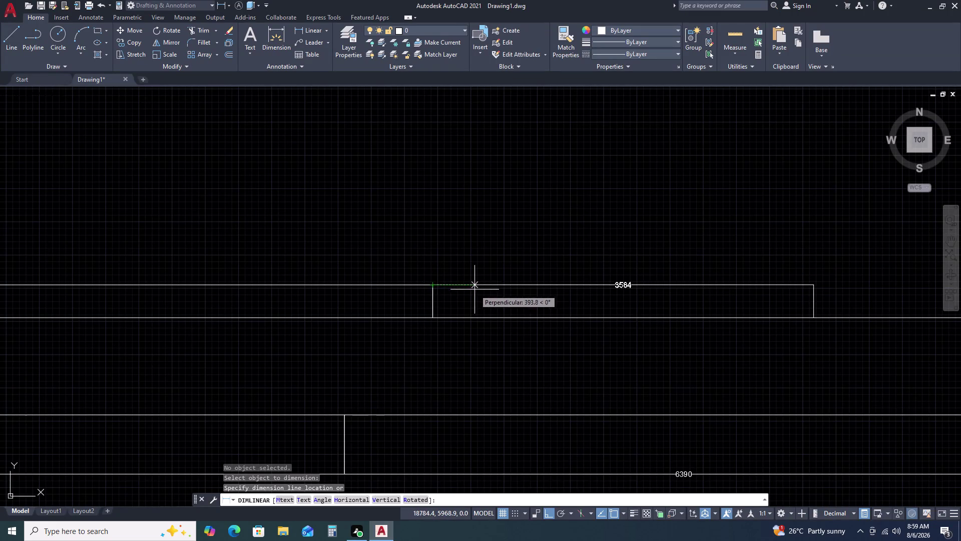
Cancel the pending dimension and delete the stray lines below the strip, including the 3584 line.
key(Escape)
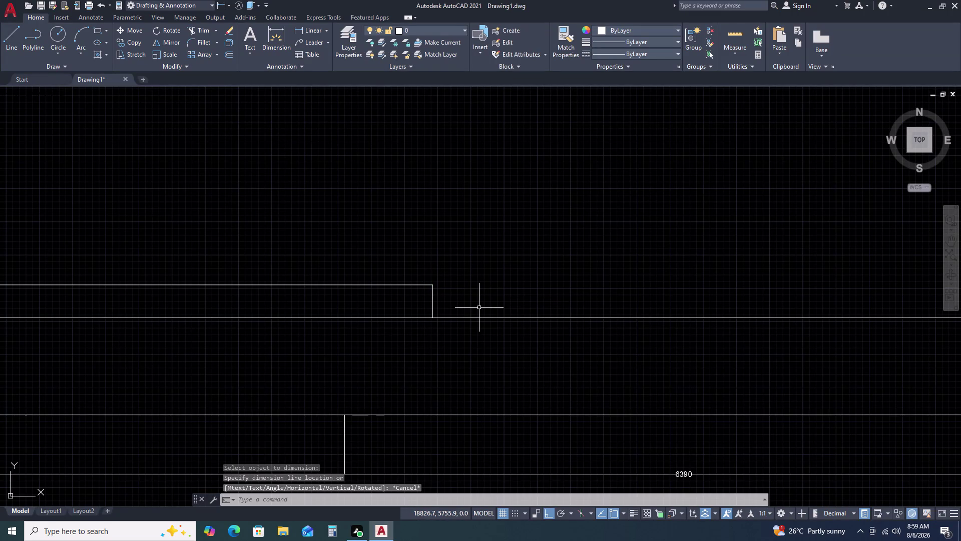
click(453, 317)
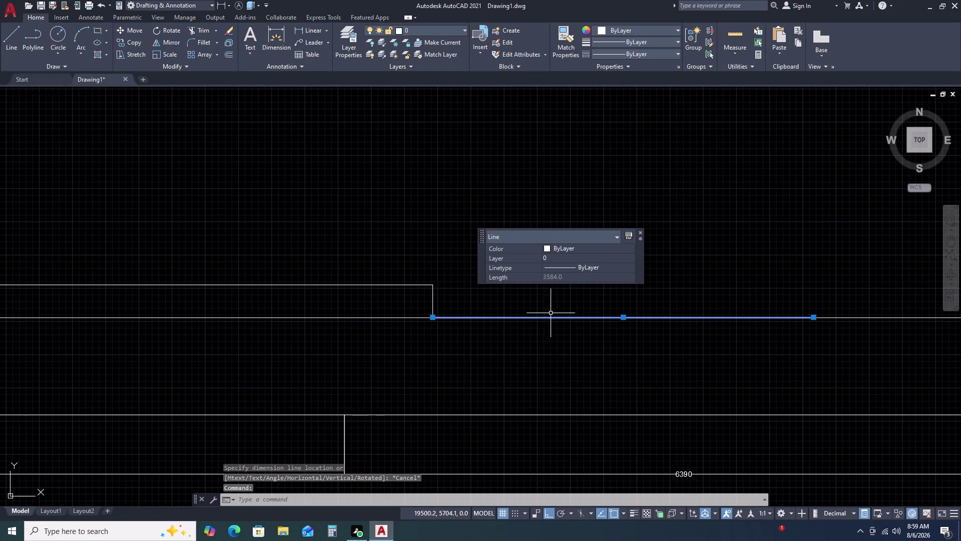
middle_drag(635, 313, 37, 272)
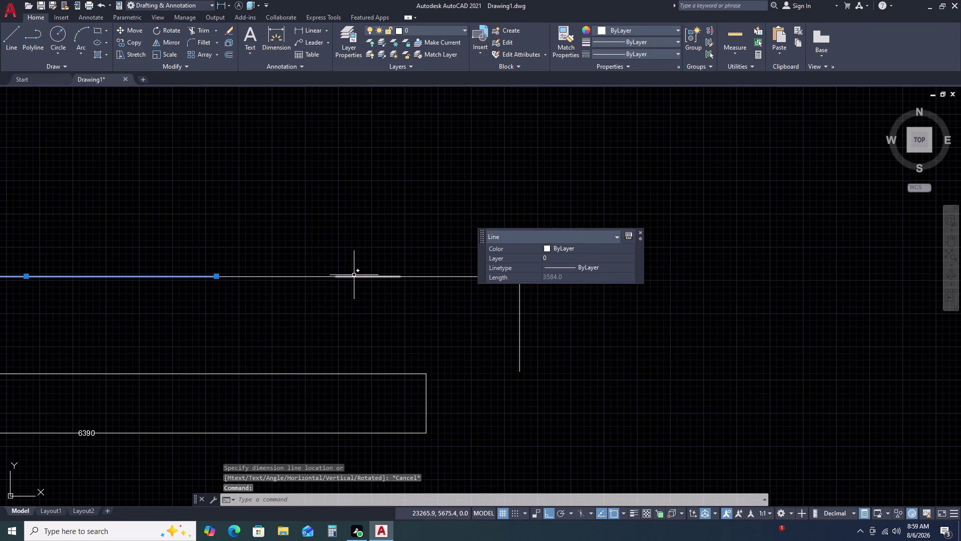
click(353, 275)
drag(322, 277, 314, 273)
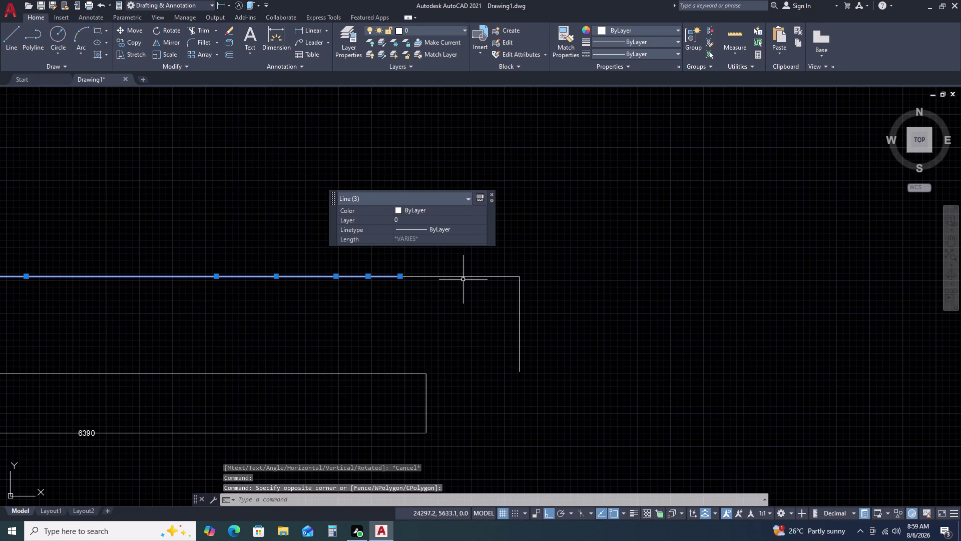
click(463, 275)
click(554, 303)
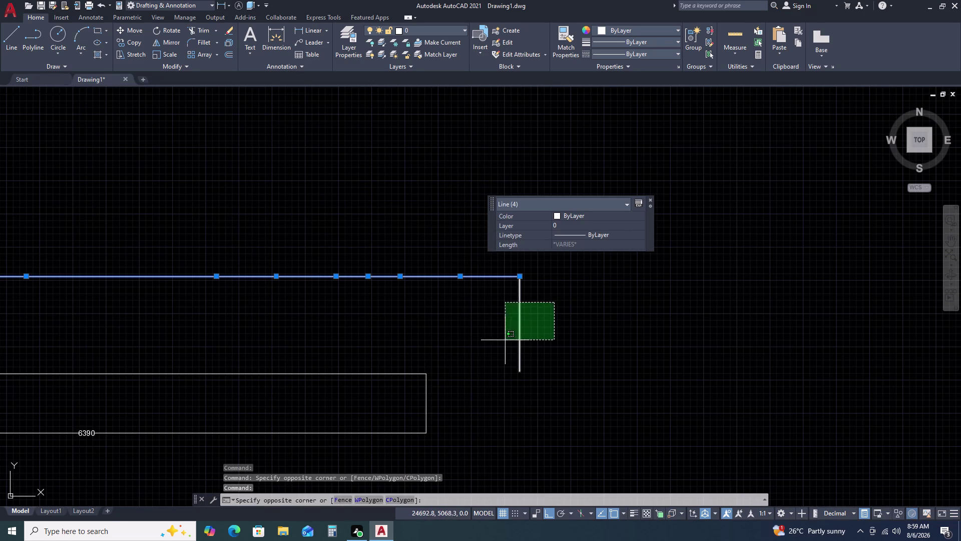
click(505, 340)
key(Delete)
Start a line at the room's corner, then abandon it.
scroll(down, 3)
scroll(up, 3)
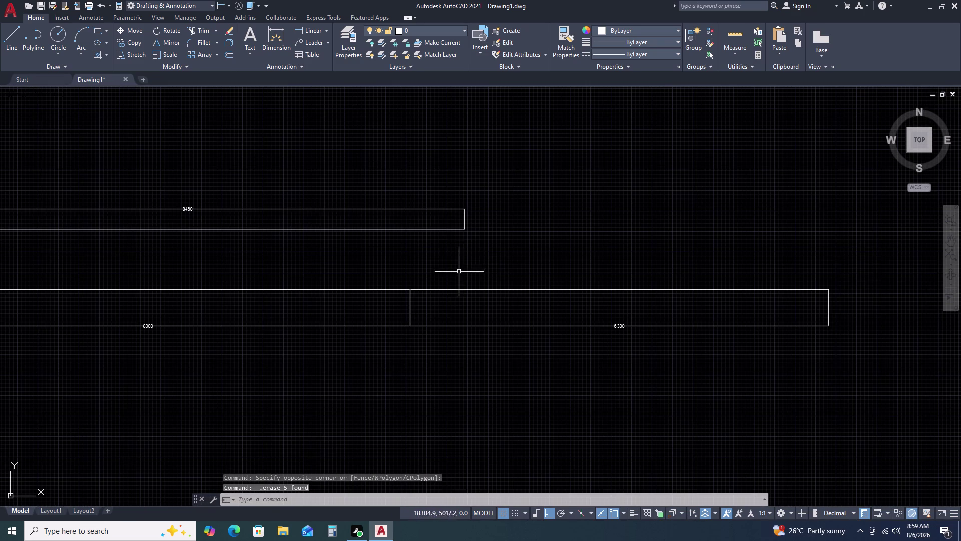
scroll(up, 3)
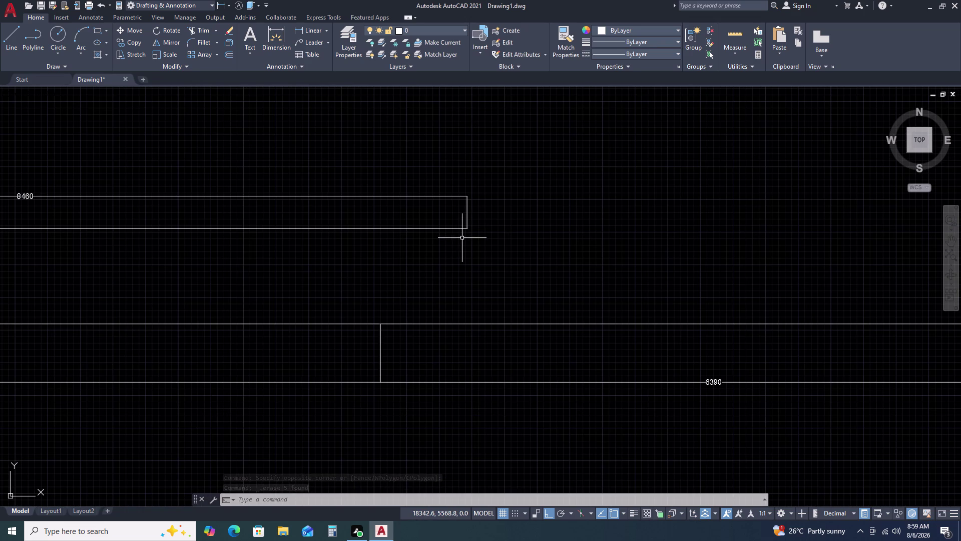
text(L)
key(space)
click(469, 229)
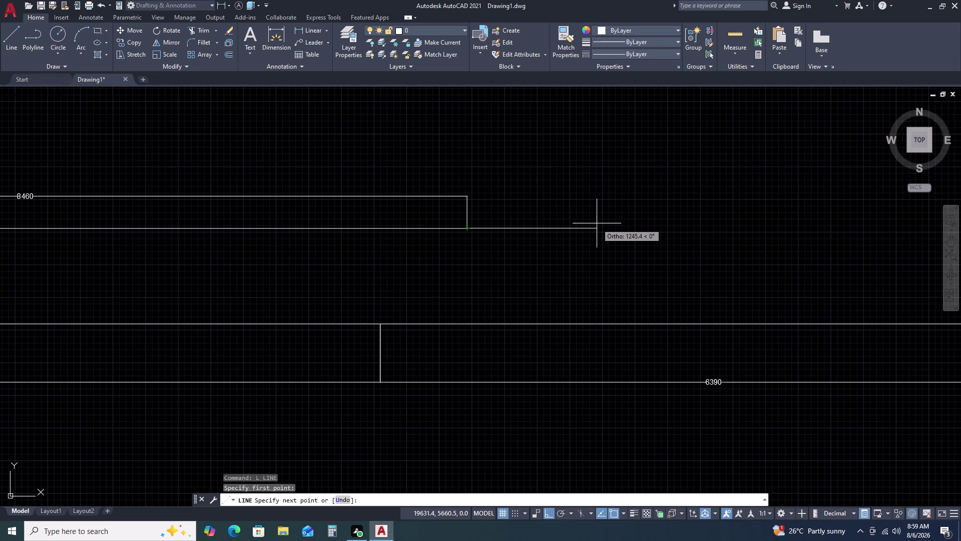
key(Escape)
Window-select the right-hand room's lines and its 8460 dimension in the upper strip, and erase them.
scroll(down, 3)
middle_drag(185, 240, 204, 248)
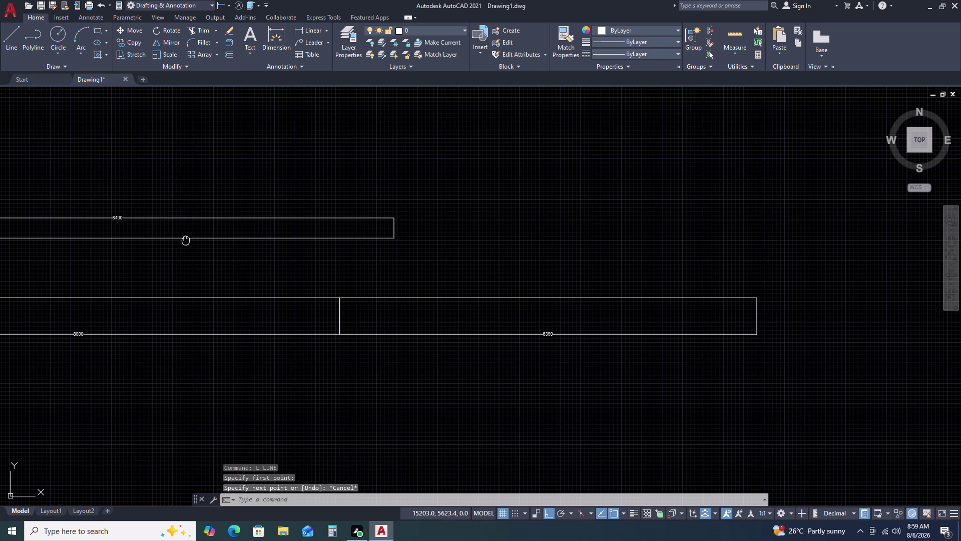
middle_drag(204, 249, 261, 258)
middle_drag(488, 263, 604, 267)
middle_drag(276, 296, 509, 271)
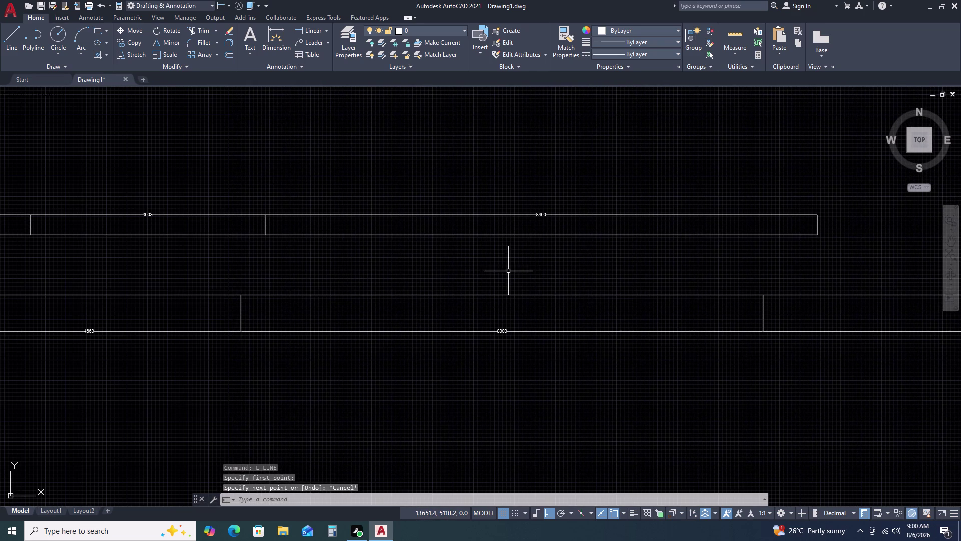
click(406, 194)
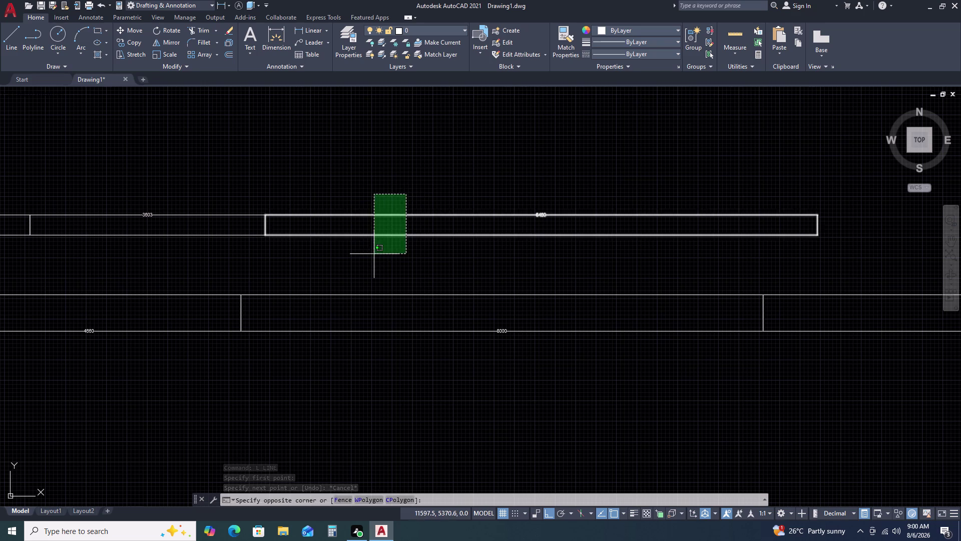
click(374, 253)
key(Delete)
key(l)
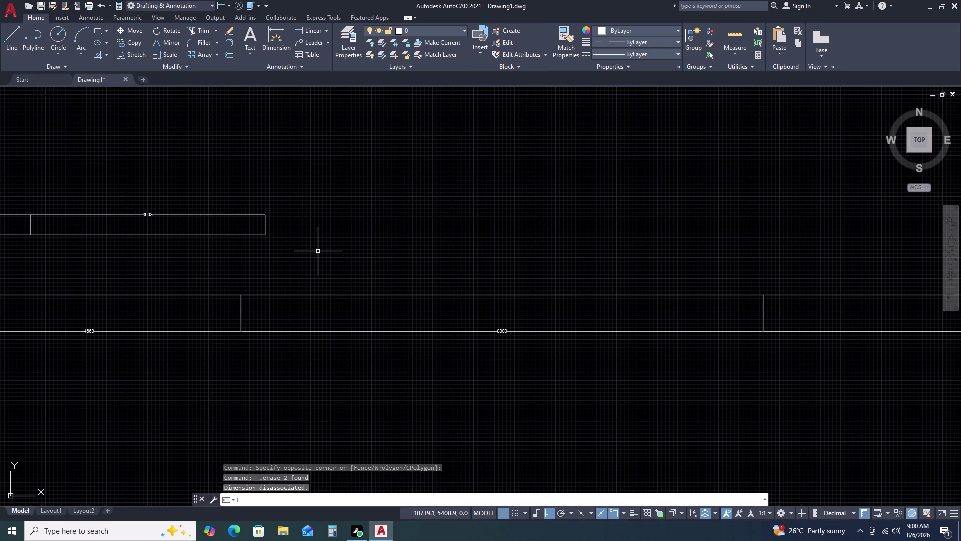
key(space)
Start a line at the room corner and draw the 7260 and 3584 segments.
click(263, 235)
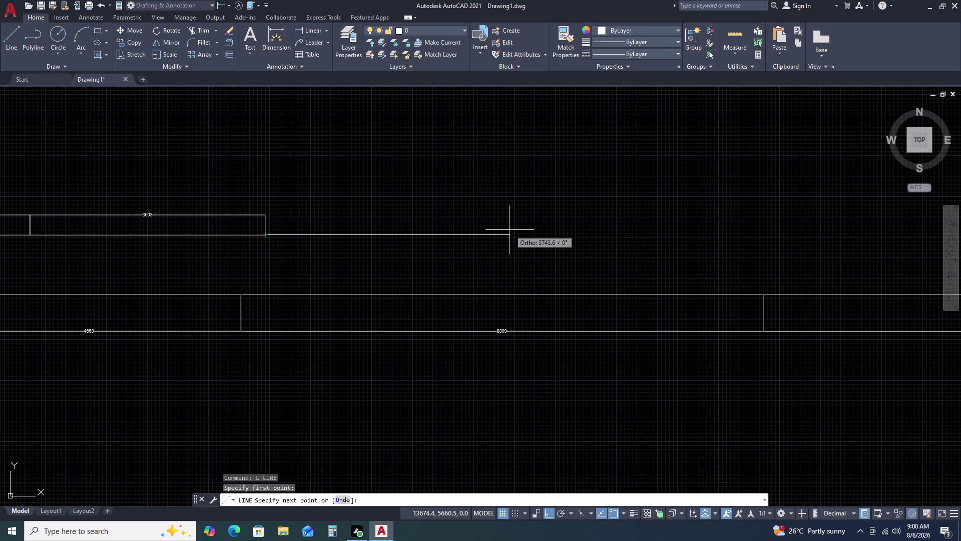
key(7)
key(2)
text(60)
key(Return)
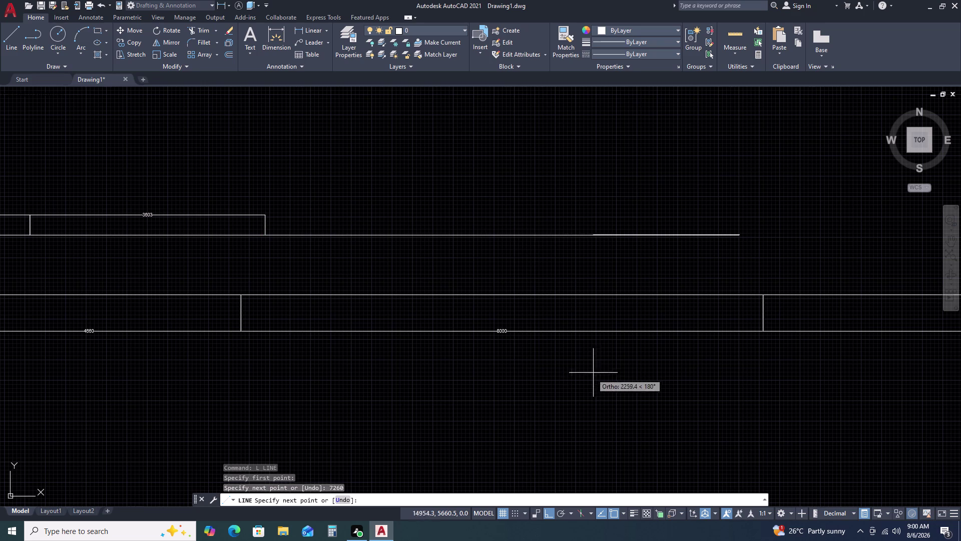
scroll(down, 3)
middle_drag(583, 358, 440, 367)
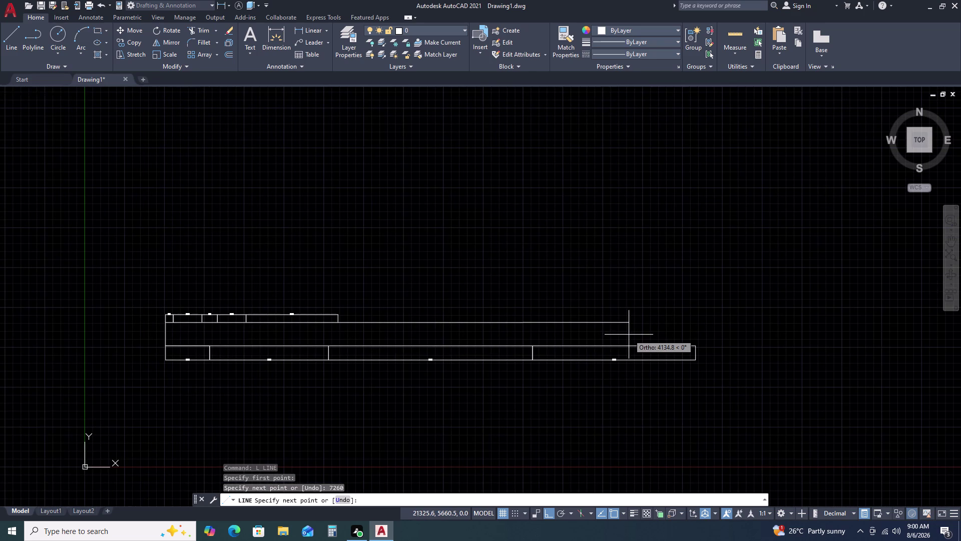
text(356)
key(4)
key(BackSpace)
key(BackSpace)
text(84)
key(Return)
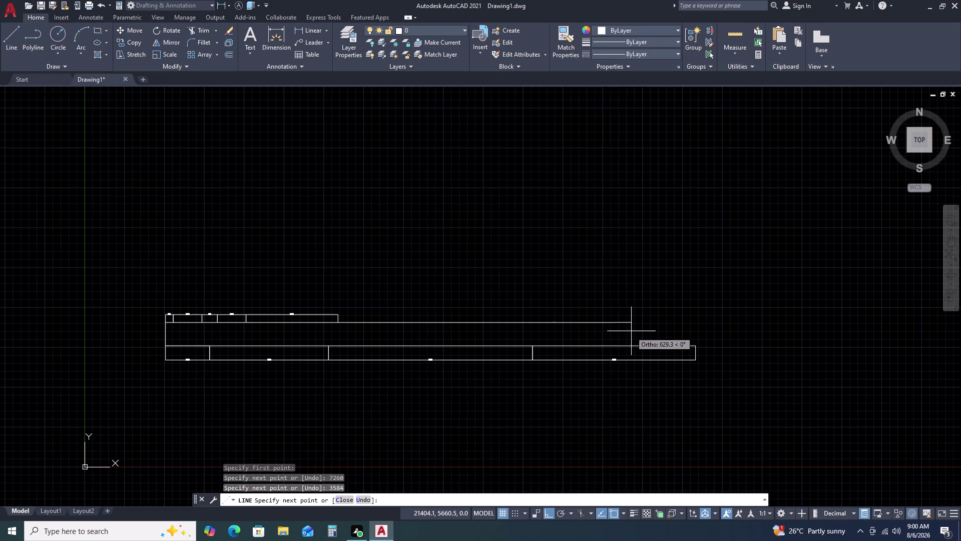
Continue the line run with 1125, 605 and 1125 segments, then end it.
text(1)
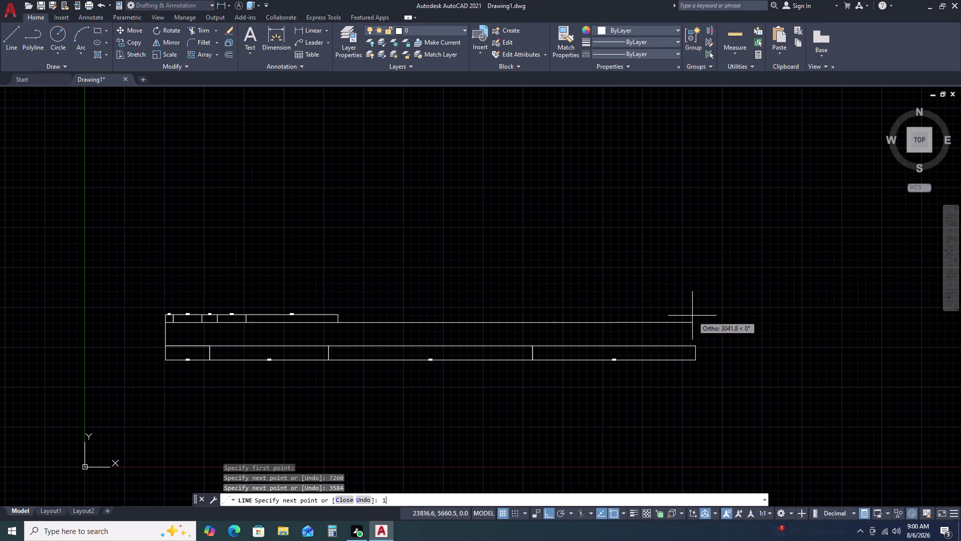
text(125)
key(Return)
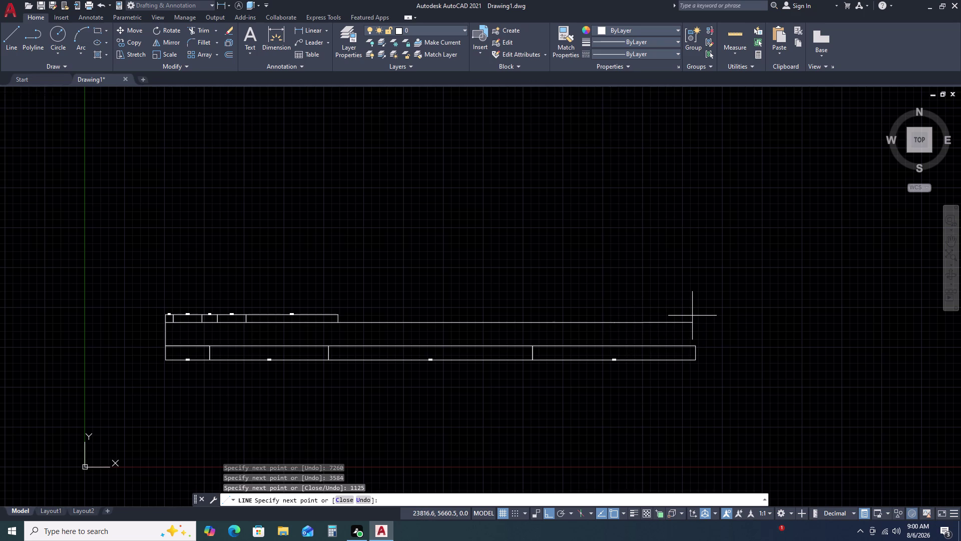
text(605)
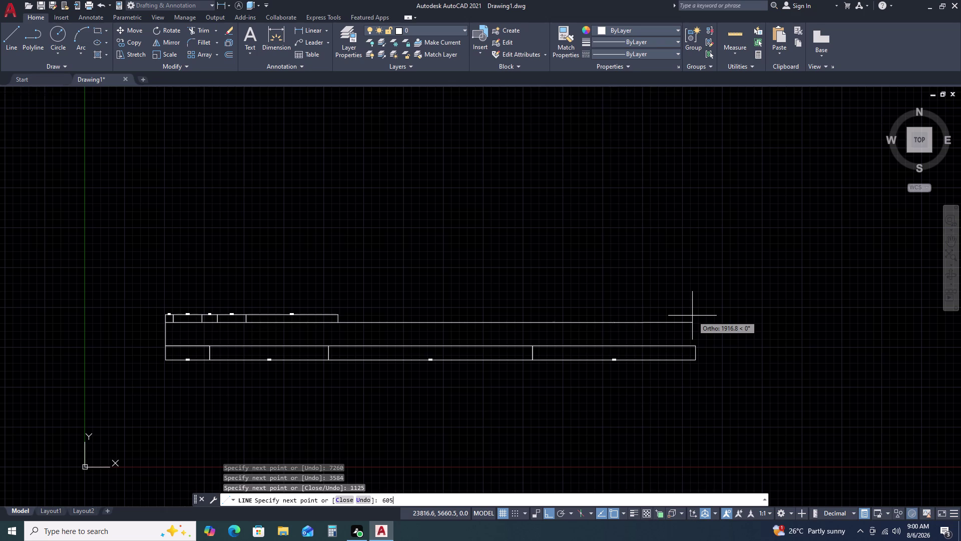
key(Return)
text(1)
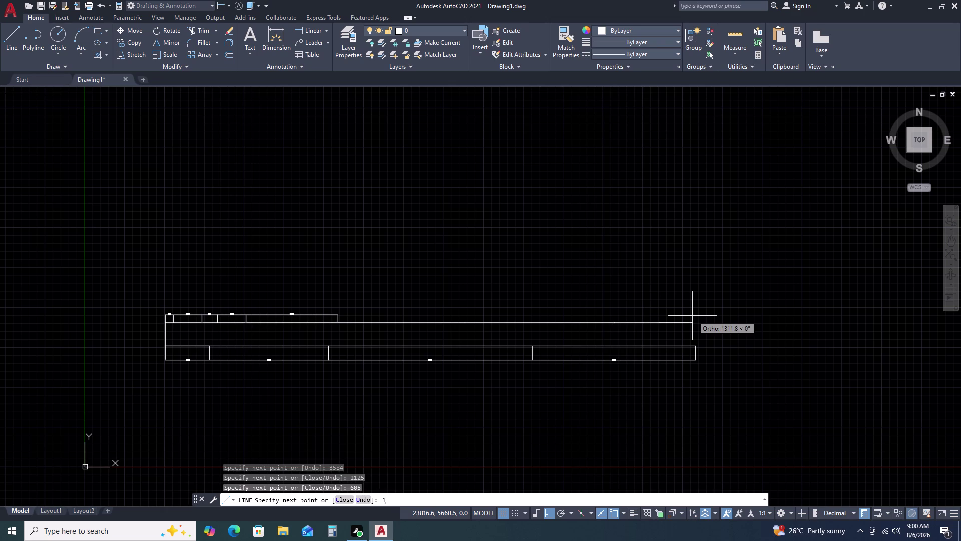
text(125)
key(Return)
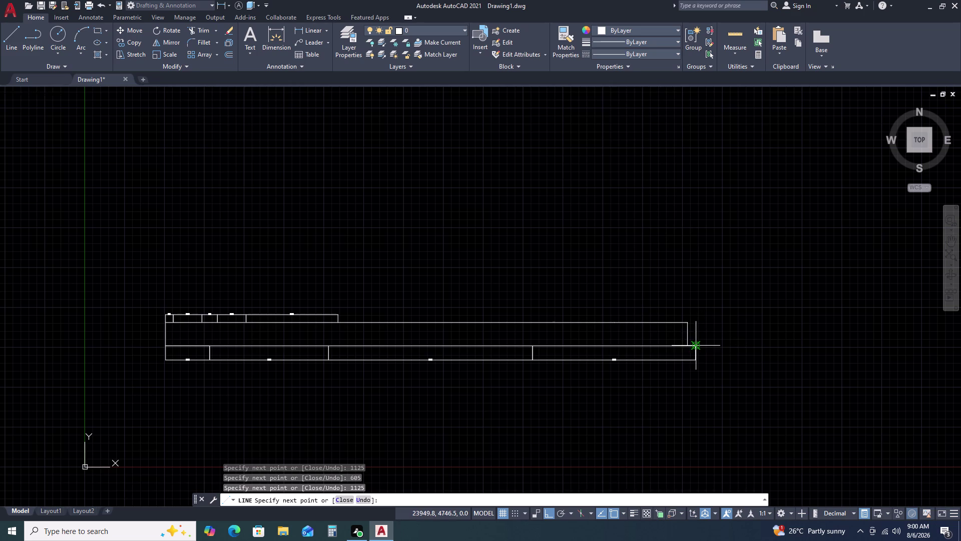
key(Escape)
key(d)
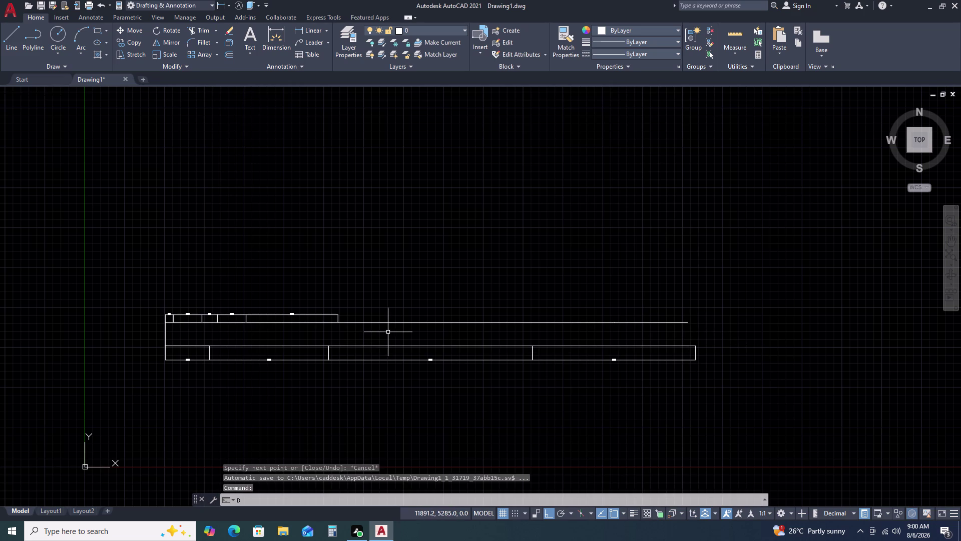
text(LI)
key(space)
Dimension the 7260 and 3584 lines above the upper strip.
key(space)
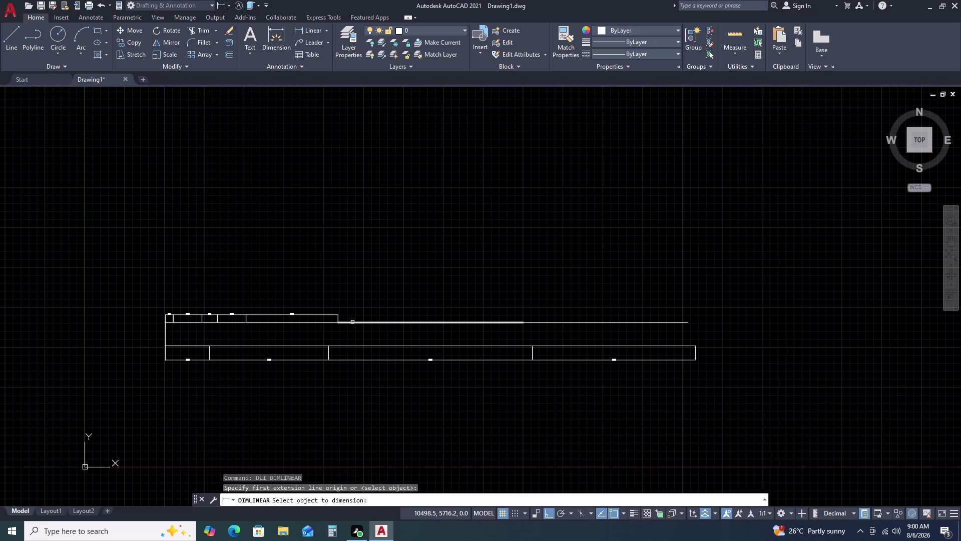
click(353, 322)
double_click(340, 315)
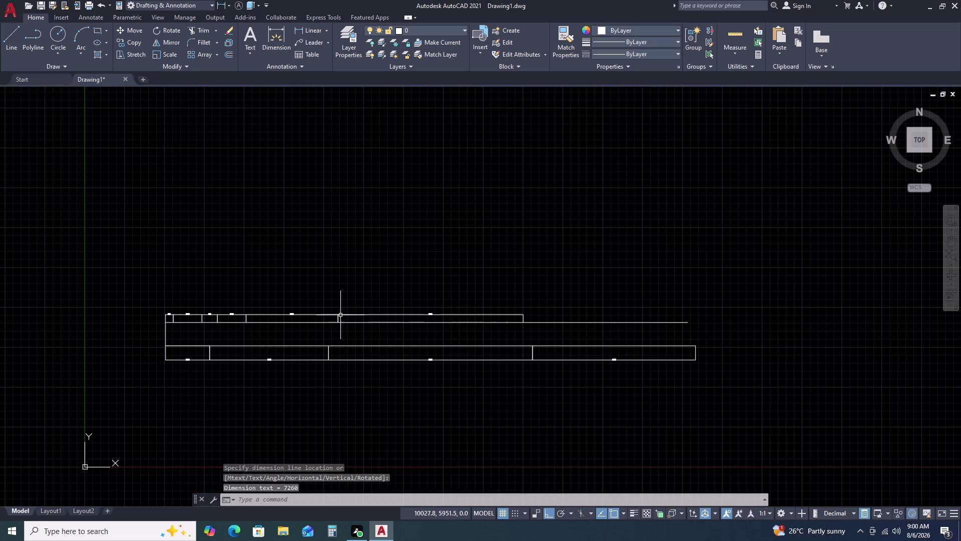
key(space)
scroll(up, 3)
scroll(down, 3)
scroll(up, 3)
scroll(up, 3)
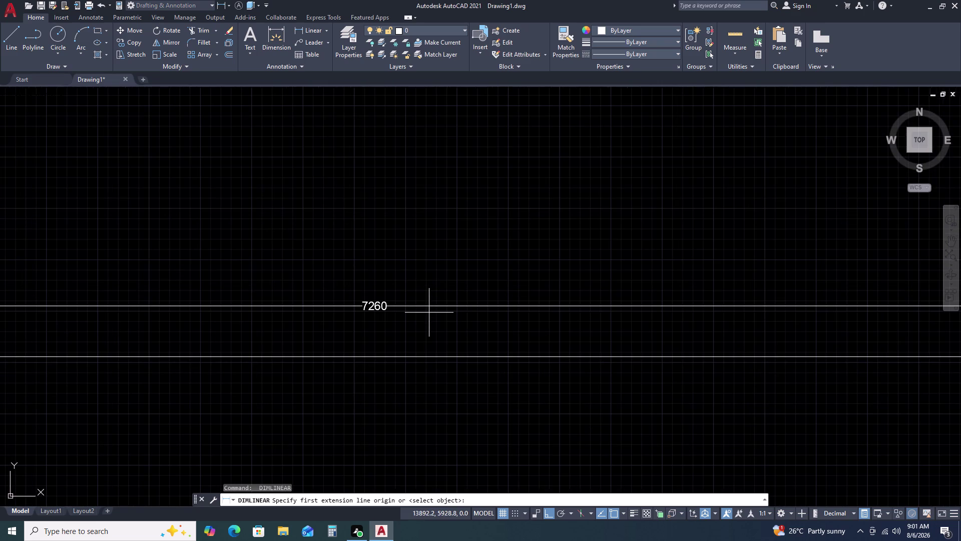
scroll(down, 3)
key(space)
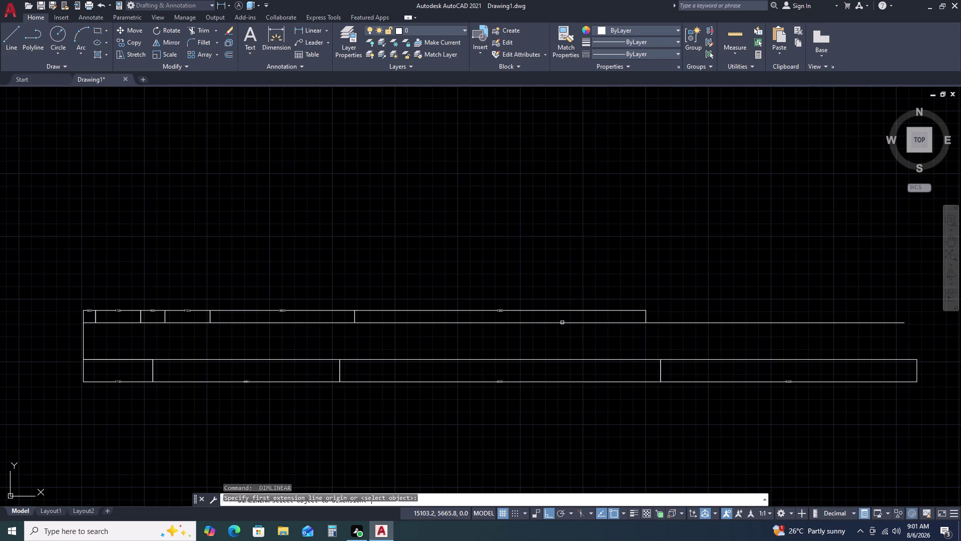
scroll(up, 3)
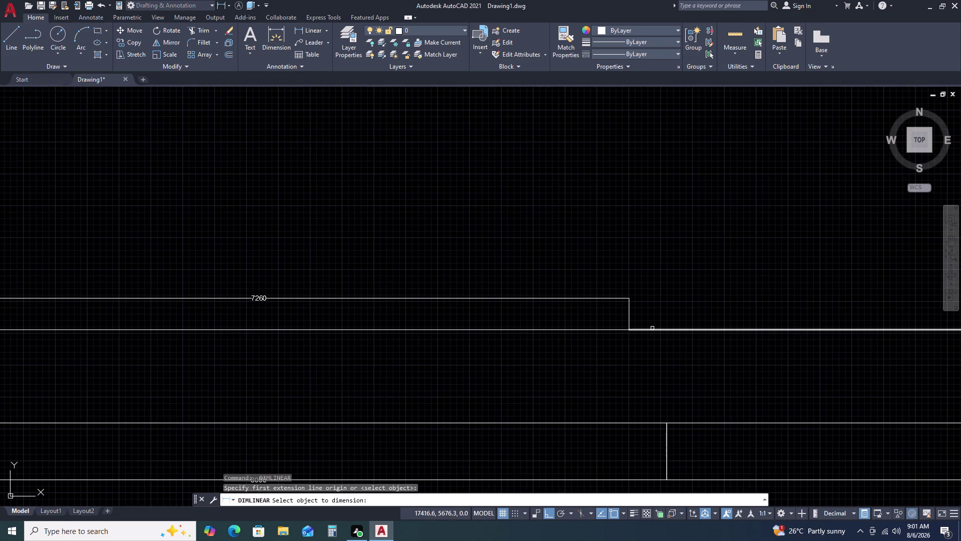
click(652, 328)
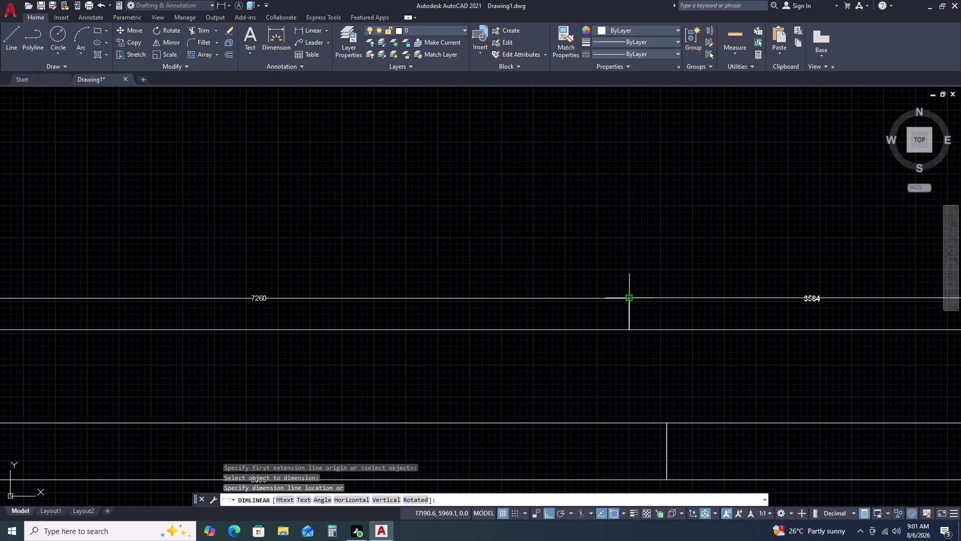
middle_drag(715, 305, 544, 272)
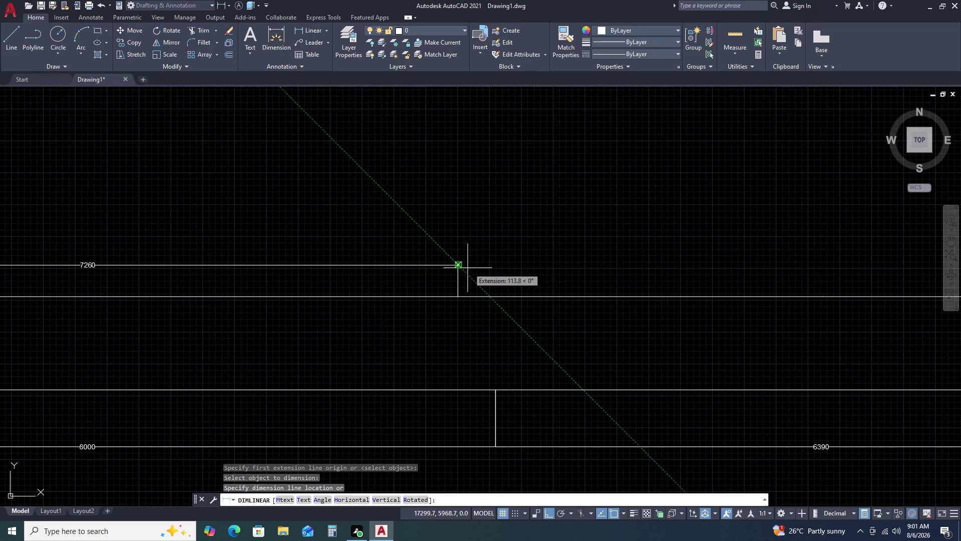
click(458, 265)
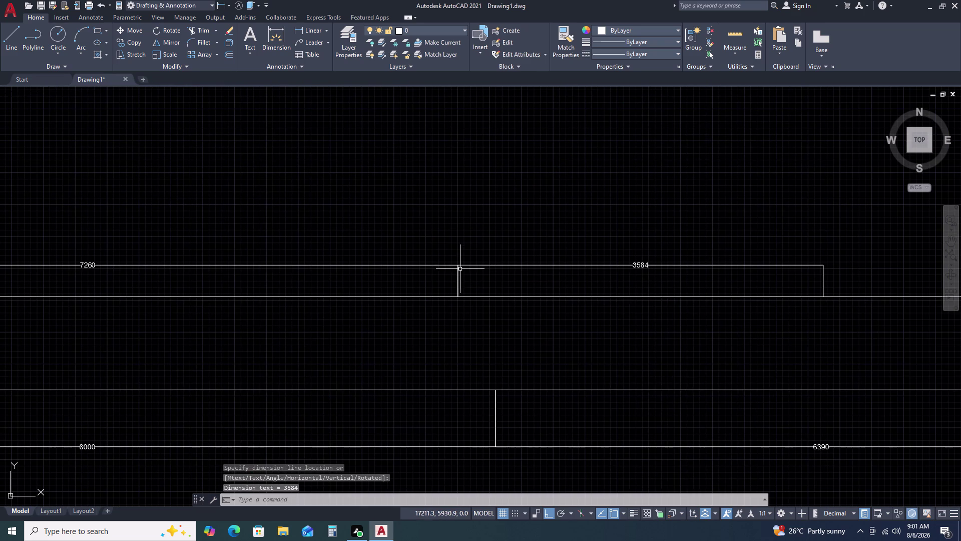
Add the 1125 and 605 dimensions above the next two rooms.
scroll(down, 3)
key(space)
scroll(up, 3)
key(space)
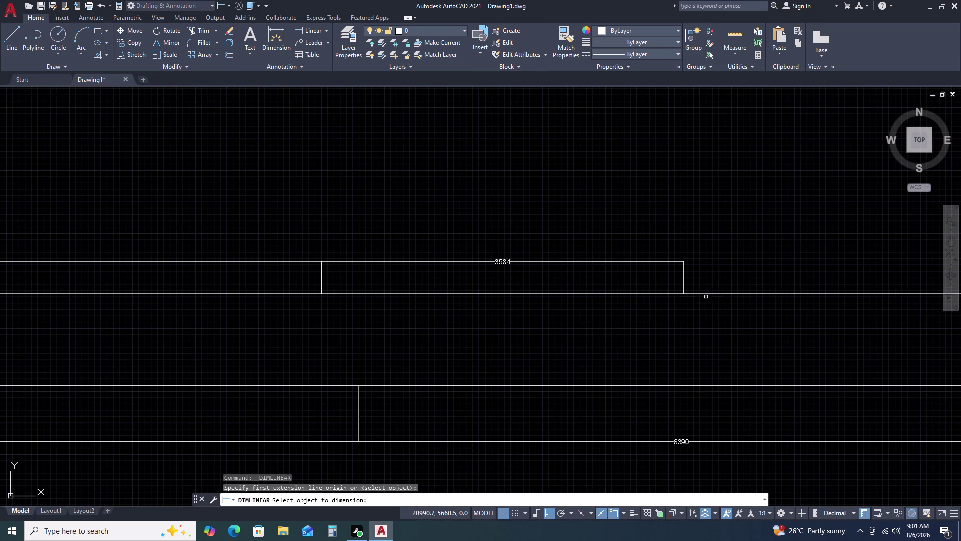
click(709, 292)
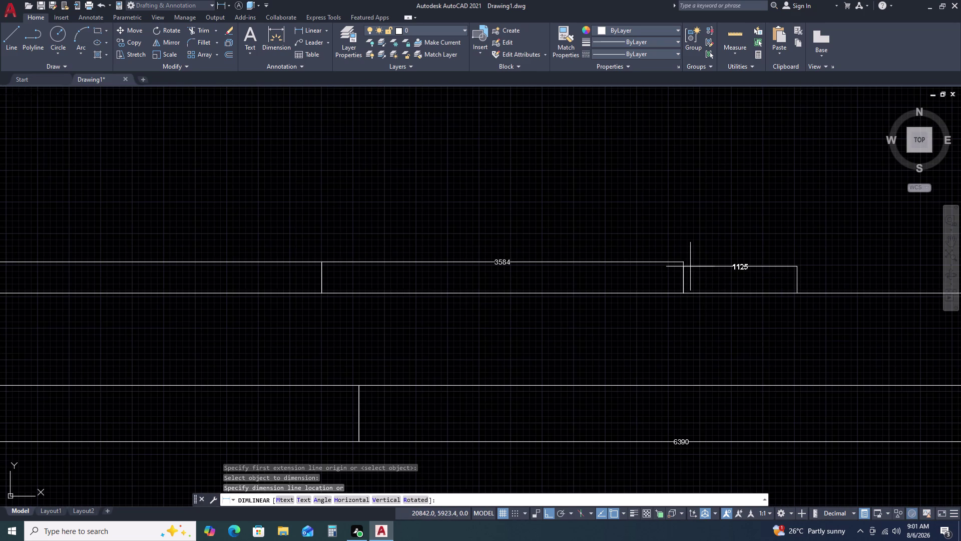
click(684, 259)
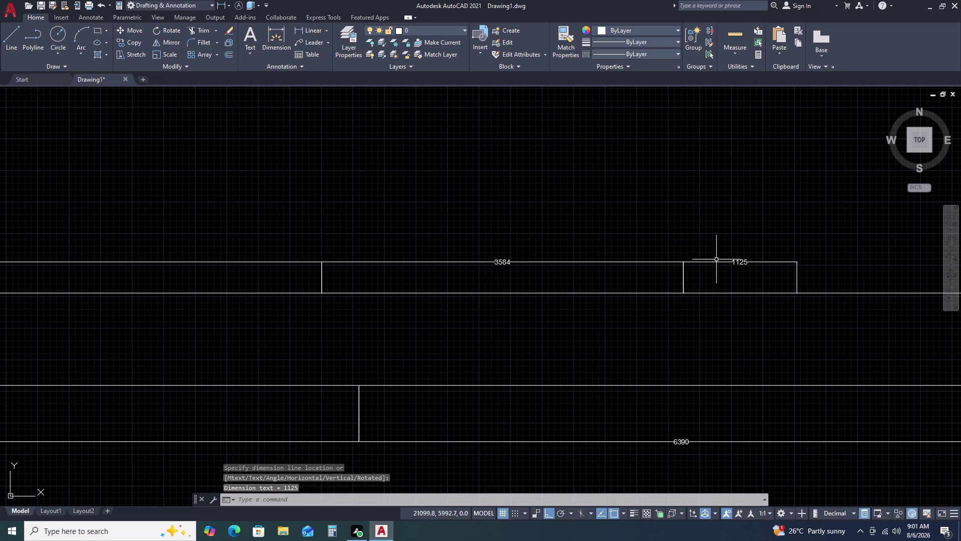
middle_drag(729, 264, 408, 237)
key(space)
key(space)
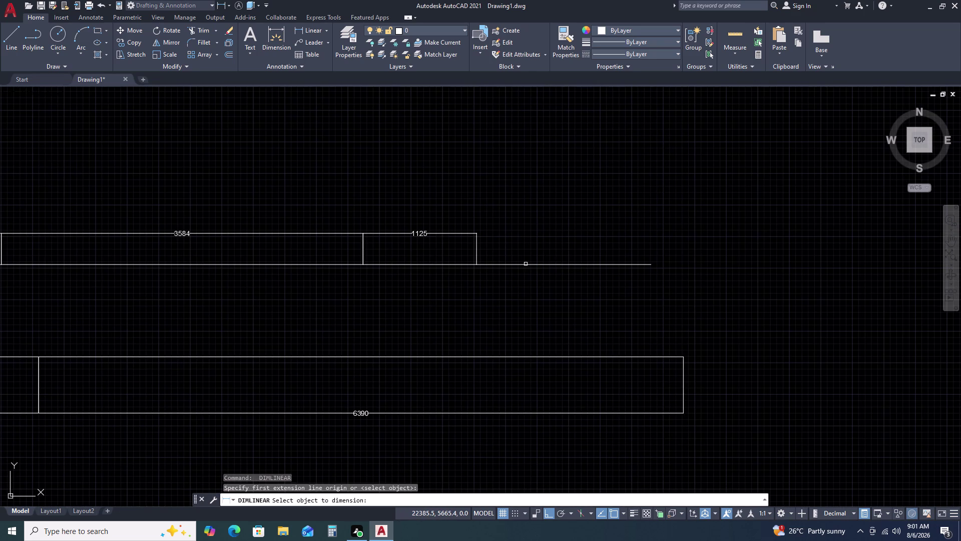
click(525, 264)
click(479, 233)
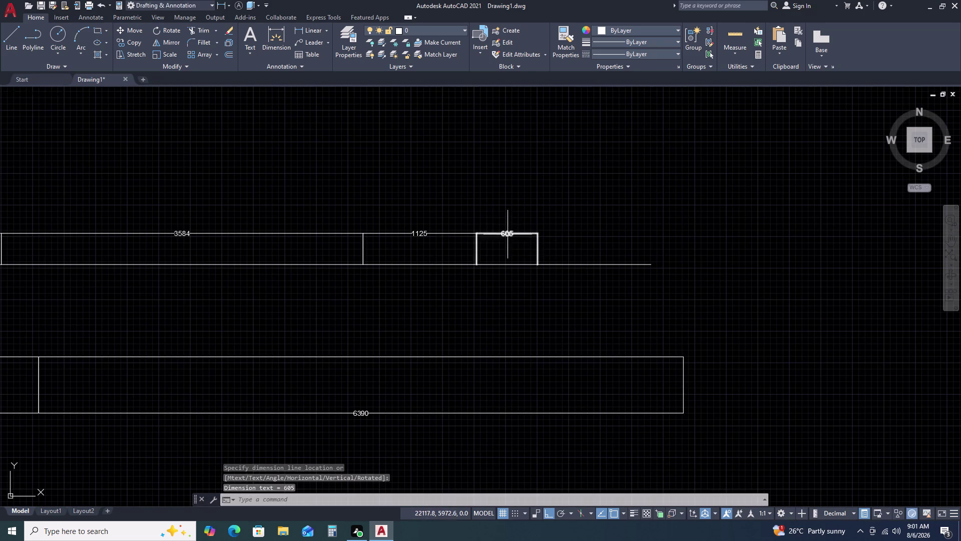
Add the final 1125 dimension above the last room.
key(space)
key(space)
click(569, 266)
click(562, 263)
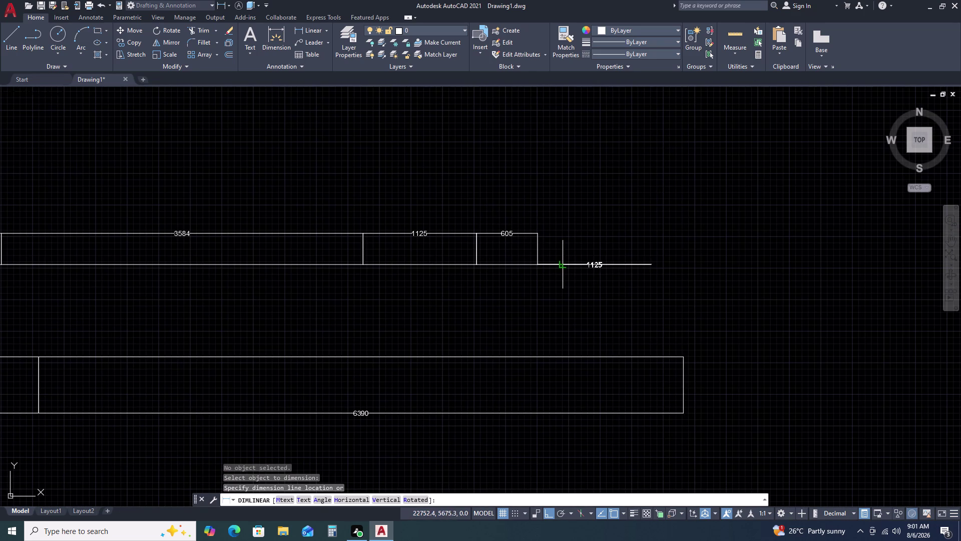
click(534, 231)
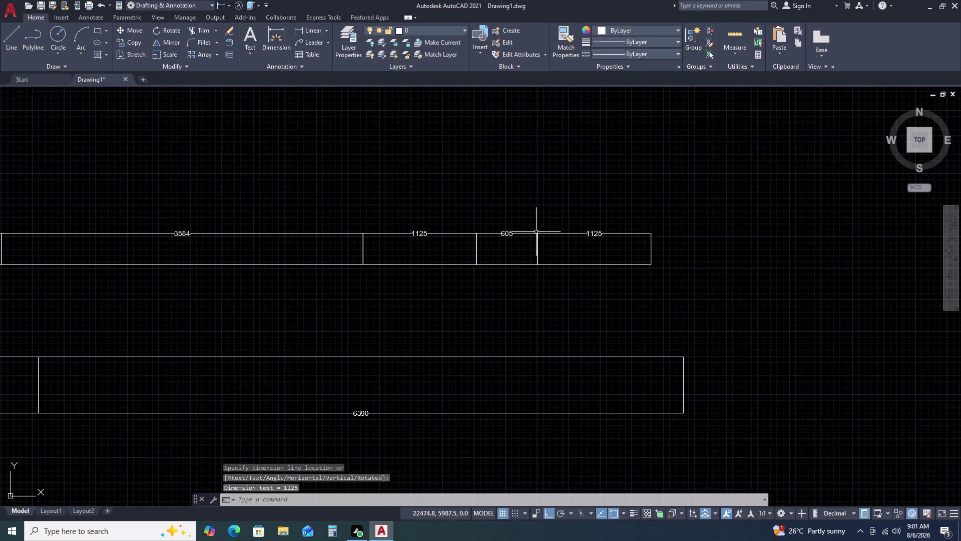
scroll(down, 3)
scroll(up, 3)
middle_drag(467, 245, 386, 273)
middle_click(385, 272)
scroll(down, 3)
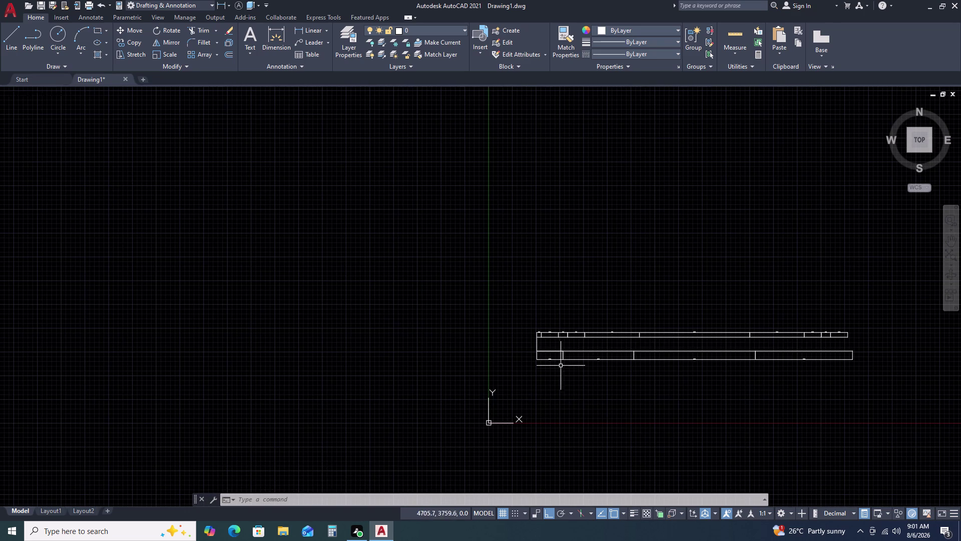
Zoom to the whole plan, begin a selection at the upper strip, then cancel it.
scroll(up, 3)
scroll(up, 3)
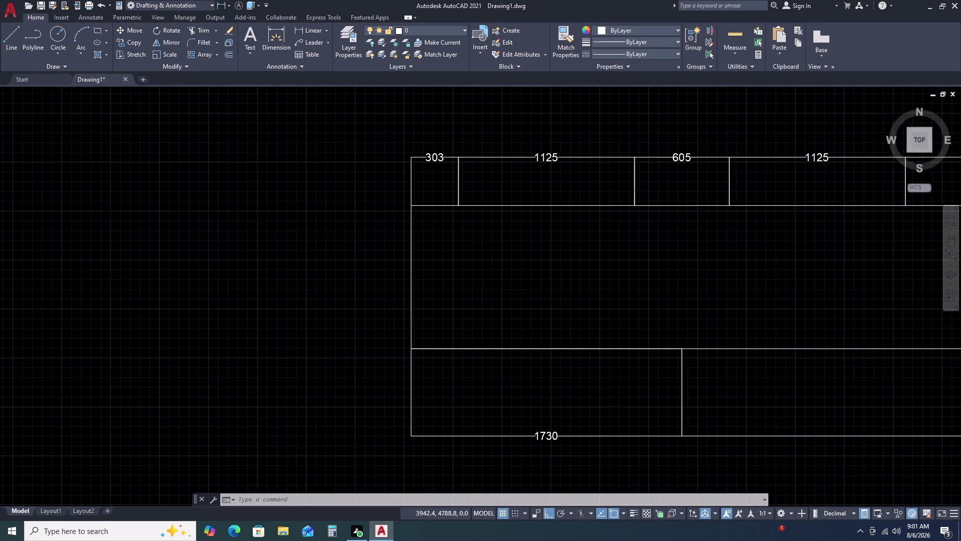
scroll(up, 3)
scroll(down, 3)
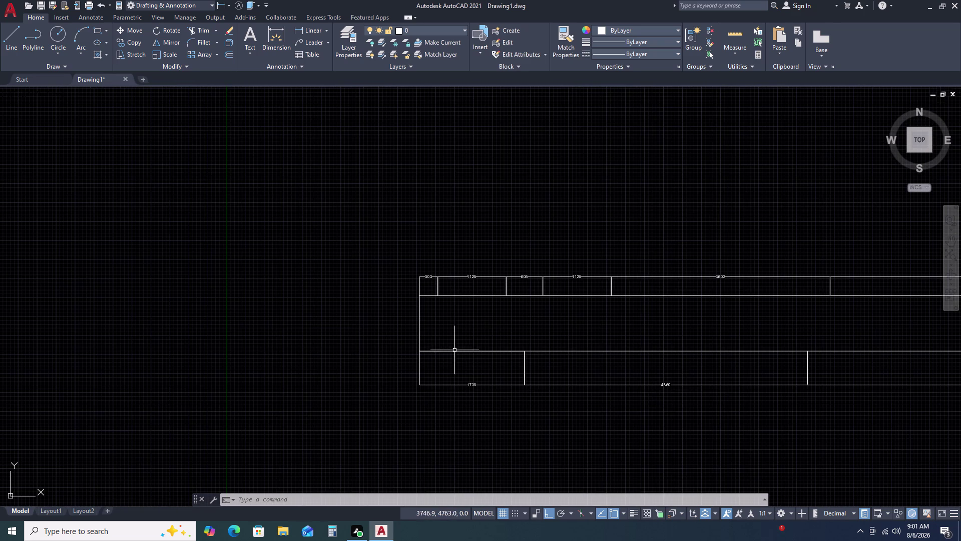
middle_click(480, 365)
middle_click(480, 366)
middle_drag(480, 366, 435, 343)
middle_click(435, 342)
middle_click(435, 342)
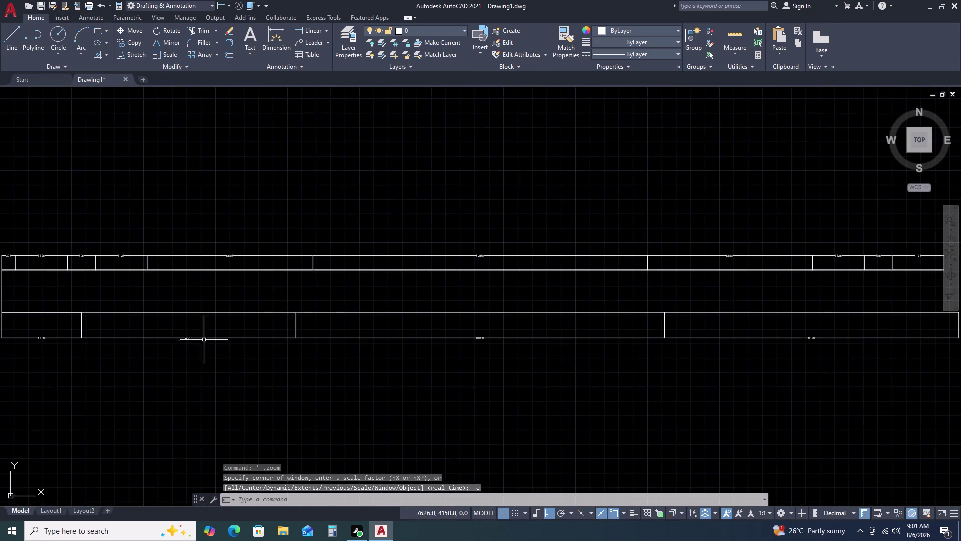
scroll(down, 3)
scroll(up, 3)
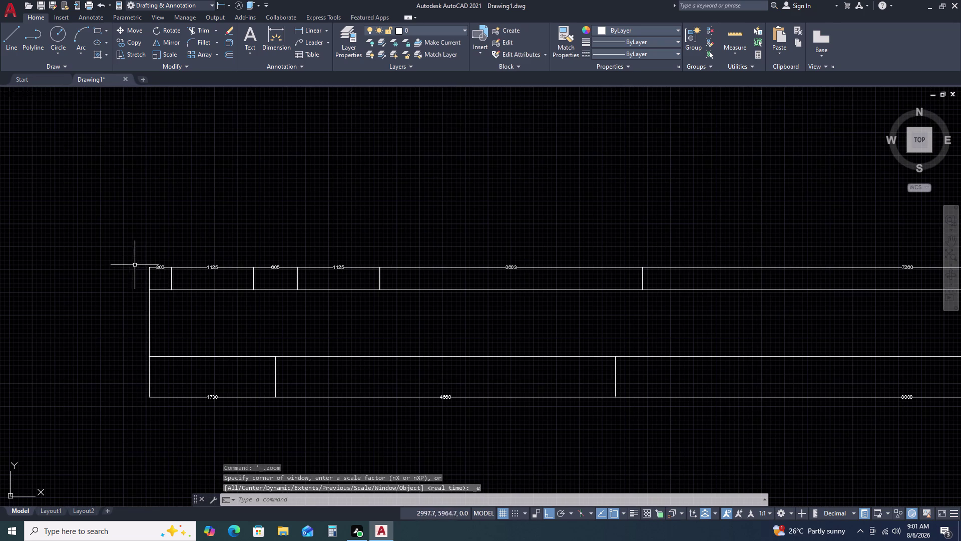
click(95, 253)
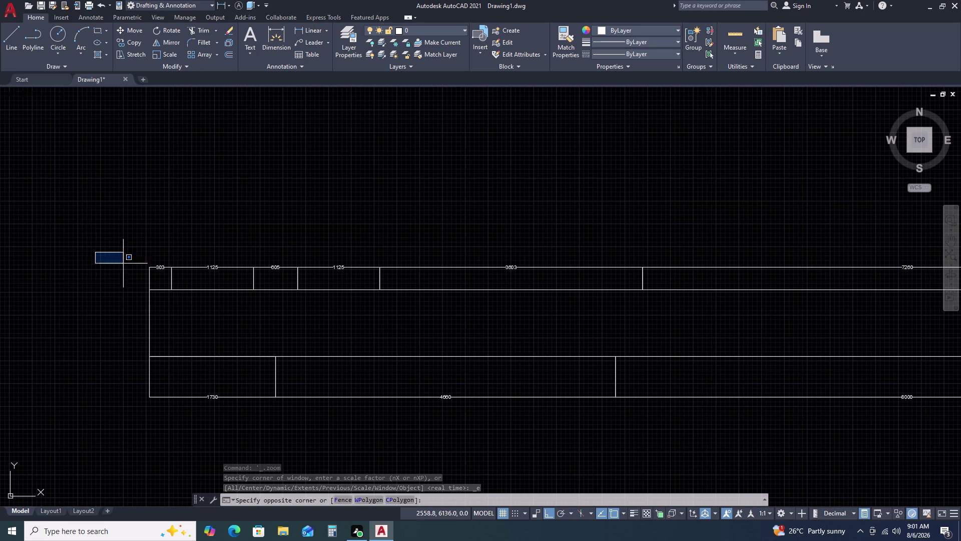
middle_drag(755, 274, 0, 302)
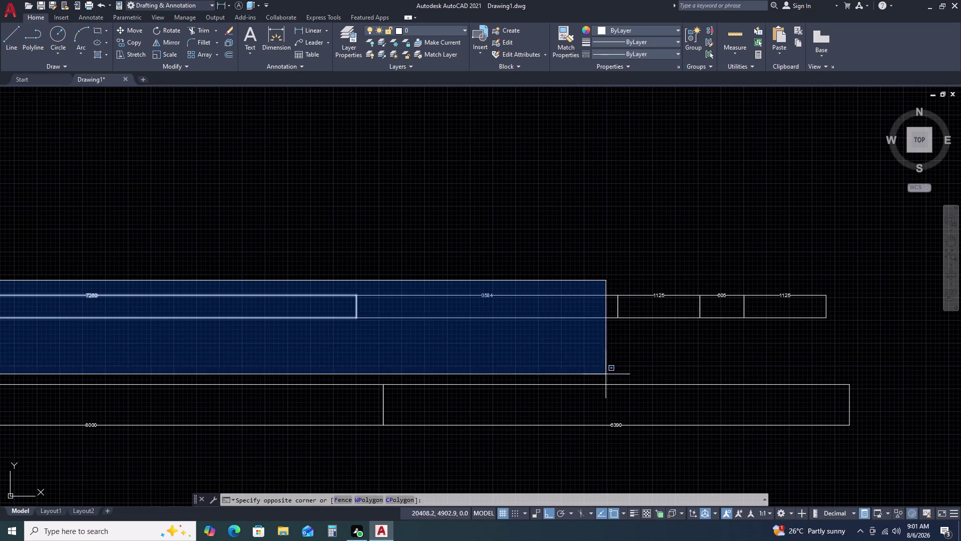
key(Escape)
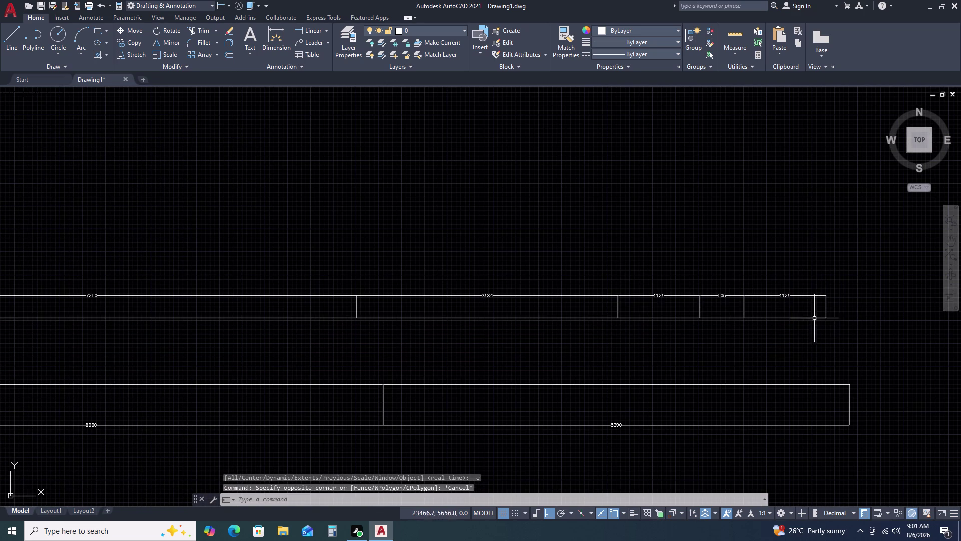
Crossing-select the upper strip's dividers and dimensions, then erase them.
click(835, 274)
scroll(down, 3)
middle_drag(68, 313, 117, 302)
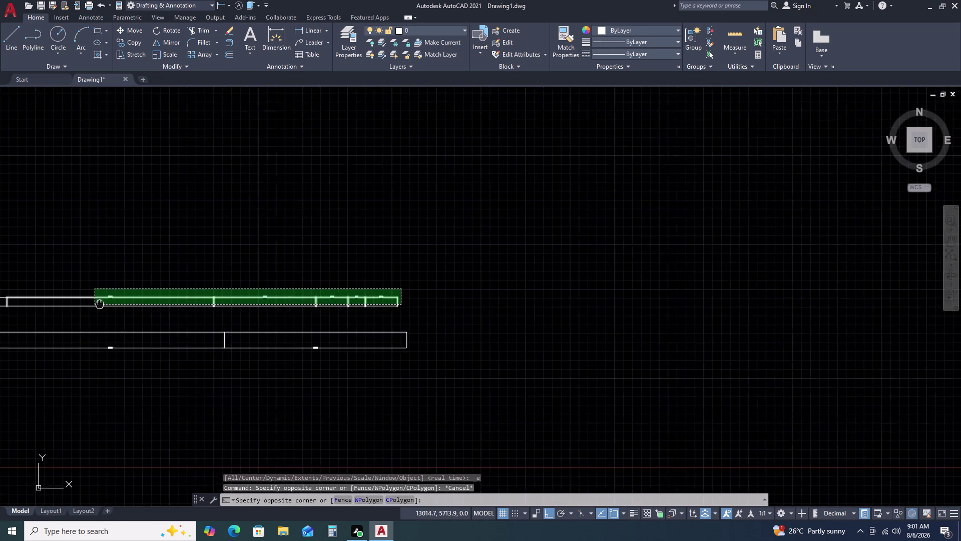
middle_drag(117, 302, 378, 300)
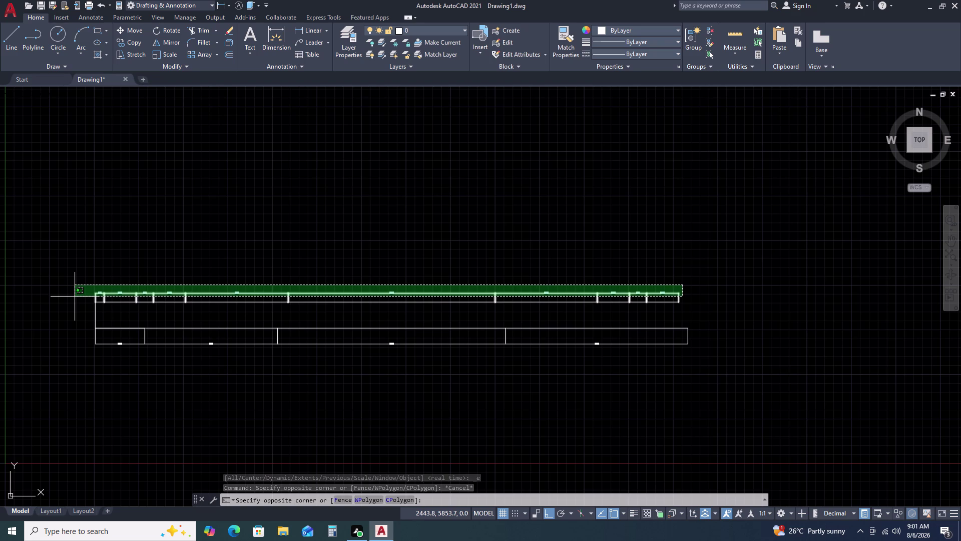
click(75, 296)
key(Delete)
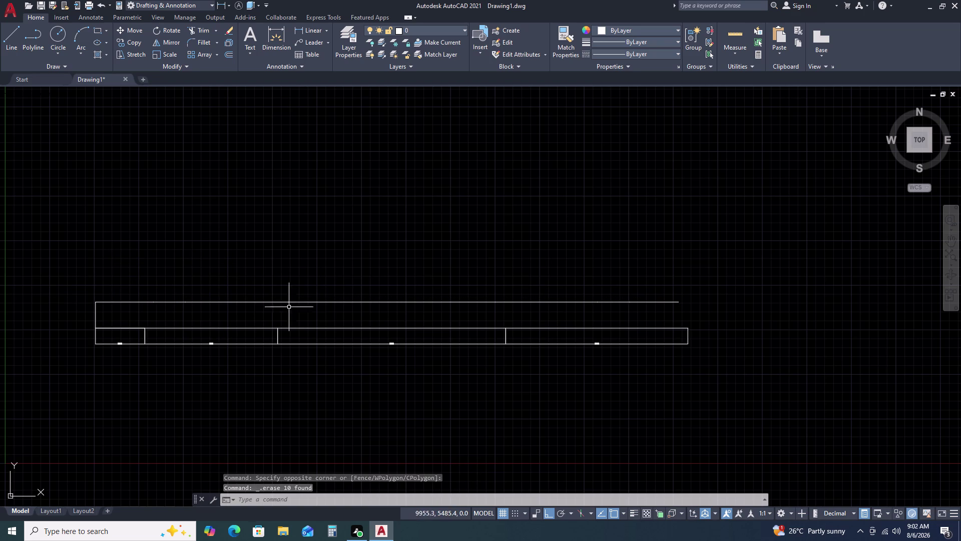
Start a line at the strip's left end and draw a 3048 upward segment.
text(L)
key(space)
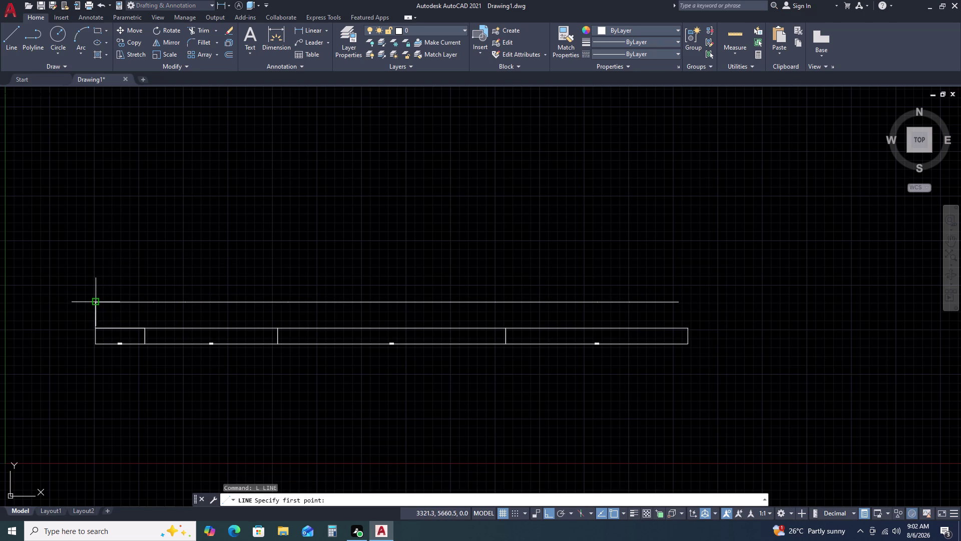
double_click(94, 304)
middle_click(99, 230)
middle_drag(134, 243, 188, 249)
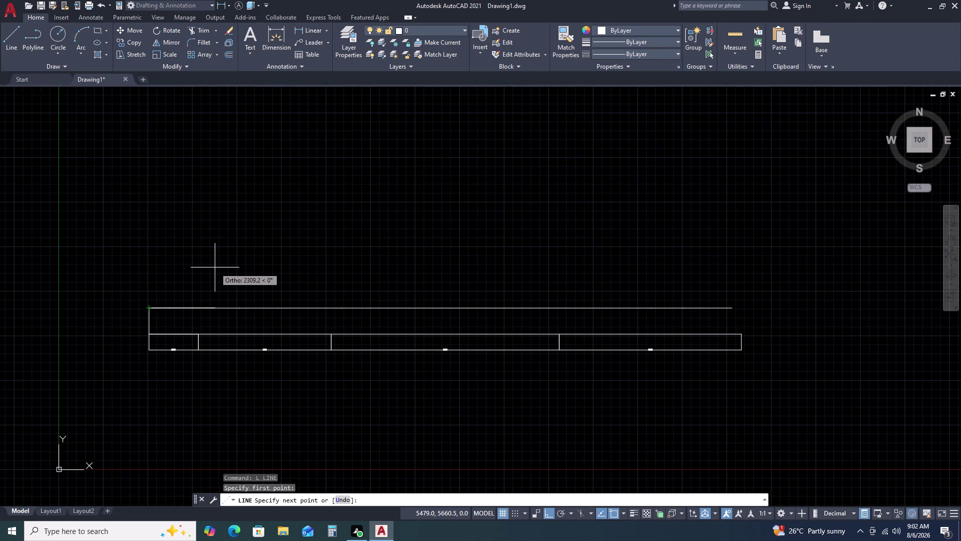
key(3)
key(0)
text(4)
text(8)
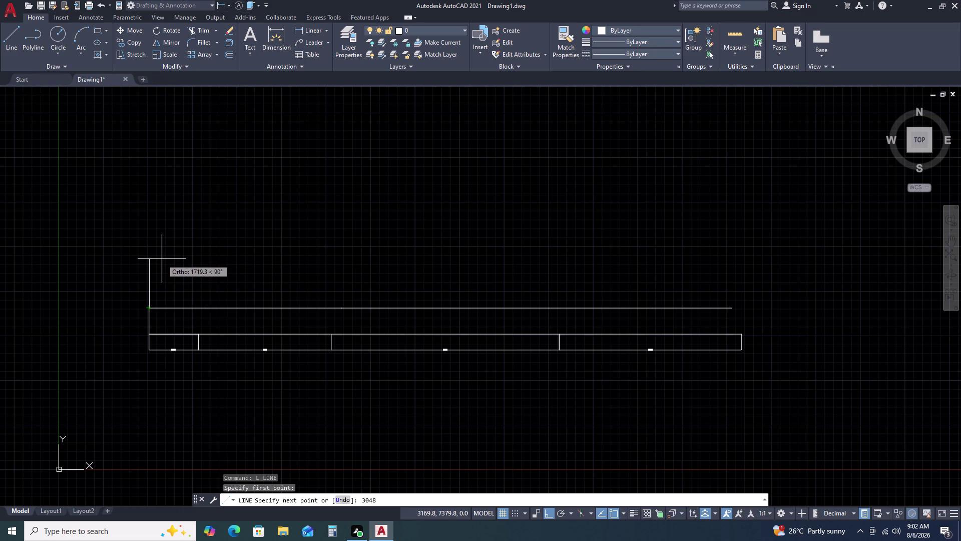
key(Return)
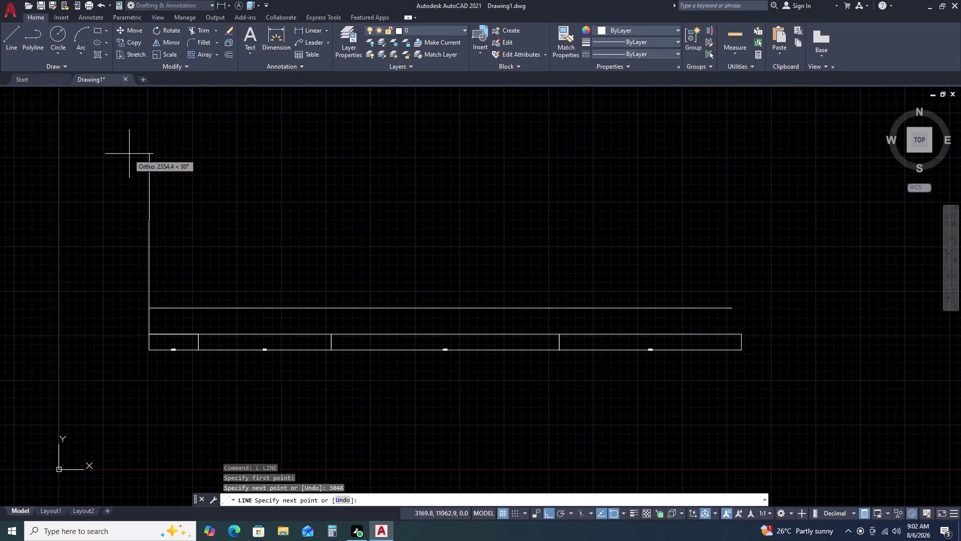
middle_drag(130, 154, 165, 329)
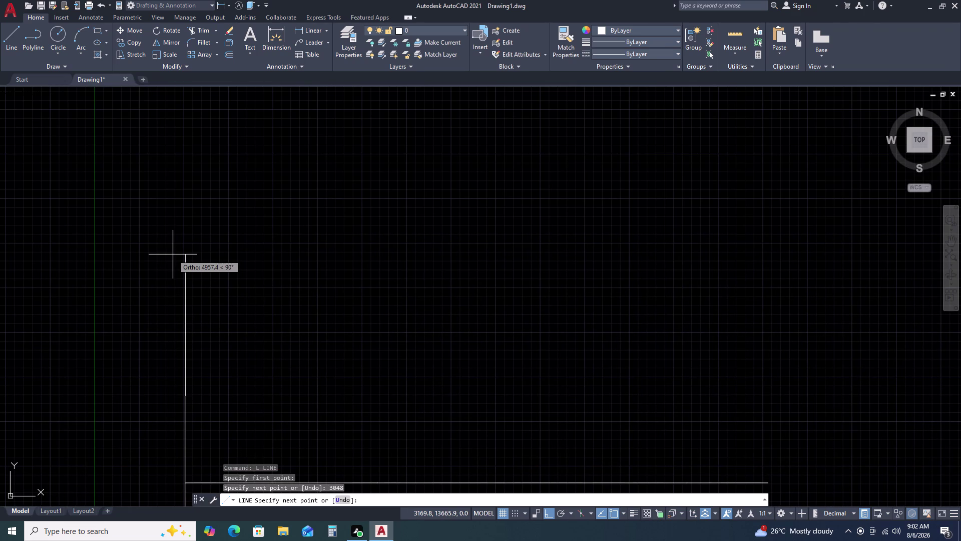
Continue upward with 457, 779 and 2348 segments, then end the line.
text(457)
key(Return)
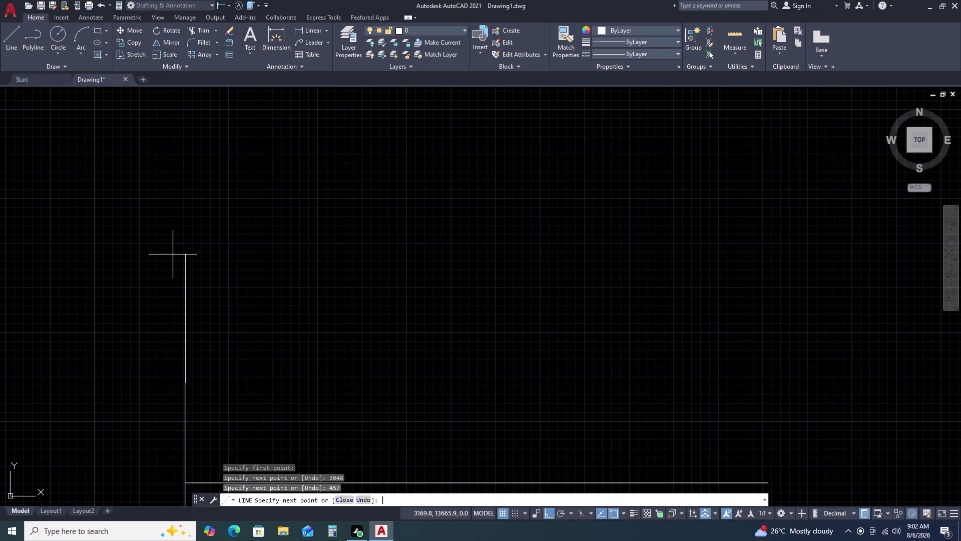
text(77)
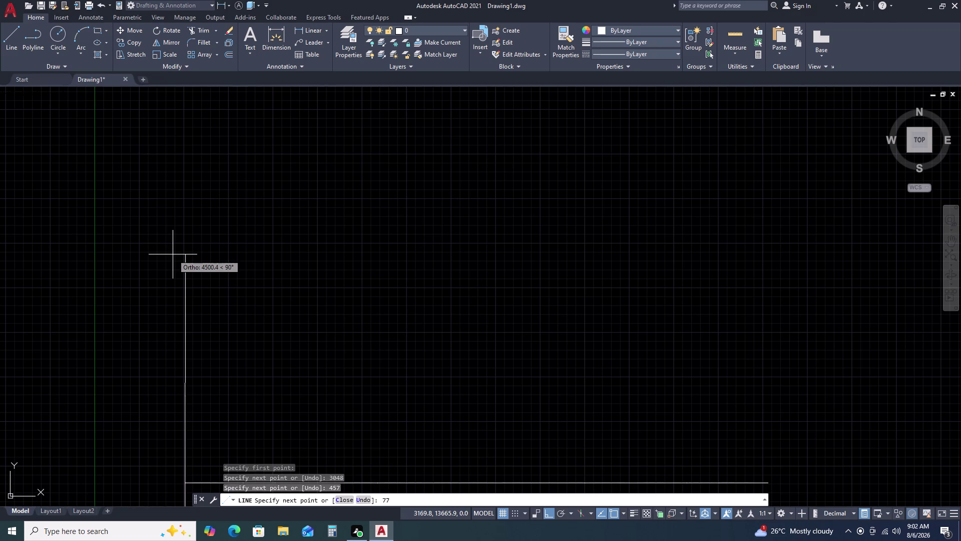
key(9)
key(Return)
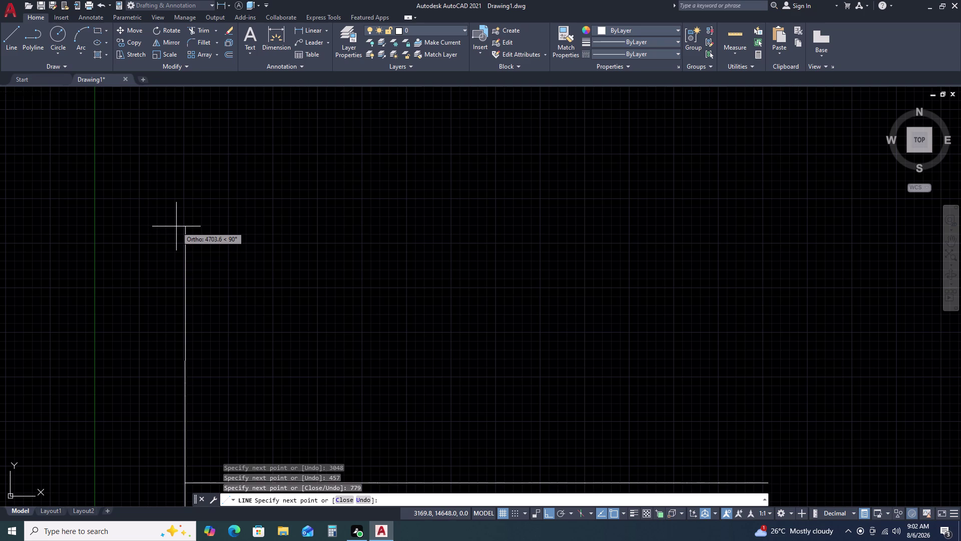
text(23)
text(48)
key(Return)
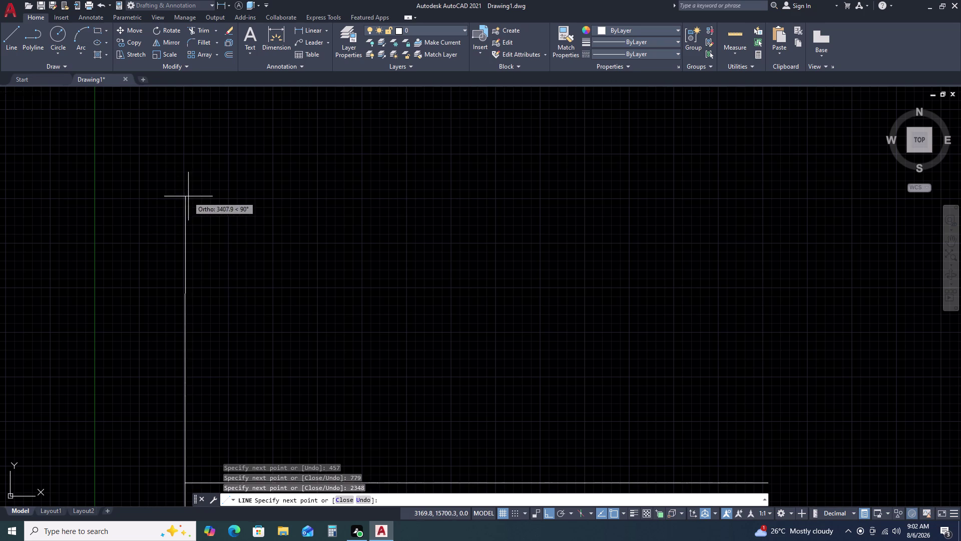
scroll(down, 3)
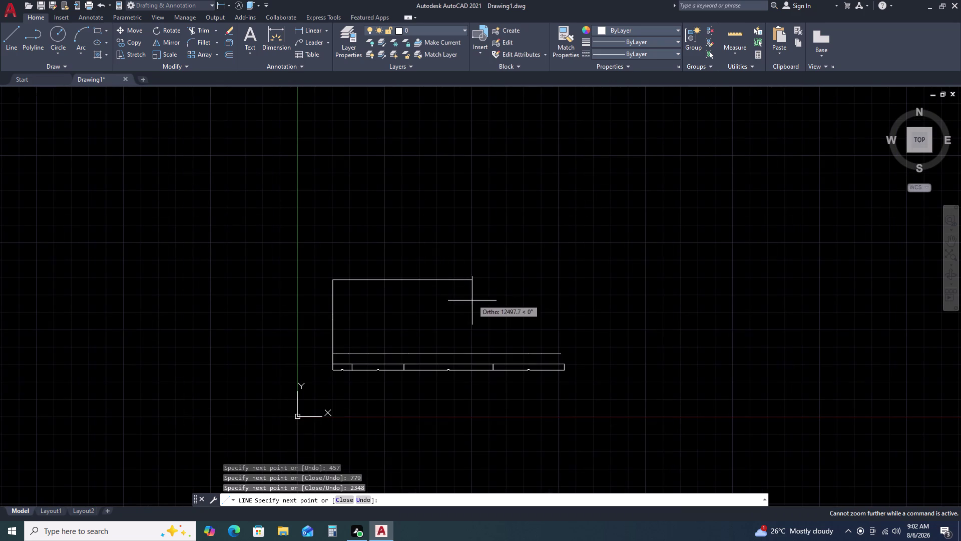
key(Escape)
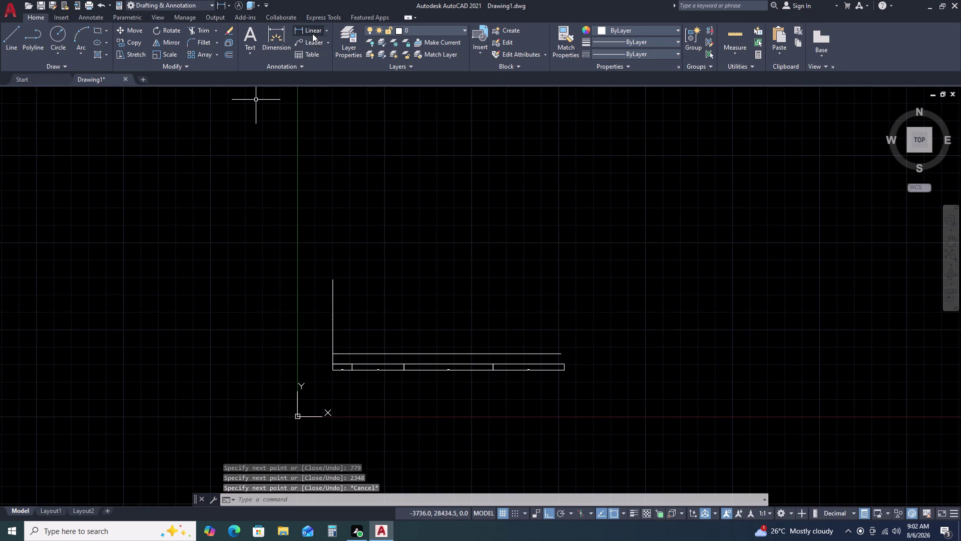
Cancel the leftover line attempts and launch the Linear dimension tool from the Annotation panel.
key(space)
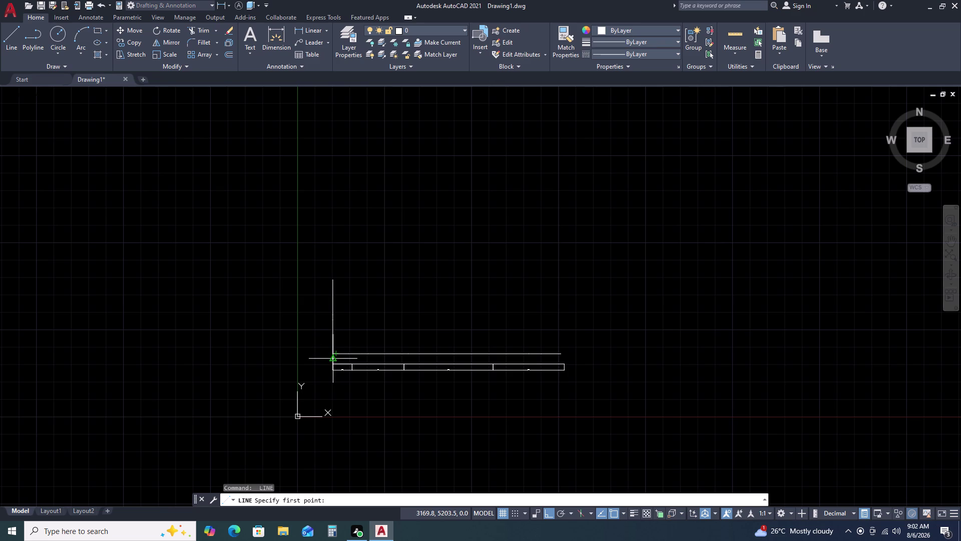
key(space)
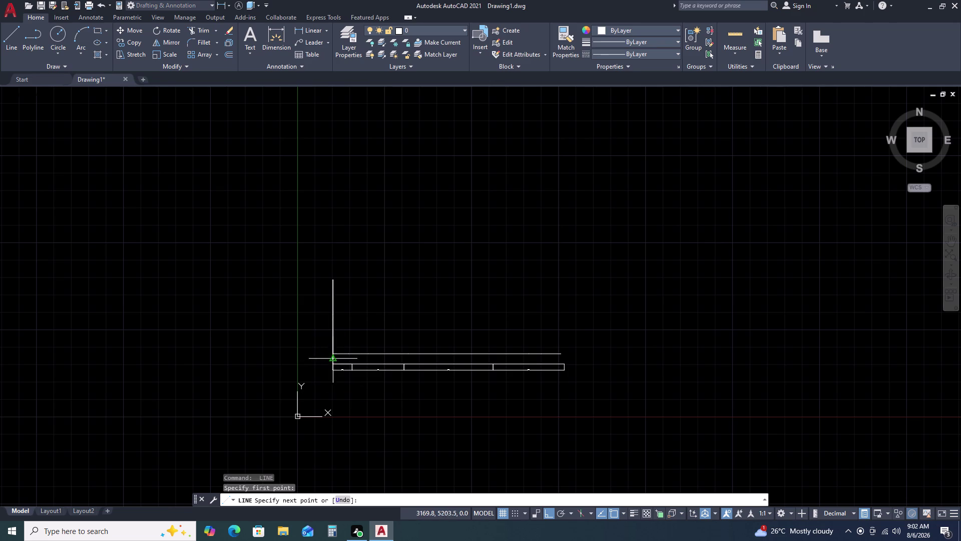
key(Escape)
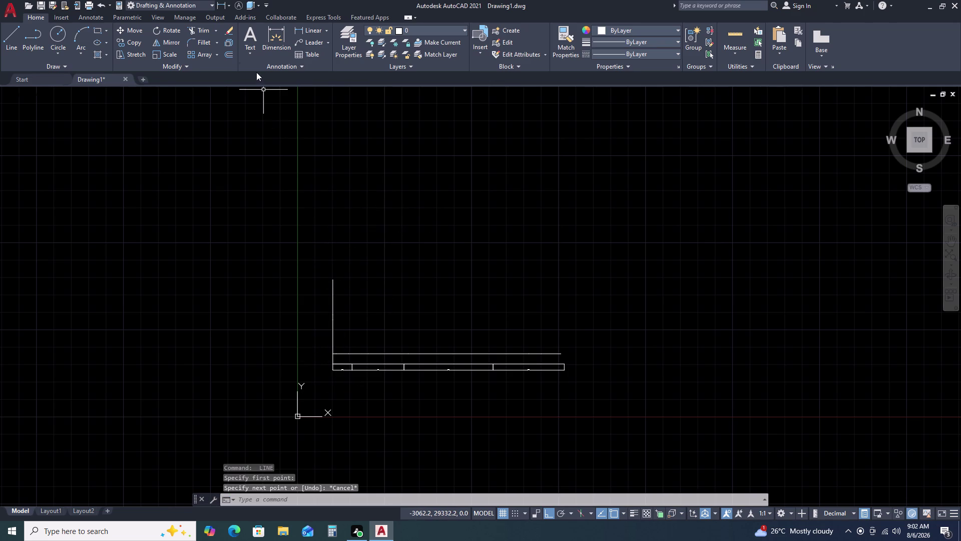
key(space)
scroll(up, 3)
key(space)
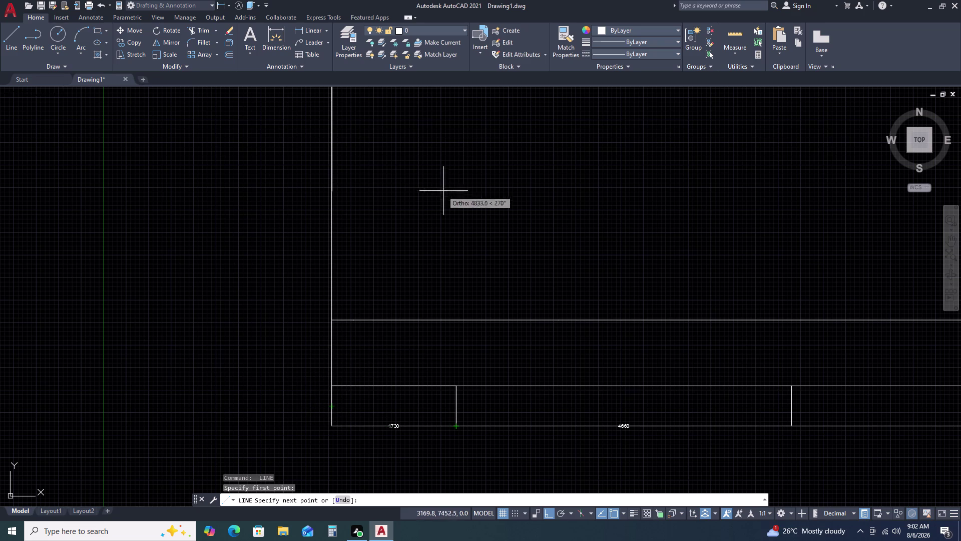
key(Escape)
key(Escape)
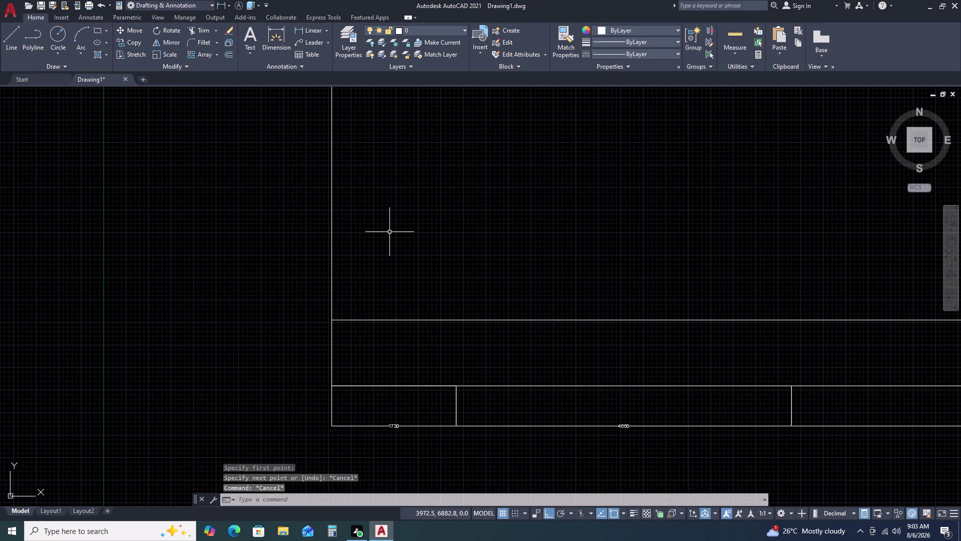
click(307, 28)
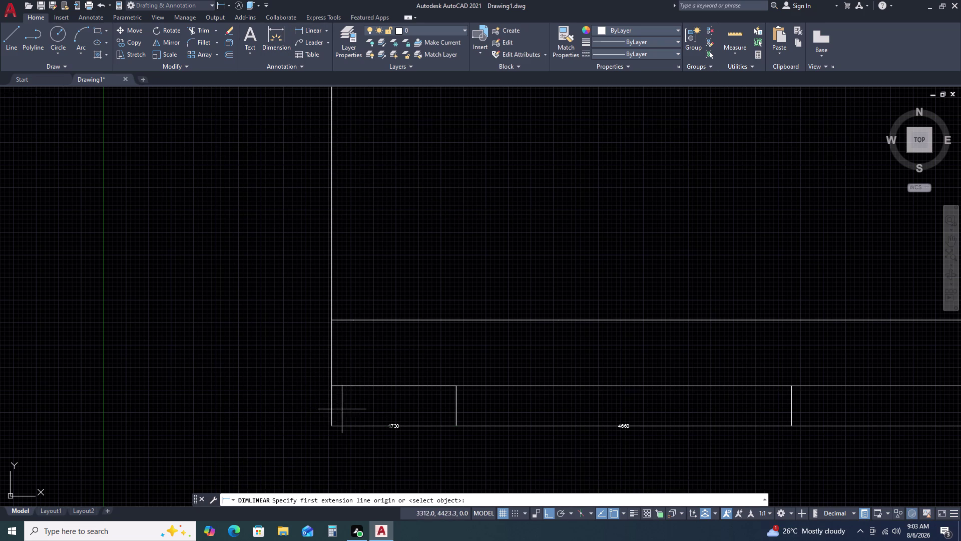
Drop a stray dimension, then dimension the lowest left-wall gap as 914.
click(333, 428)
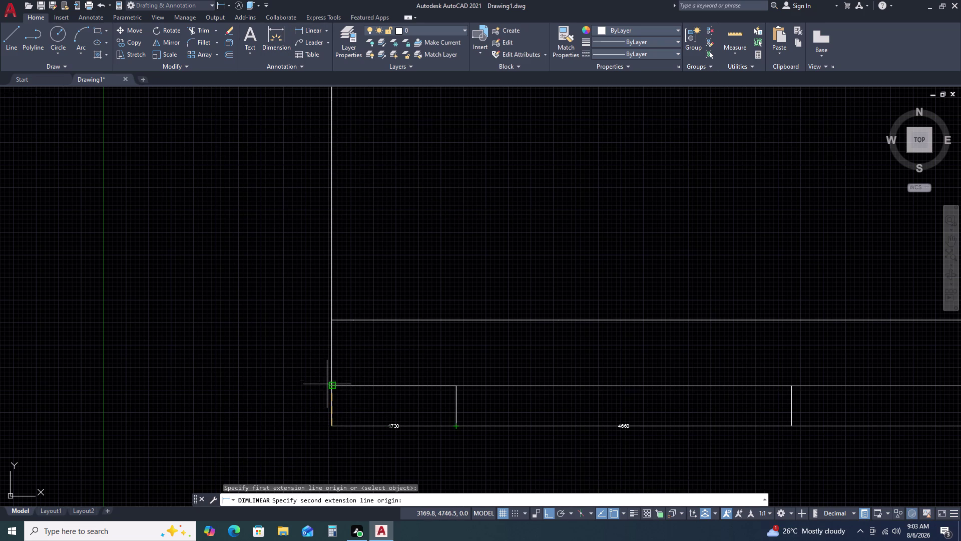
double_click(328, 383)
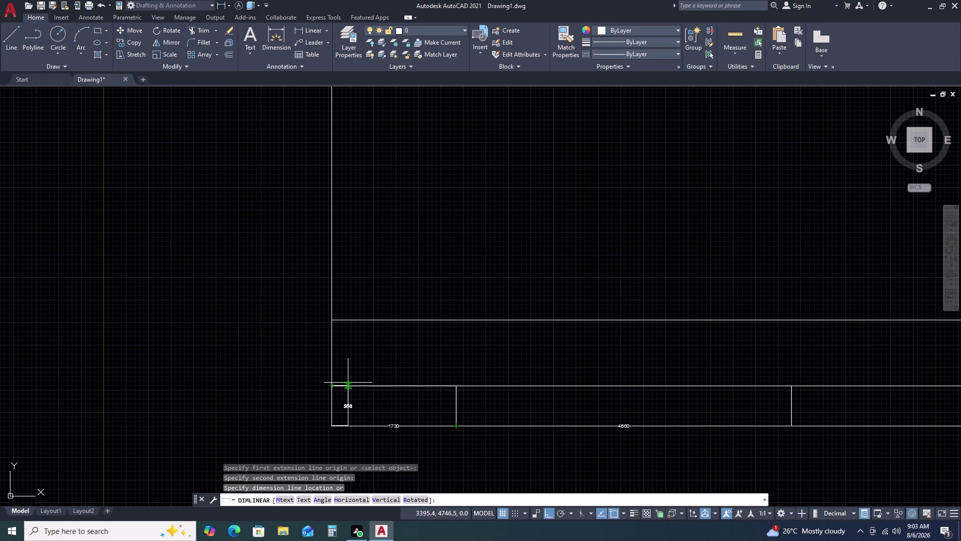
key(space)
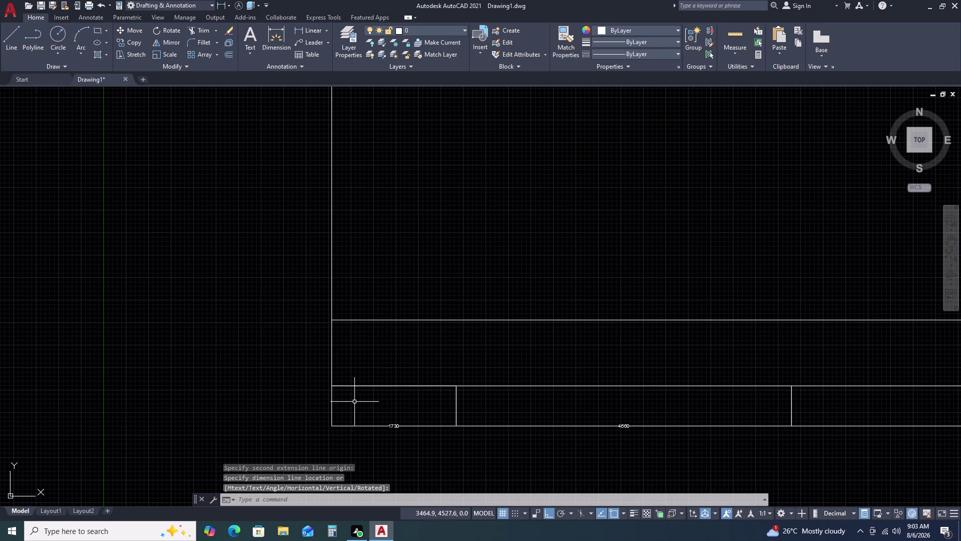
scroll(down, 3)
key(space)
scroll(up, 3)
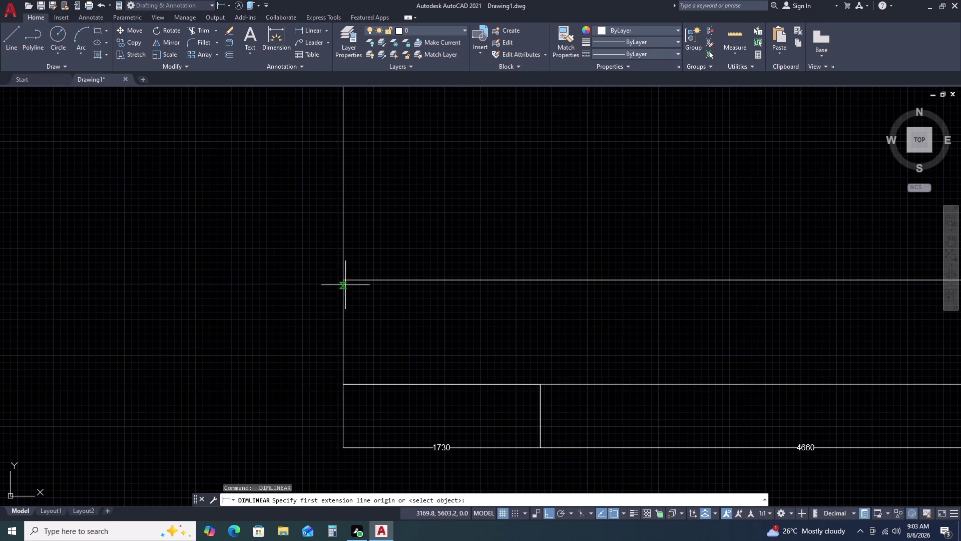
click(346, 282)
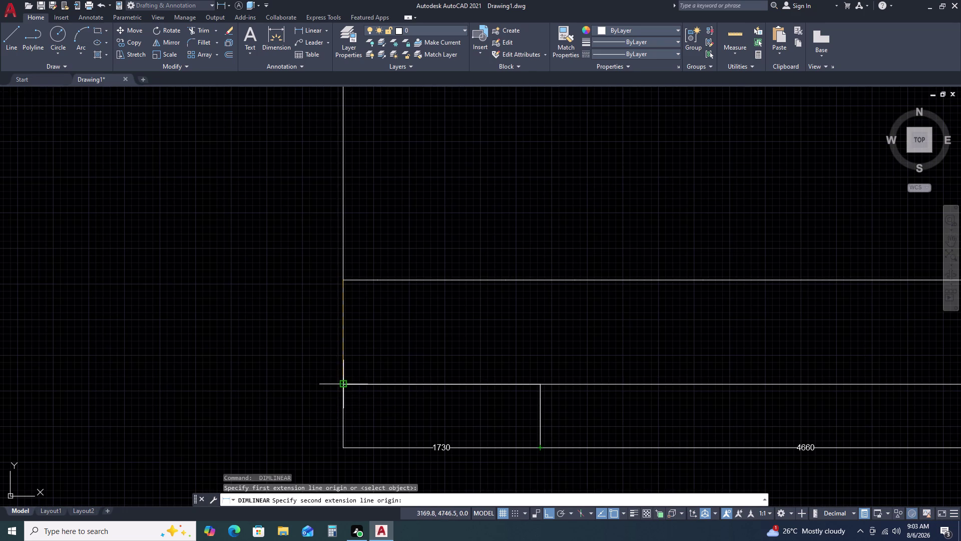
click(341, 384)
click(371, 379)
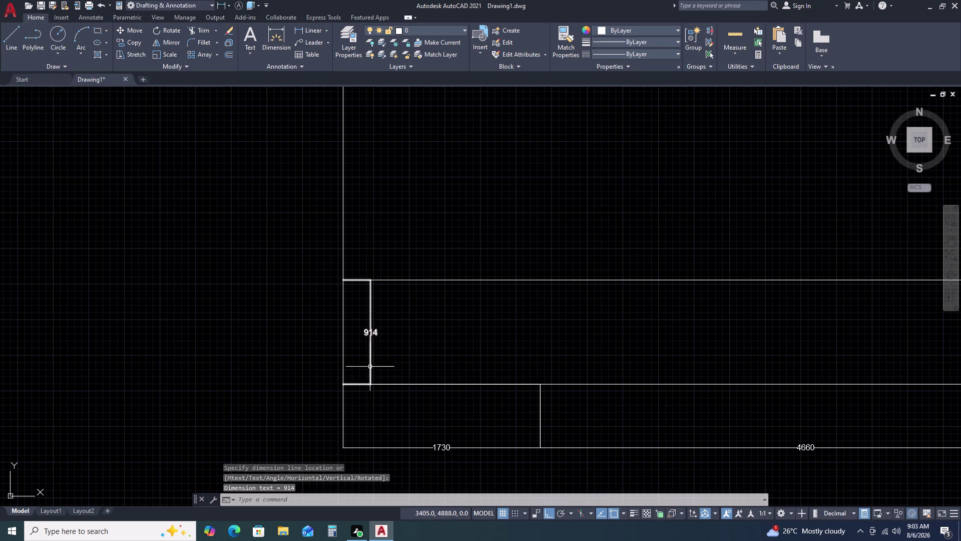
middle_drag(371, 325, 364, 424)
Dimension the long left wall segment as 3048.
key(space)
click(338, 377)
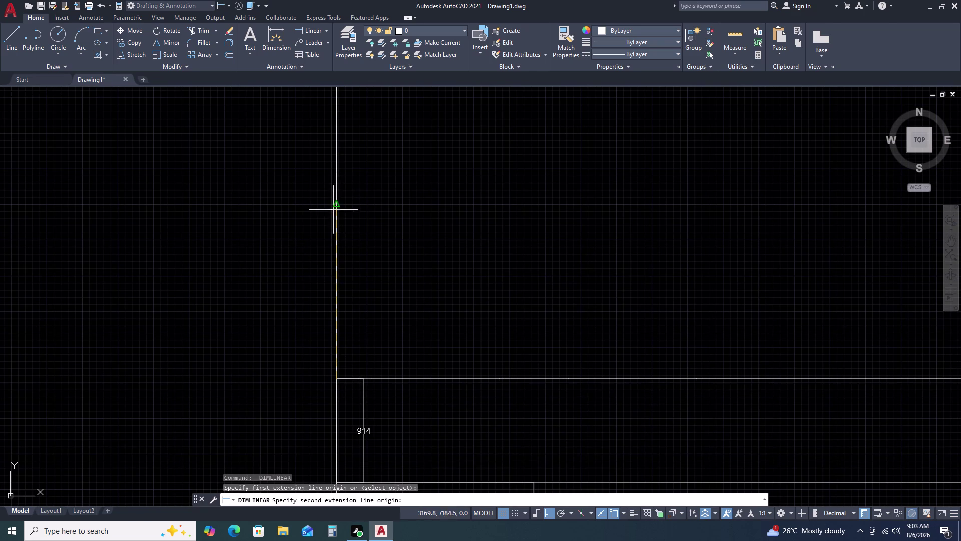
key(space)
key(space)
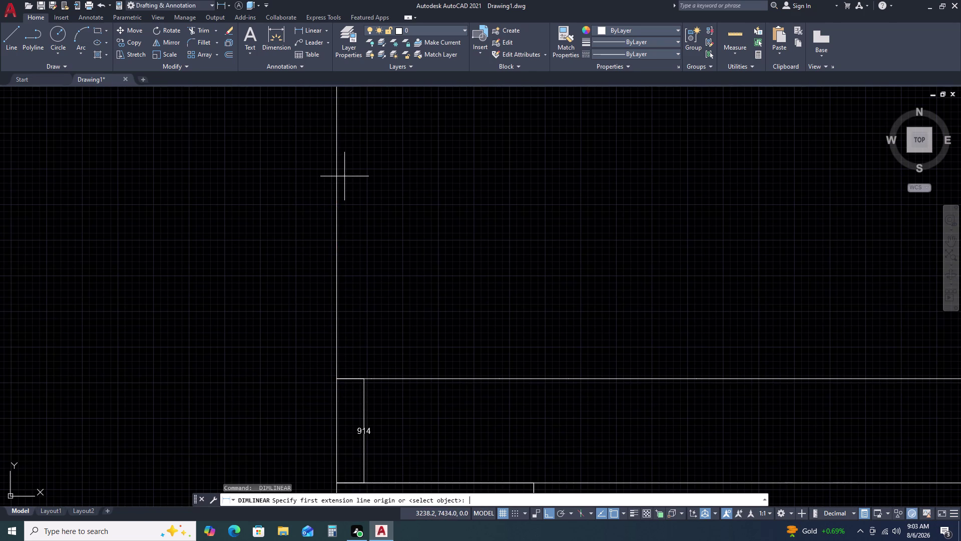
key(space)
click(337, 243)
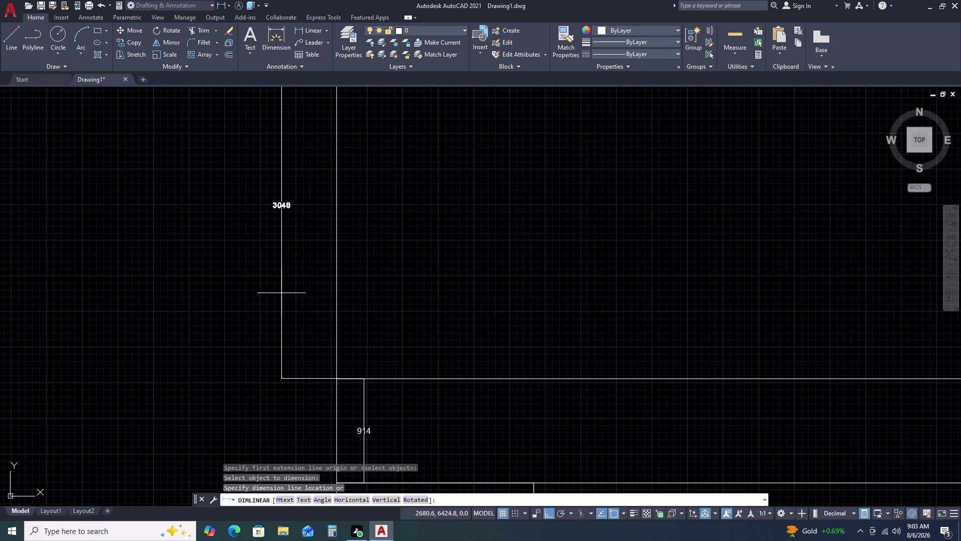
scroll(down, 3)
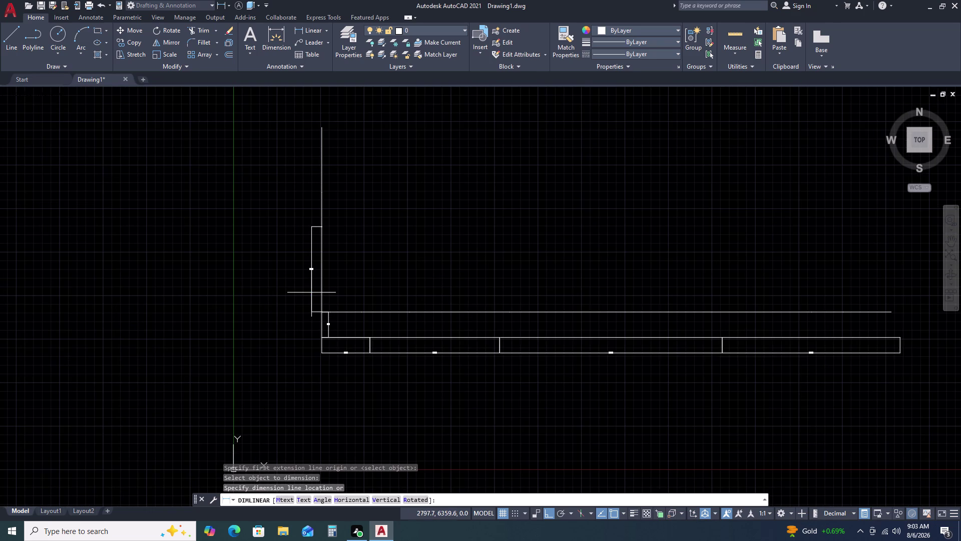
click(311, 292)
Add a second 914 dimension across the short gap.
key(space)
key(space)
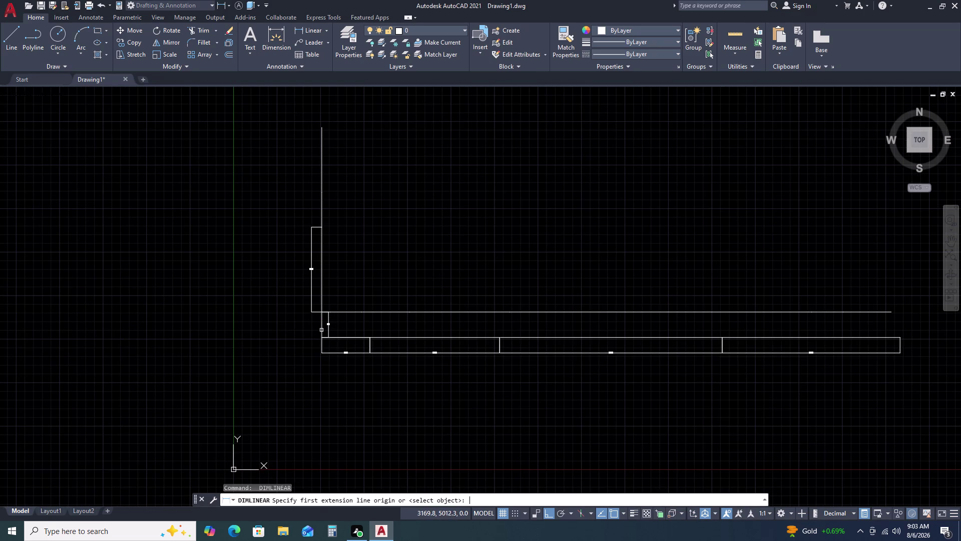
click(322, 330)
click(321, 321)
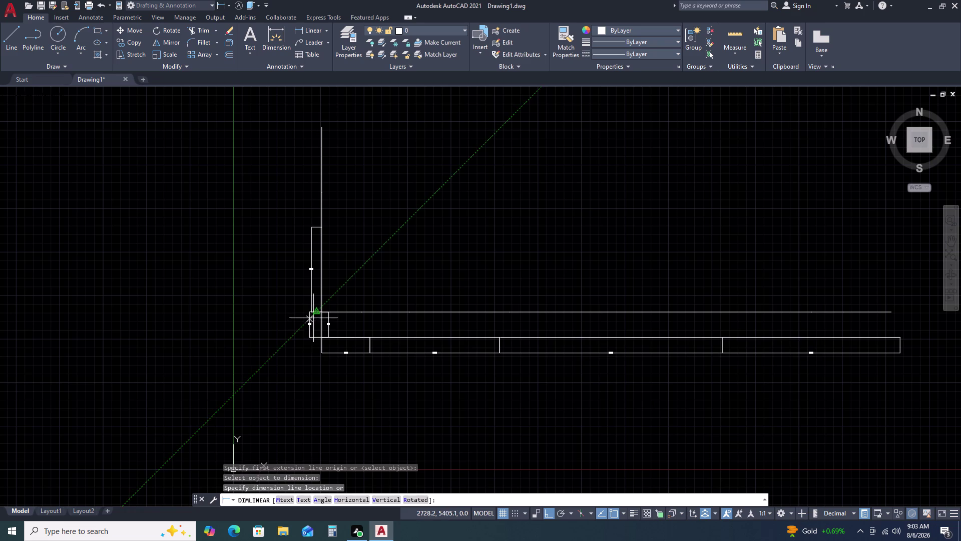
click(313, 318)
scroll(up, 3)
scroll(down, 3)
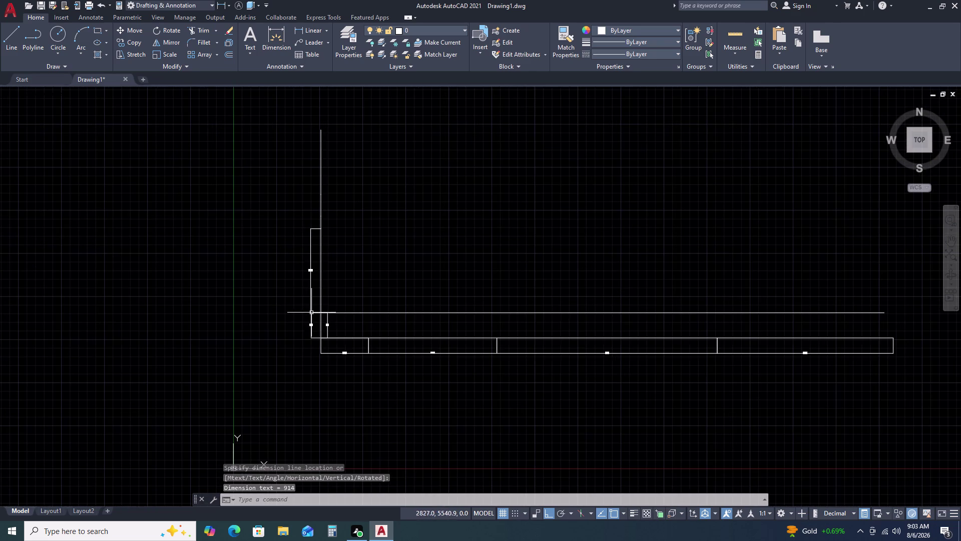
scroll(up, 3)
Dimension the next left wall segment as 457.
key(space)
key(space)
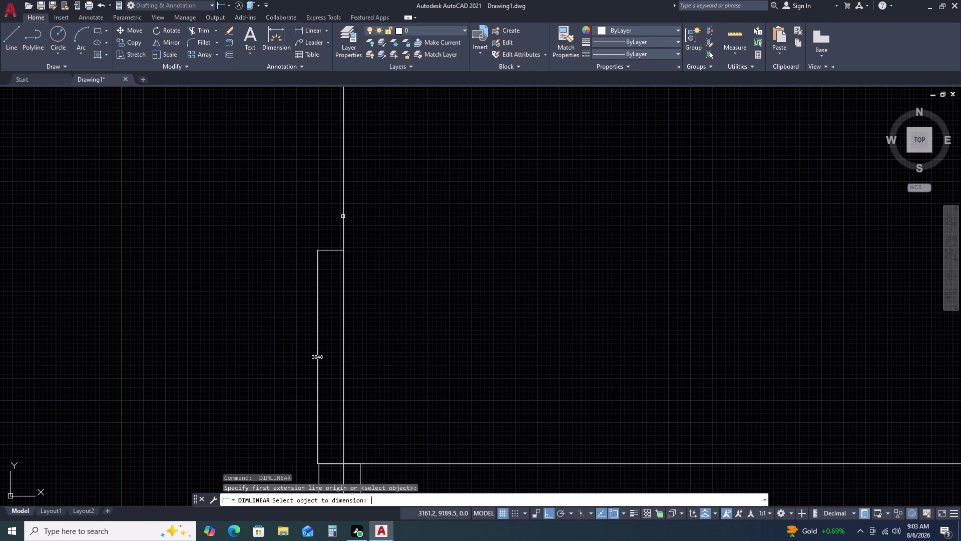
click(343, 217)
click(343, 220)
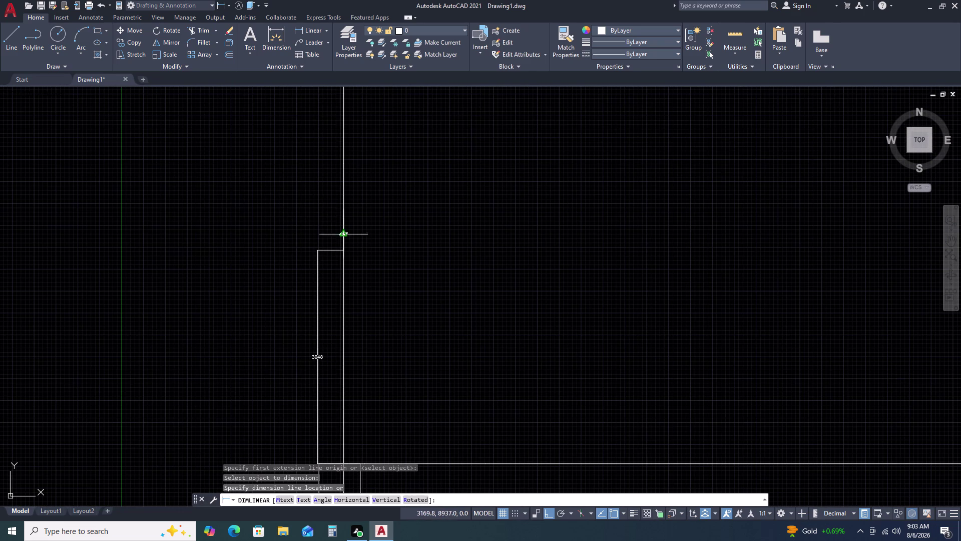
click(318, 251)
scroll(up, 3)
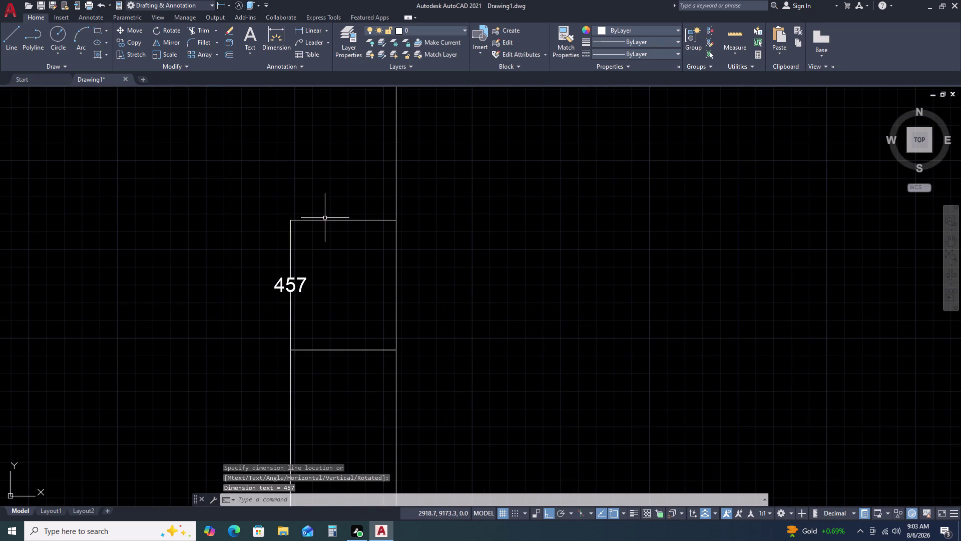
middle_drag(325, 218, 357, 328)
Dimension the following wall segment as 779.
key(space)
key(space)
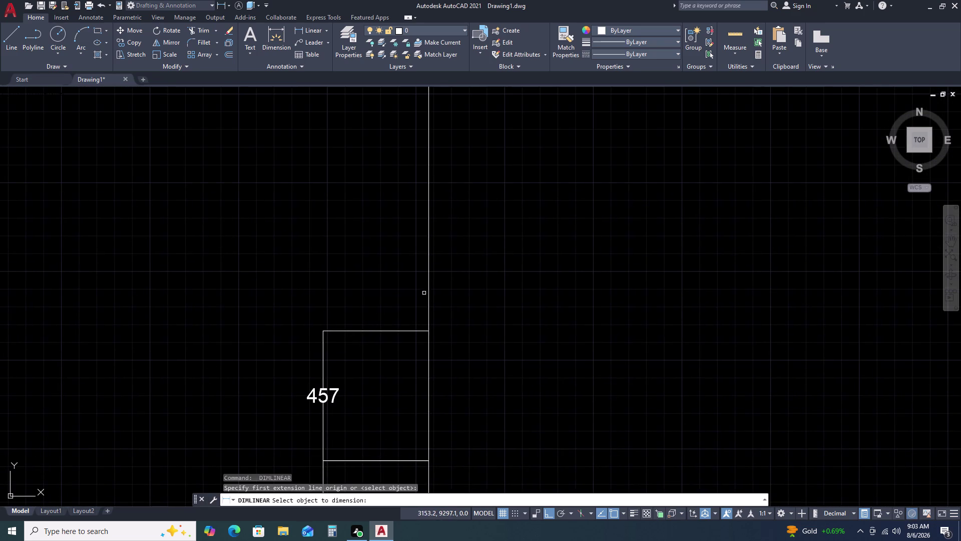
click(430, 287)
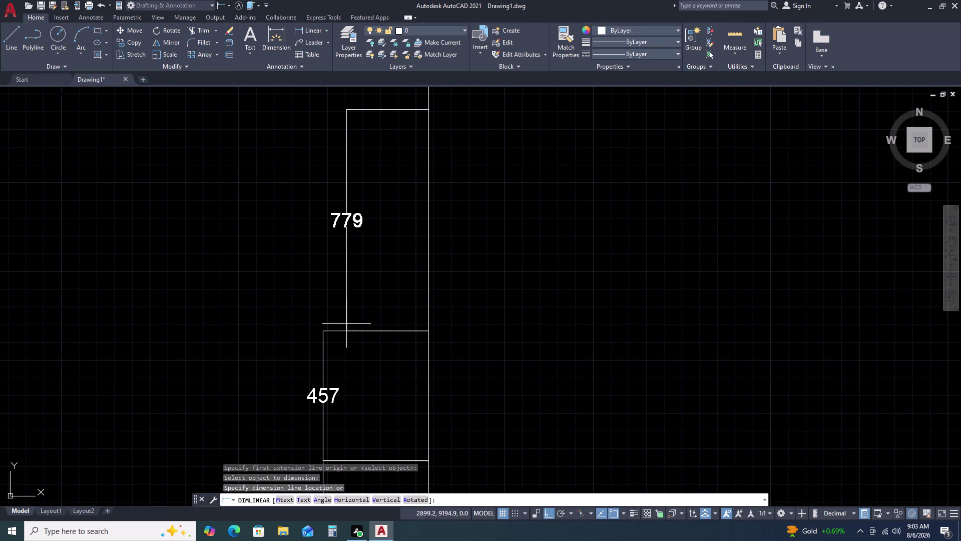
click(327, 329)
middle_drag(363, 193, 372, 332)
middle_click(370, 347)
Dimension the topmost wall segment as 2348 and zoom out to the whole plan.
key(space)
key(space)
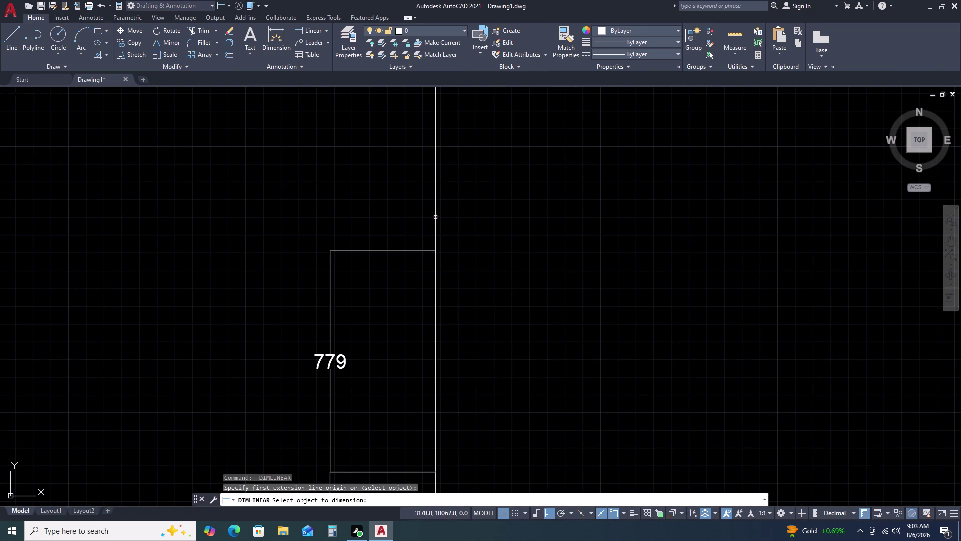
click(436, 218)
click(334, 251)
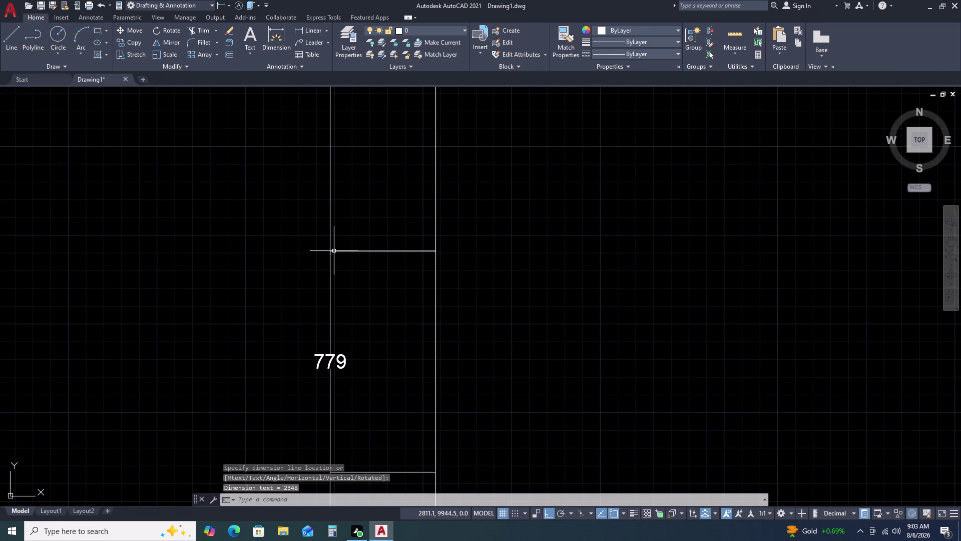
scroll(down, 3)
middle_drag(381, 136, 384, 151)
middle_drag(385, 158, 392, 298)
middle_click(393, 298)
middle_click(393, 299)
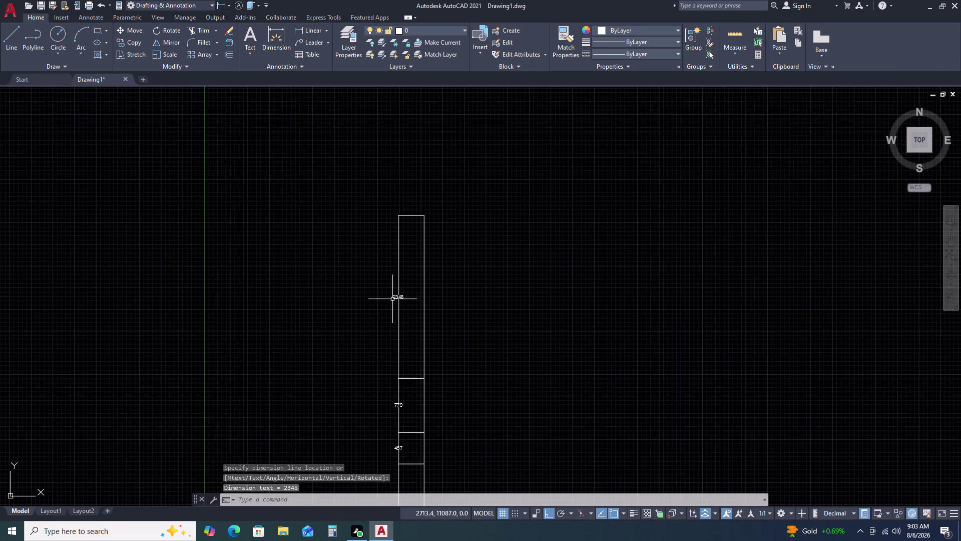
scroll(down, 3)
scroll(up, 3)
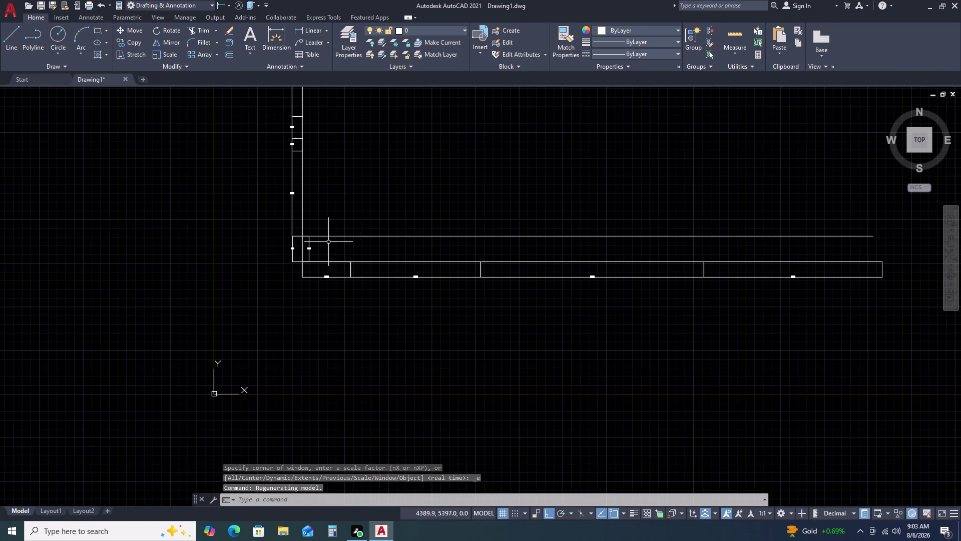
Delete the duplicate 914 dimension from the left wall.
scroll(up, 3)
click(335, 258)
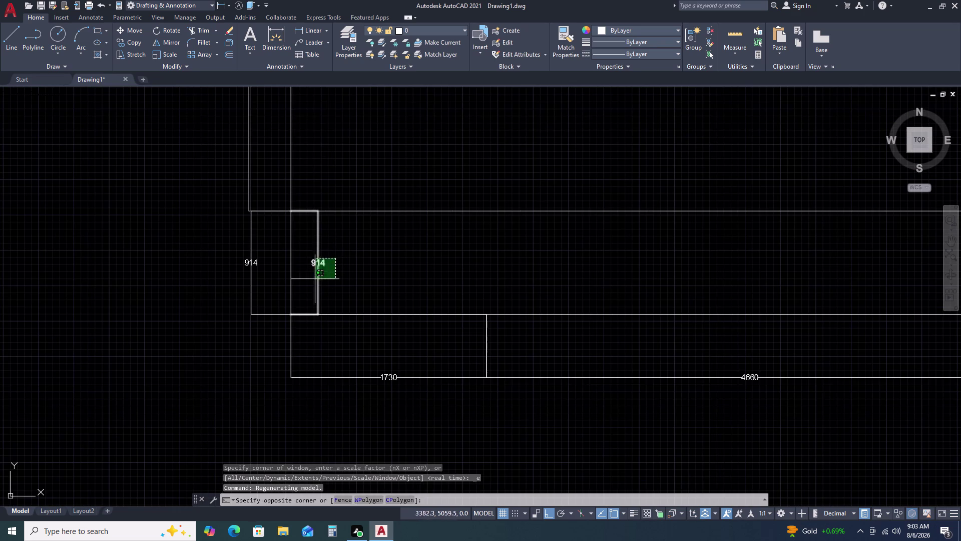
click(313, 284)
key(Delete)
scroll(down, 3)
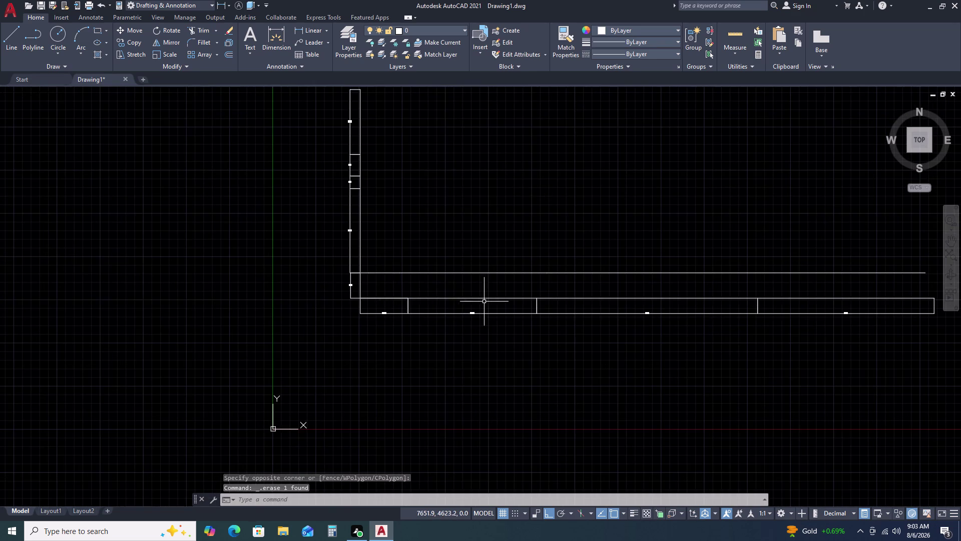
scroll(down, 3)
scroll(up, 3)
middle_drag(331, 263, 329, 262)
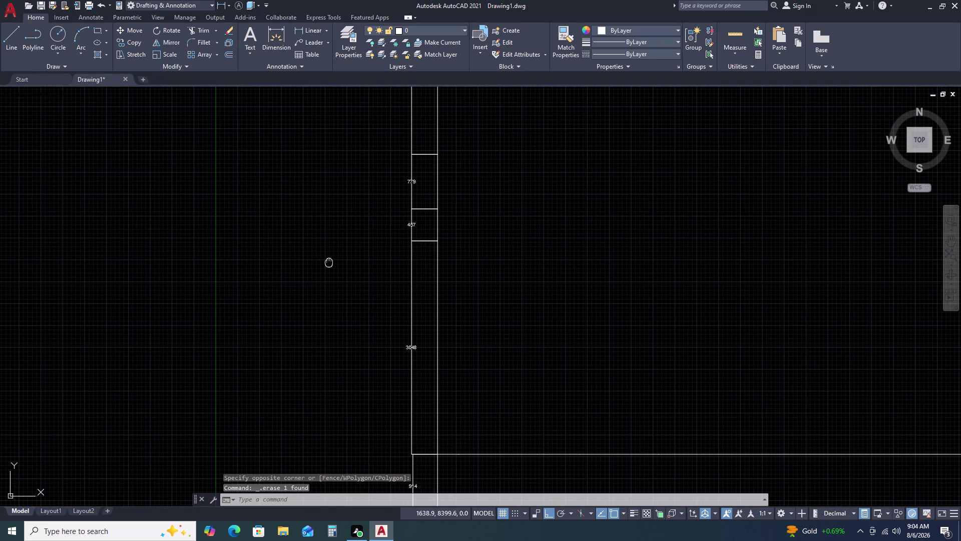
middle_drag(329, 262, 278, 243)
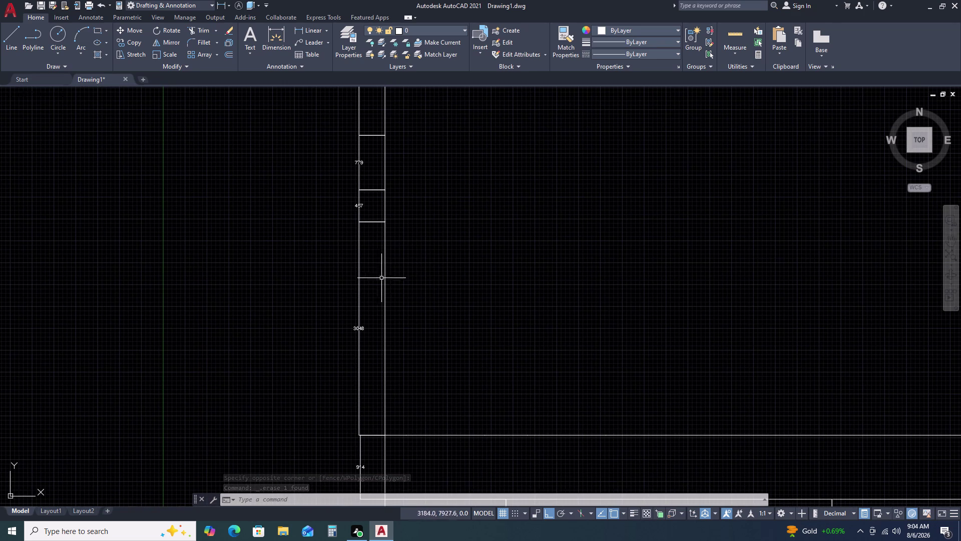
scroll(down, 3)
Start the construction line command with XL.
key(x)
key(l)
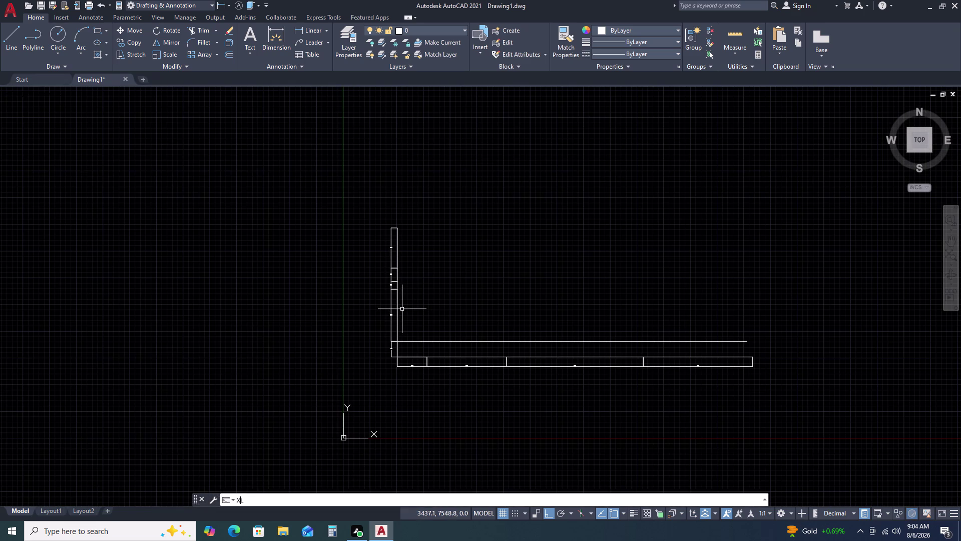
key(space)
scroll(up, 3)
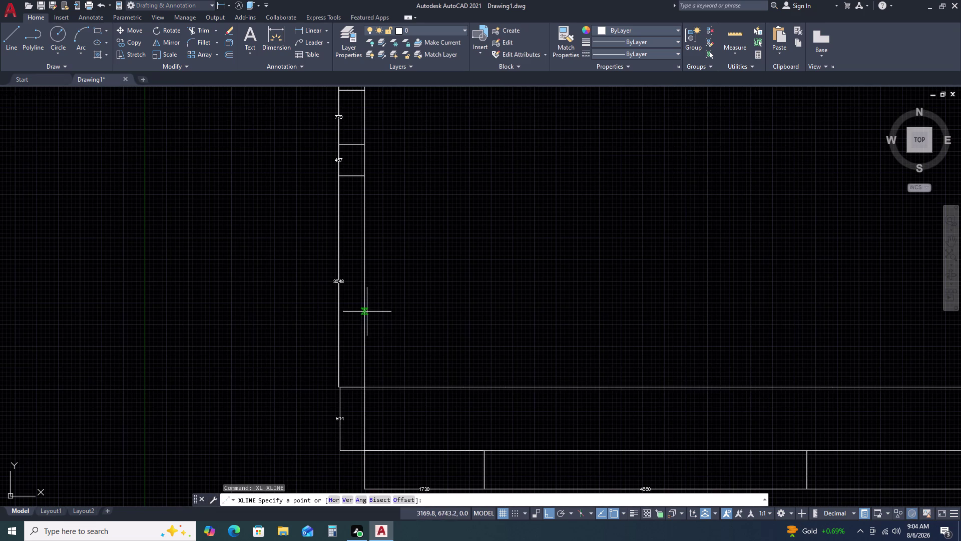
Run horizontal construction lines through the 914 and 457 room boundaries.
text(X)
key(space)
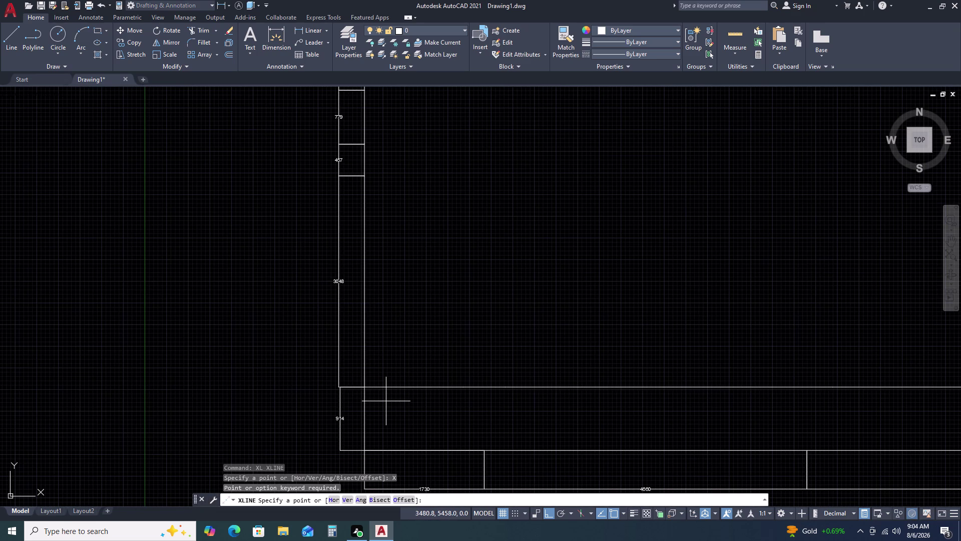
text(H)
key(space)
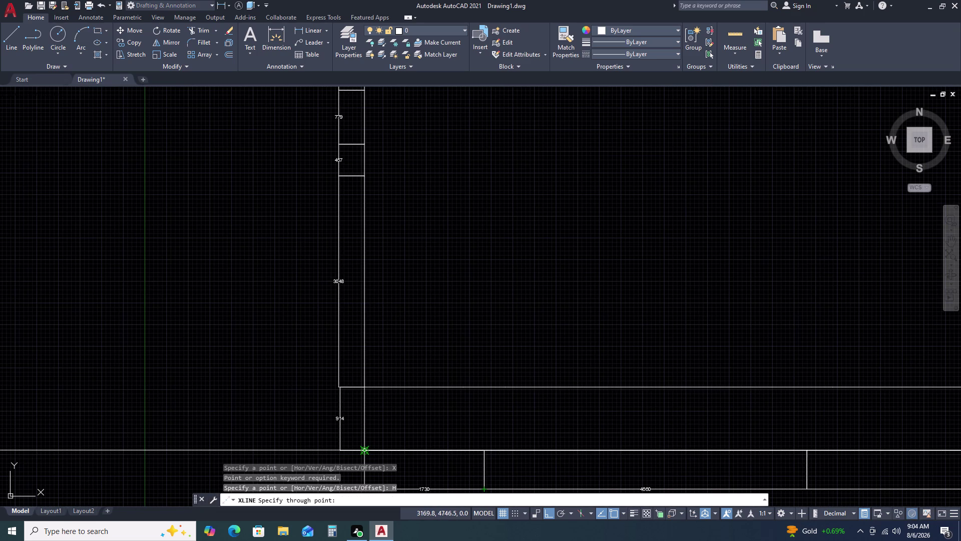
click(365, 450)
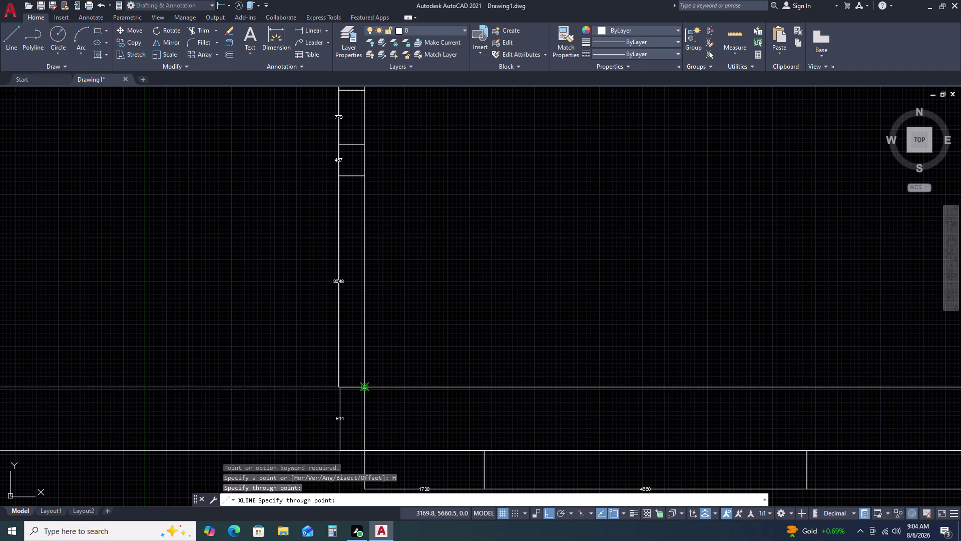
click(363, 386)
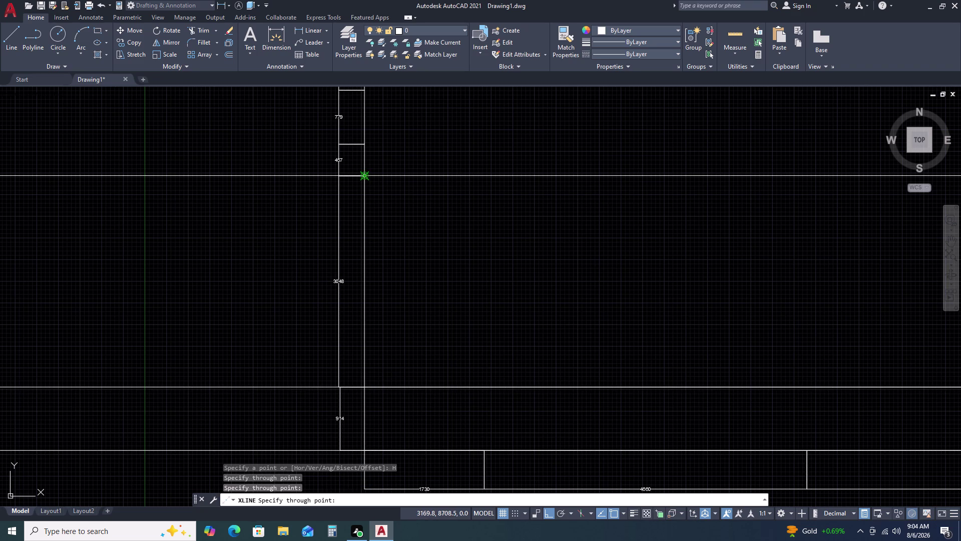
click(366, 176)
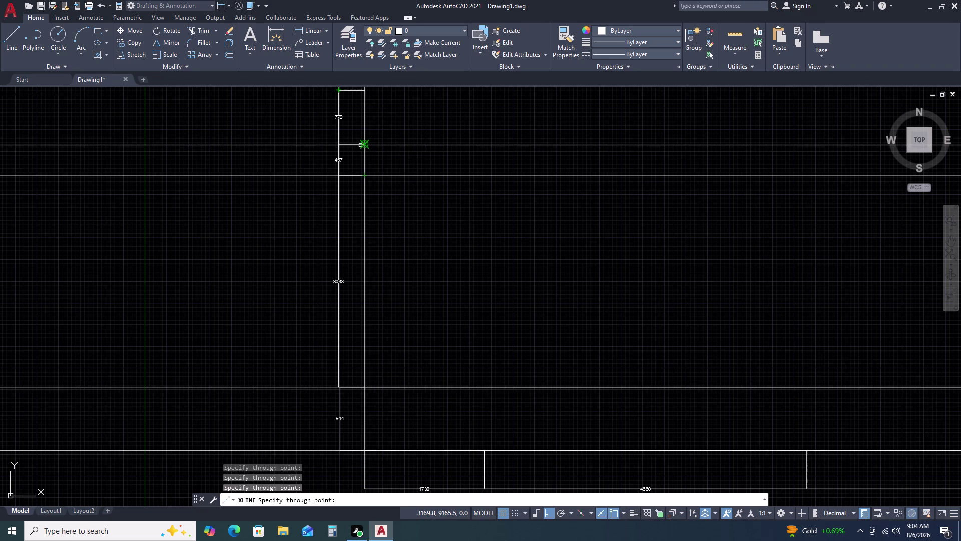
click(362, 143)
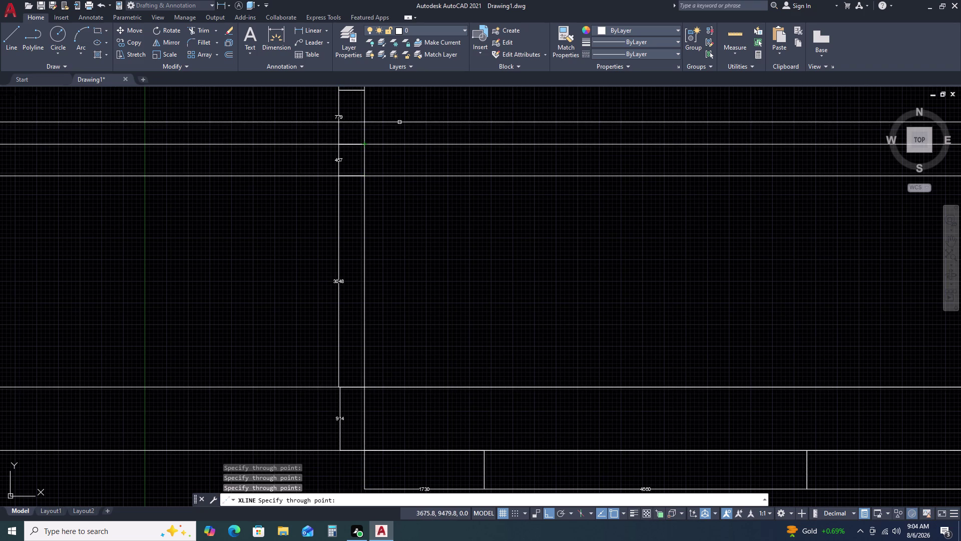
Add a horizontal construction line at the 779 room's top and end the command.
middle_click(400, 122)
middle_drag(399, 127, 332, 311)
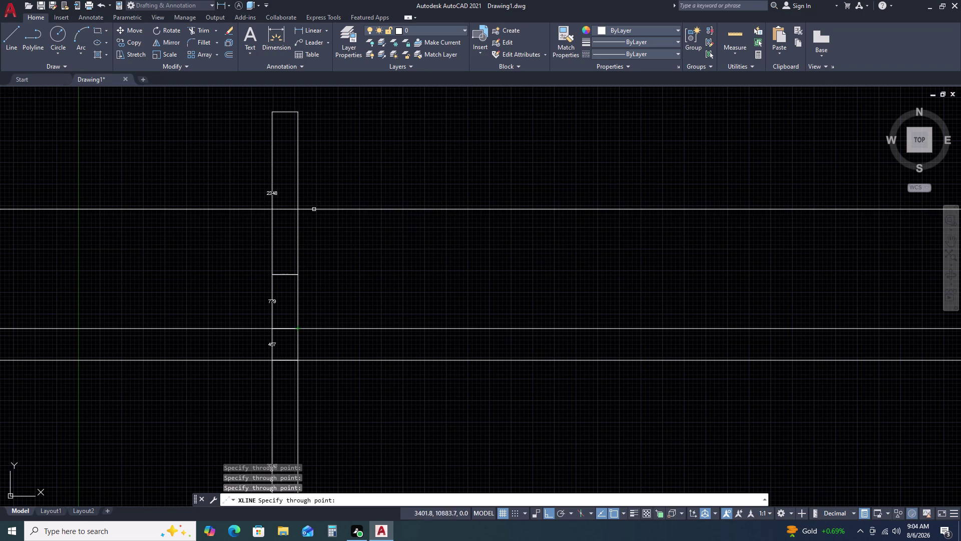
click(301, 274)
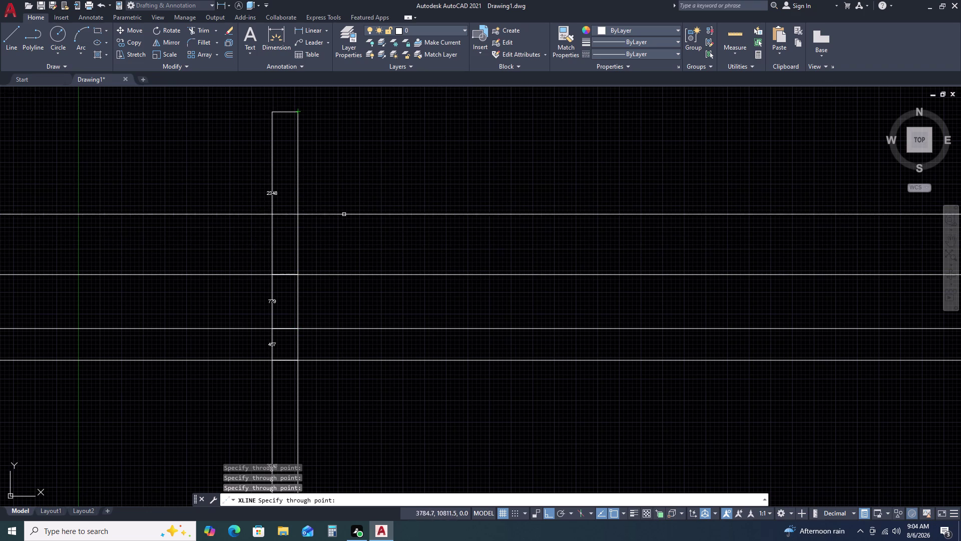
key(Escape)
scroll(down, 3)
scroll(up, 3)
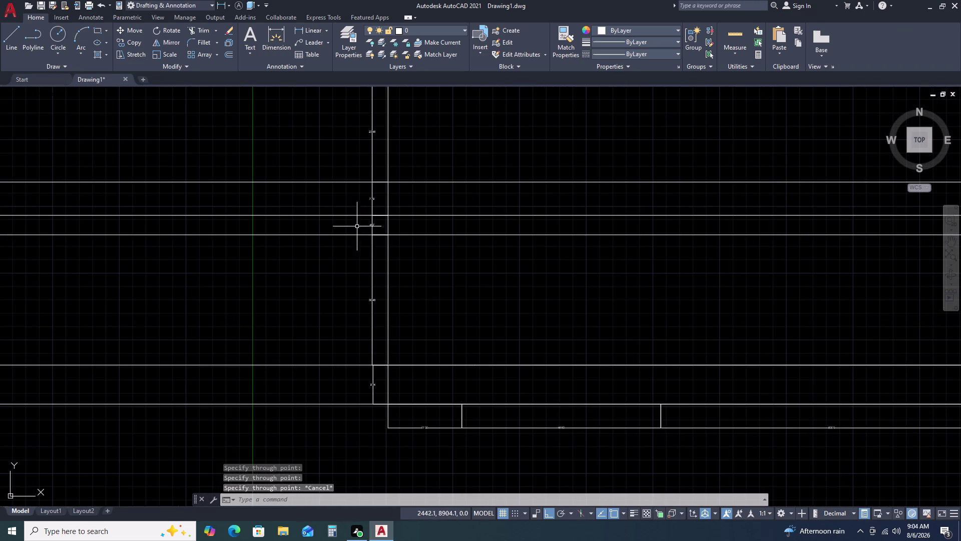
scroll(down, 3)
scroll(up, 3)
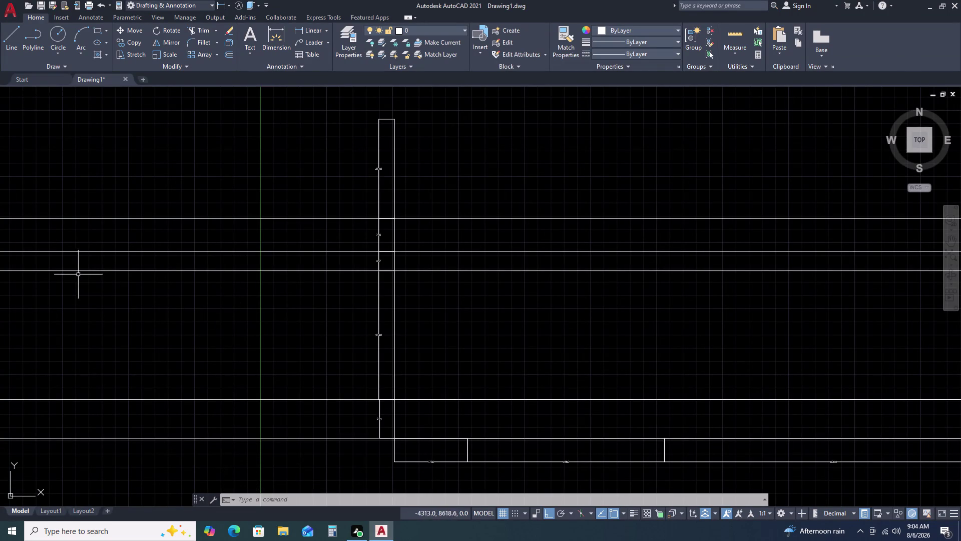
scroll(up, 3)
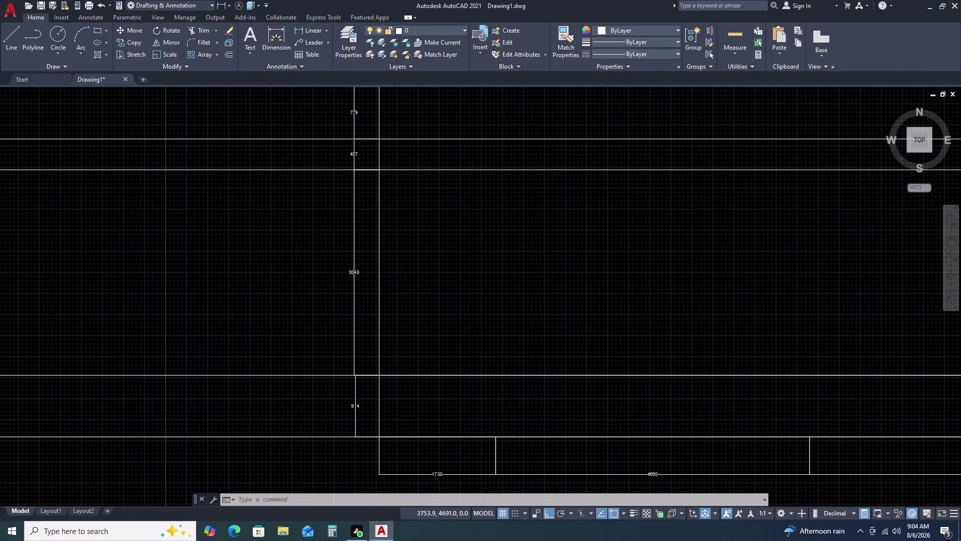
scroll(up, 3)
scroll(down, 3)
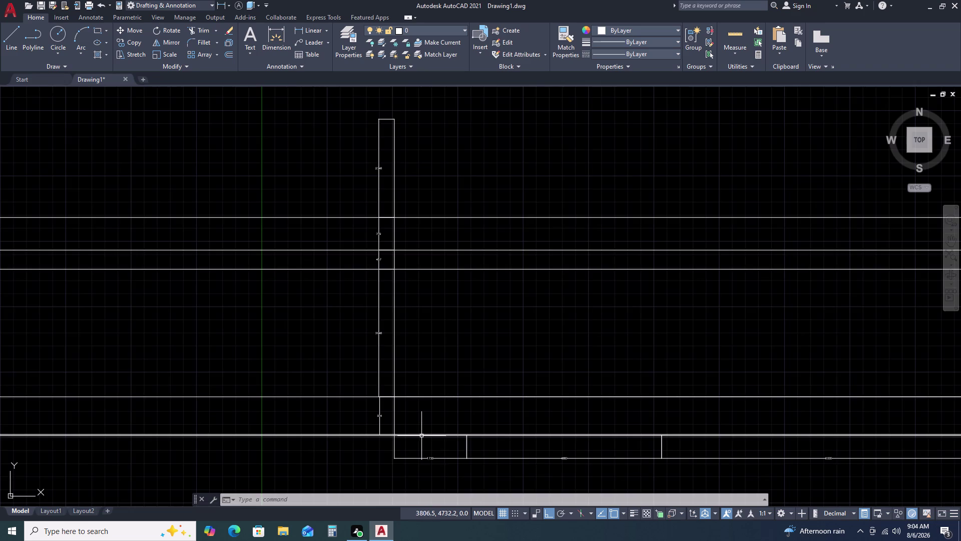
scroll(down, 3)
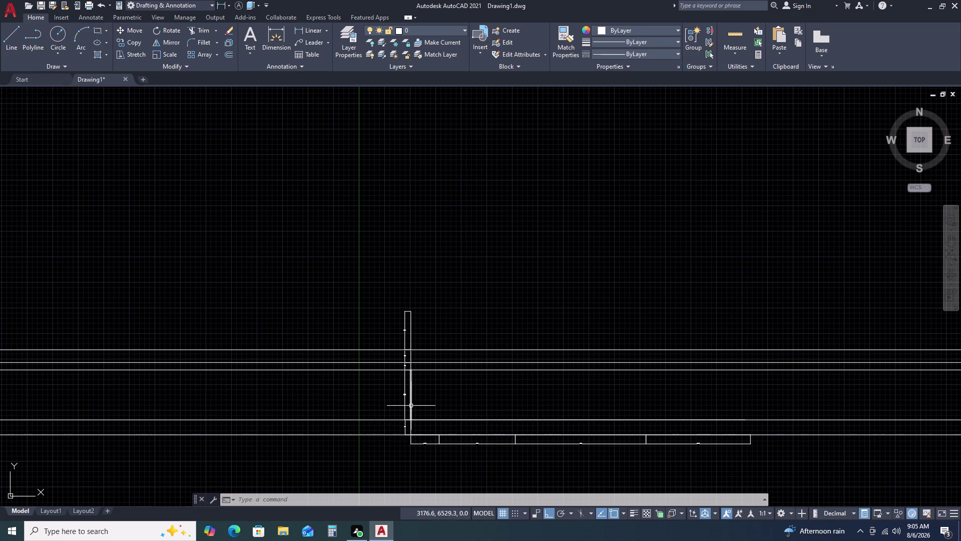
scroll(up, 3)
scroll(up, 3)
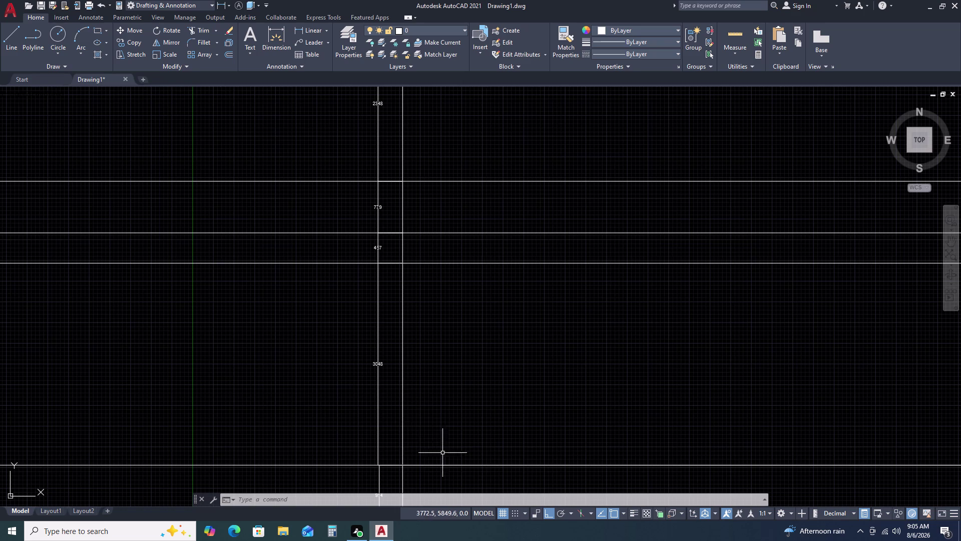
scroll(down, 3)
scroll(down, 3)
scroll(up, 3)
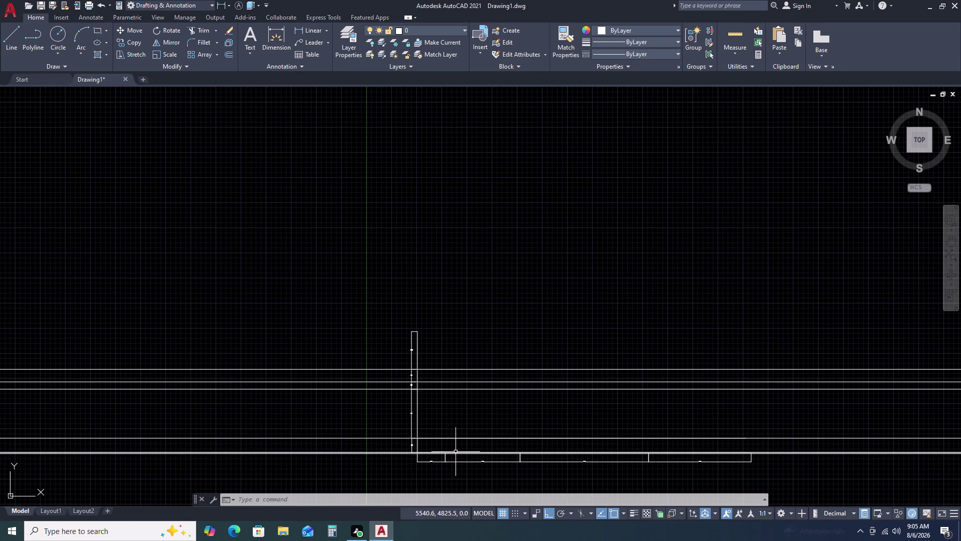
click(456, 451)
key(Escape)
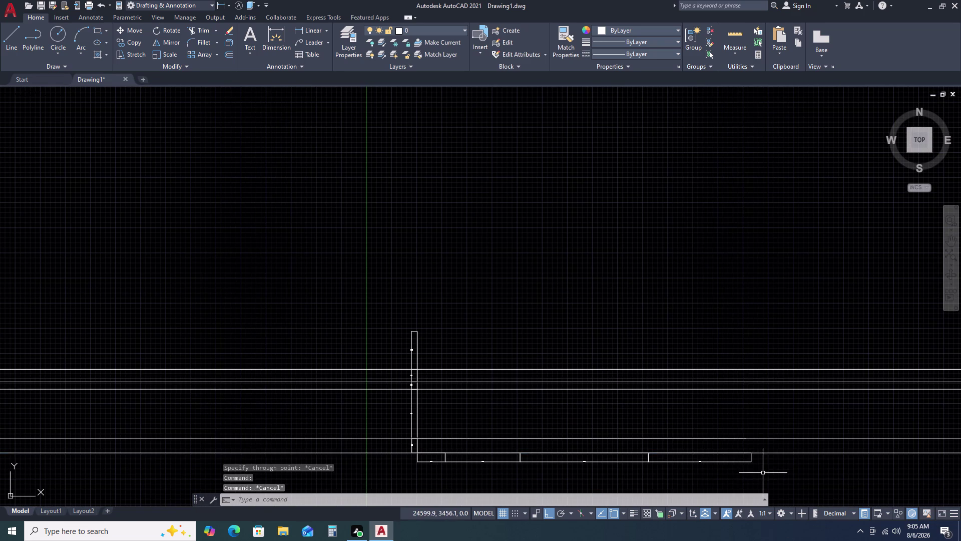
middle_drag(764, 472, 674, 434)
middle_drag(667, 425, 659, 414)
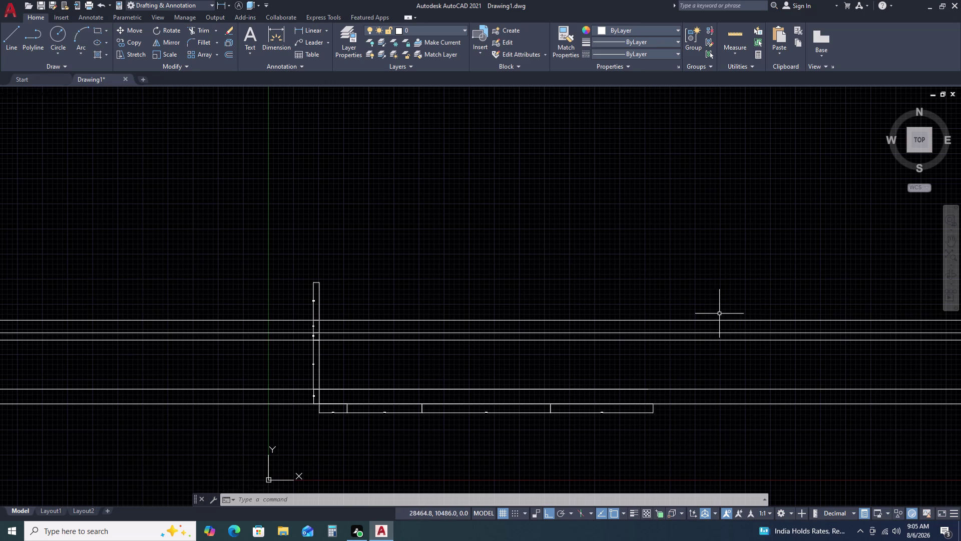
scroll(up, 3)
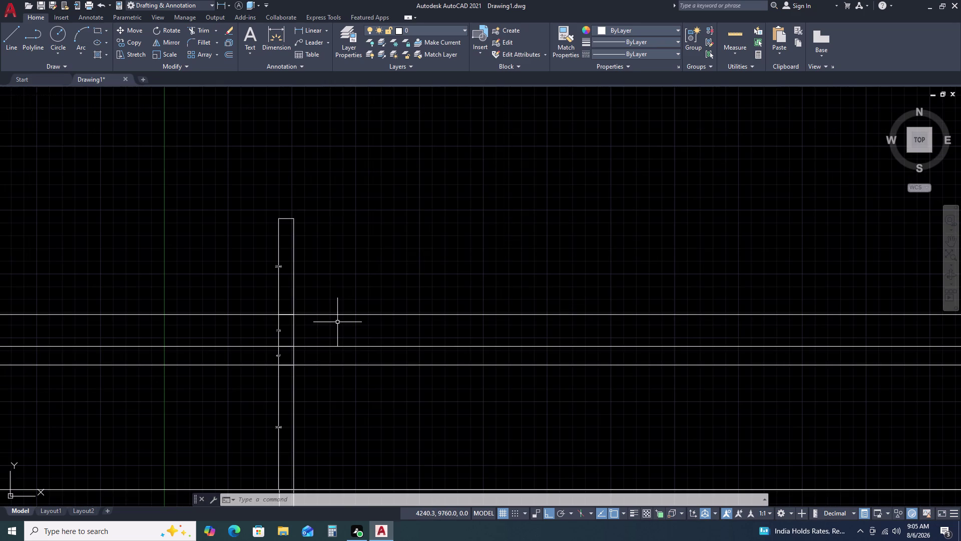
Add a horizontal construction line along the tall strip's top edge.
text(REC)
key(space)
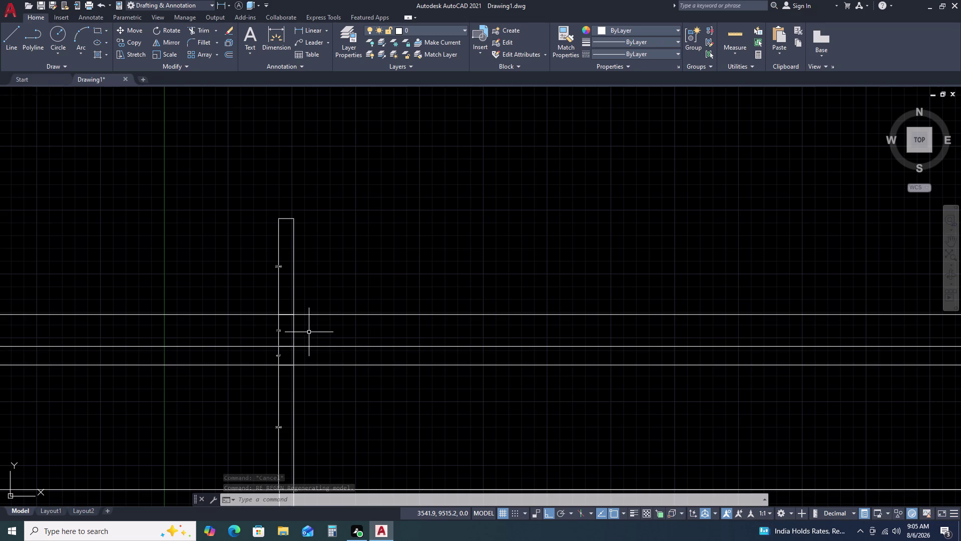
key(space)
key(Escape)
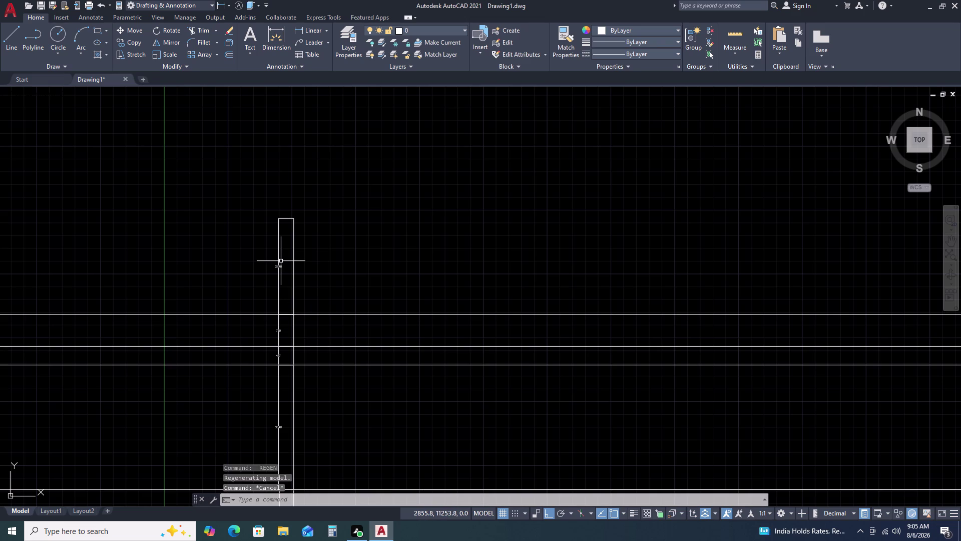
text(XL H)
key(space)
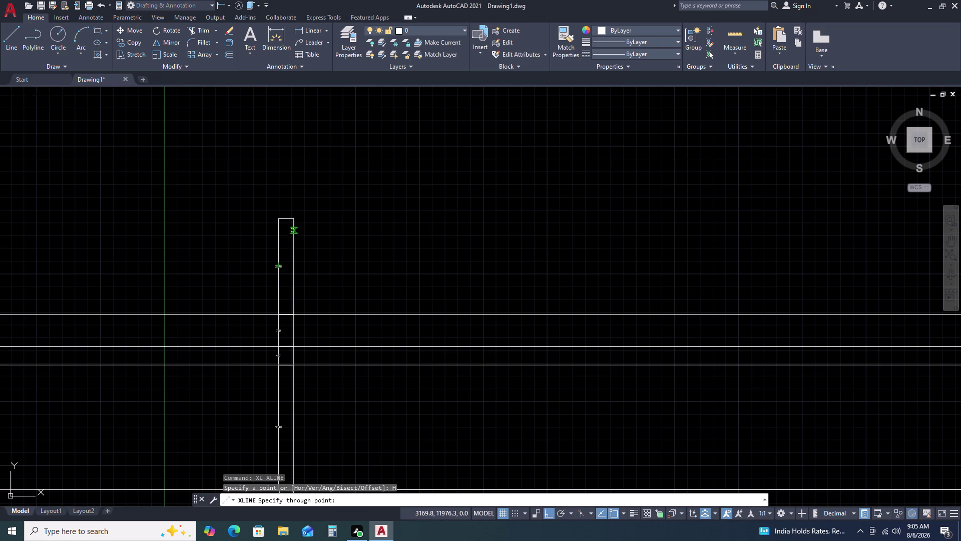
click(295, 219)
key(Escape)
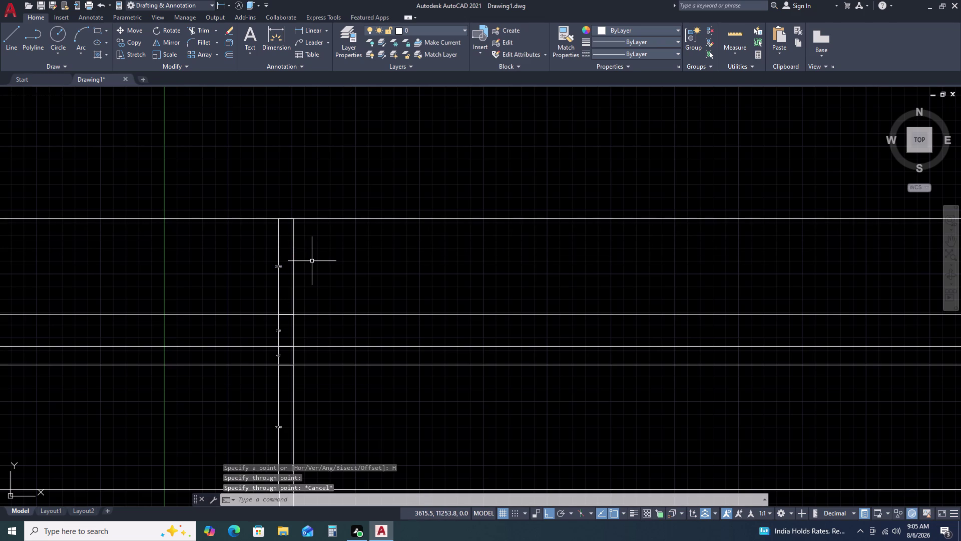
Start the rectangle command with REC.
text(REX)
key(BackSpace)
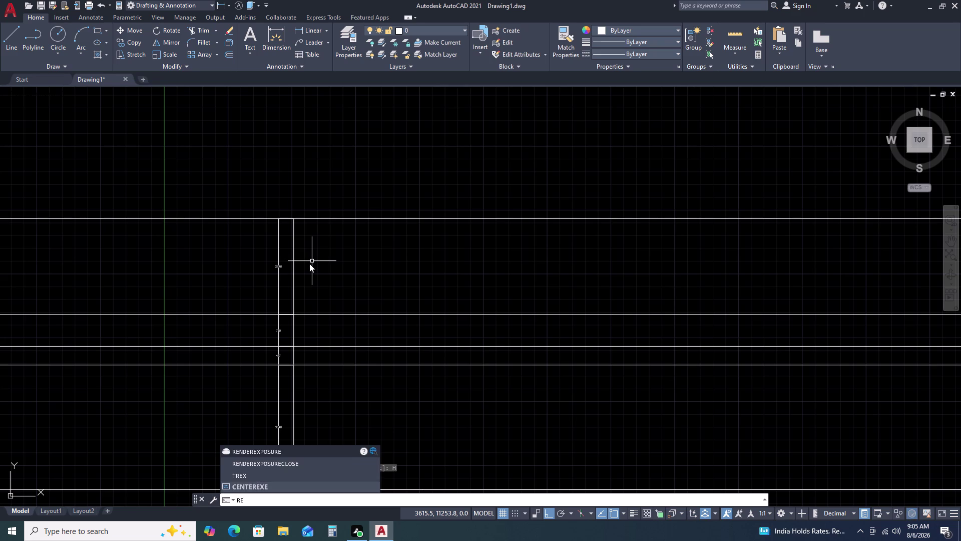
text(C)
key(space)
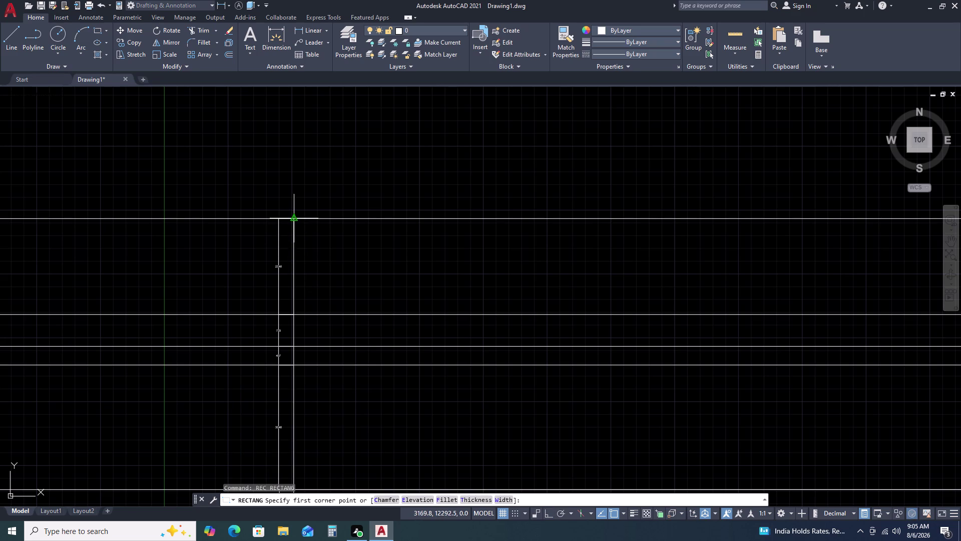
Draw a rectangle from the tall strip's top corner to the bottom strip's top-right corner.
click(293, 221)
scroll(down, 3)
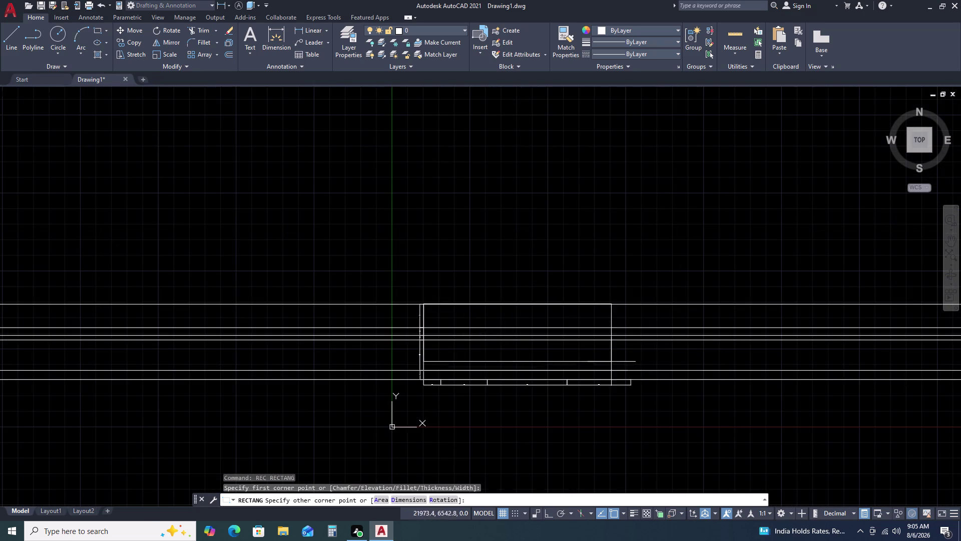
scroll(up, 3)
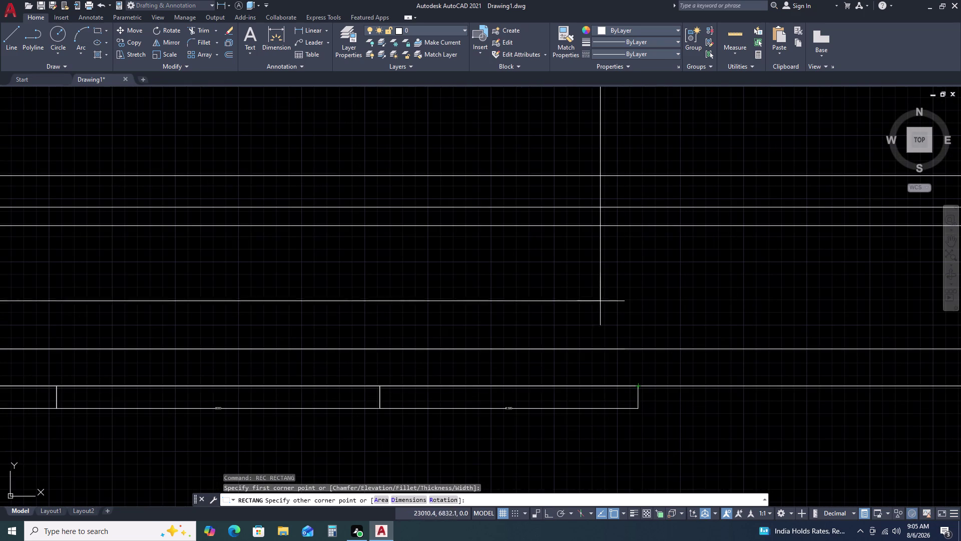
click(638, 388)
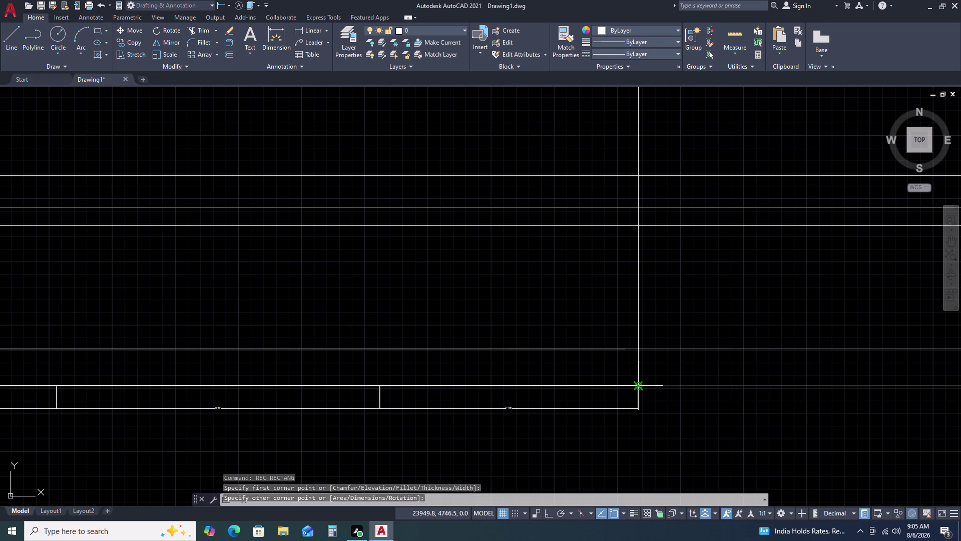
scroll(down, 3)
scroll(up, 3)
scroll(down, 3)
scroll(up, 3)
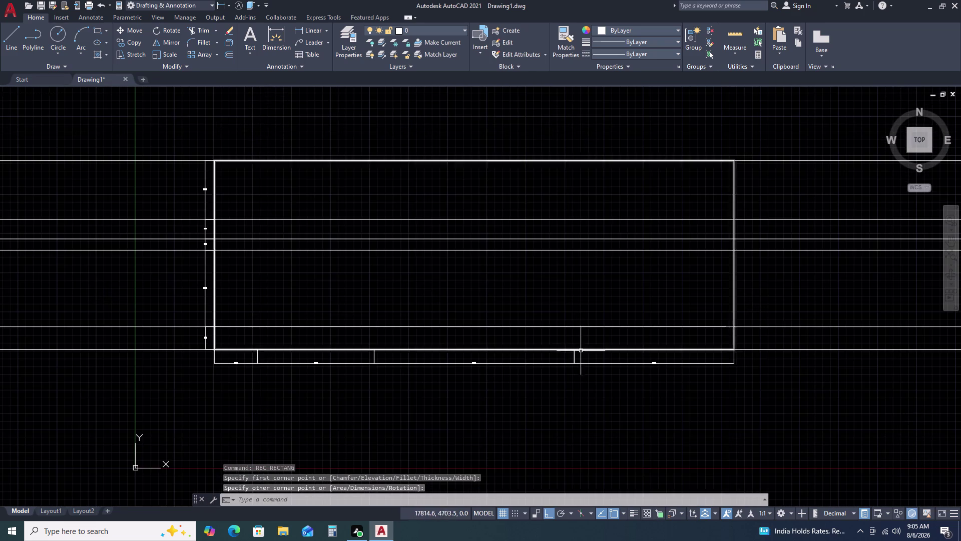
scroll(up, 3)
scroll(up, 3)
scroll(down, 3)
scroll(up, 3)
scroll(down, 3)
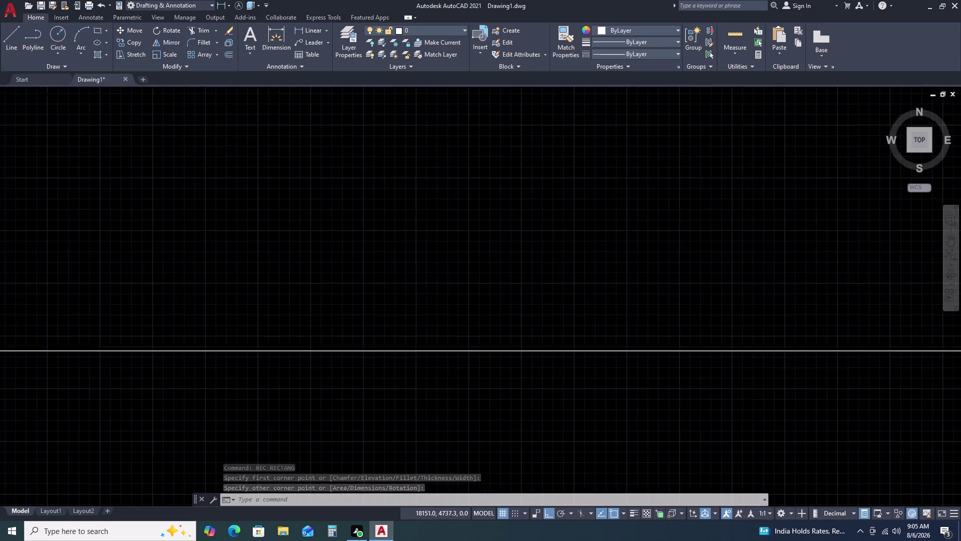
scroll(down, 3)
scroll(up, 3)
scroll(down, 3)
scroll(down, 3)
click(584, 313)
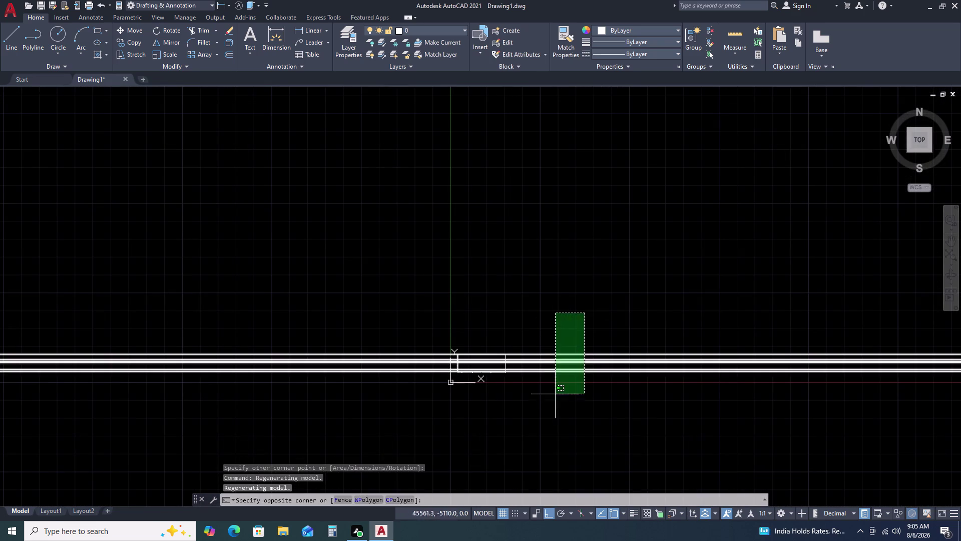
Erase the objects in the window to the right of the plan.
click(552, 408)
key(Delete)
scroll(up, 3)
scroll(down, 3)
scroll(up, 3)
scroll(up, 3)
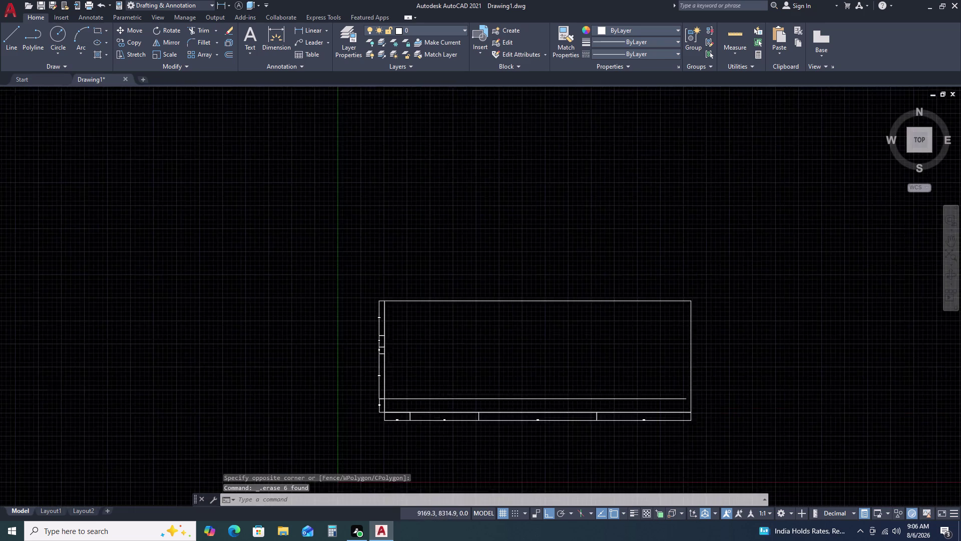
middle_drag(360, 392, 365, 271)
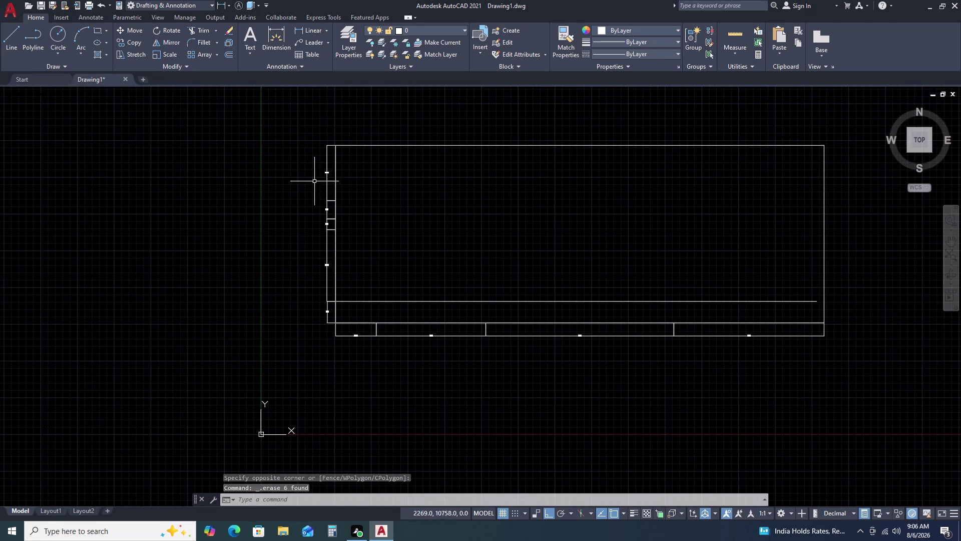
Erase the dimension strings along the left wall.
click(319, 135)
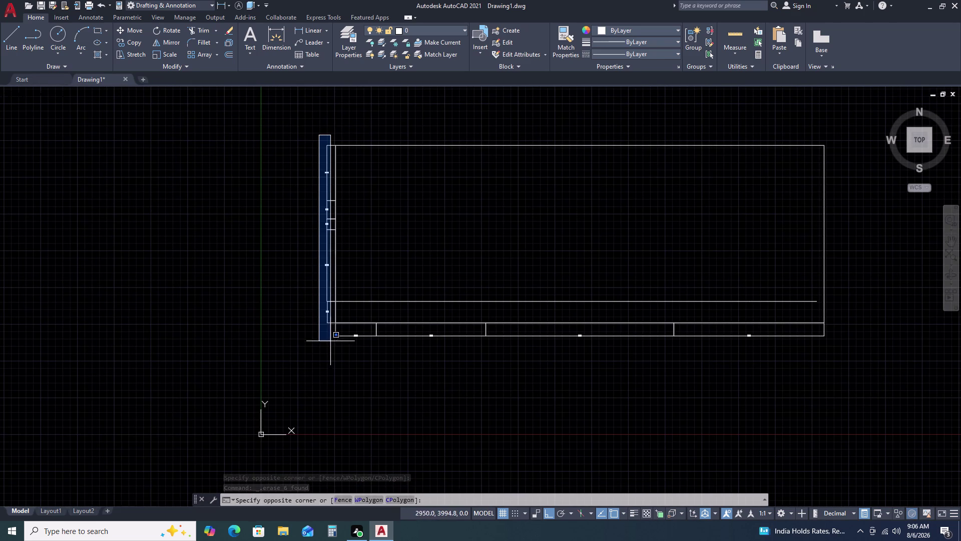
click(332, 343)
click(330, 331)
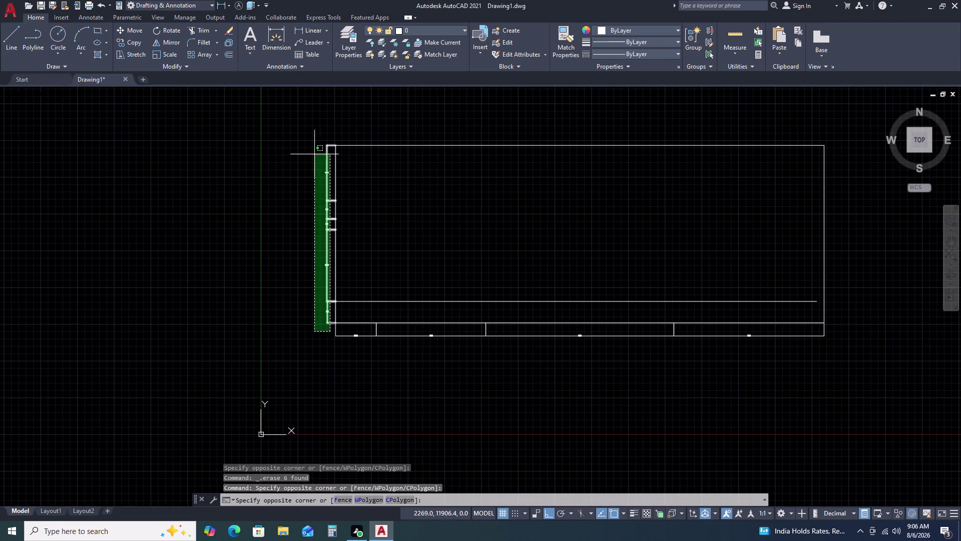
click(315, 135)
key(Delete)
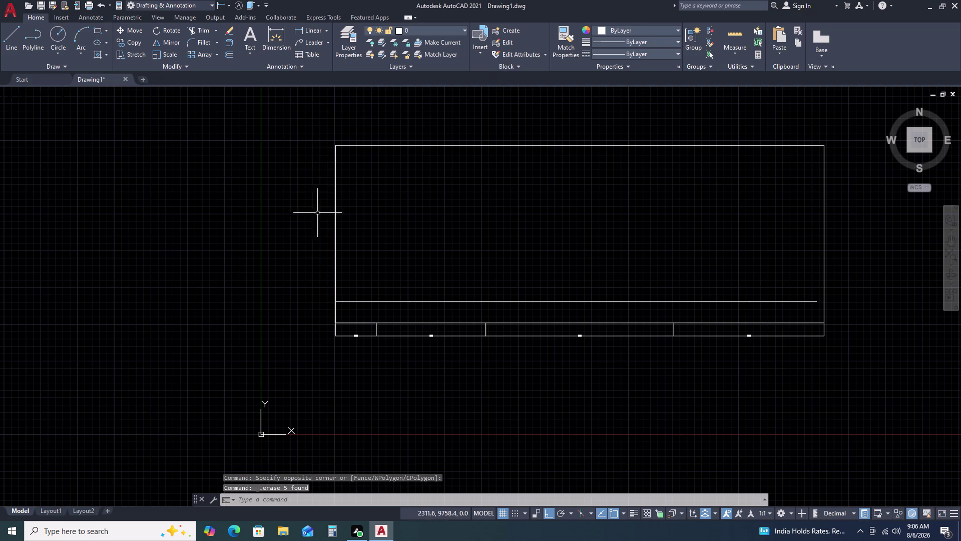
key(Delete)
Erase the dimensions along the bottom strip.
click(840, 336)
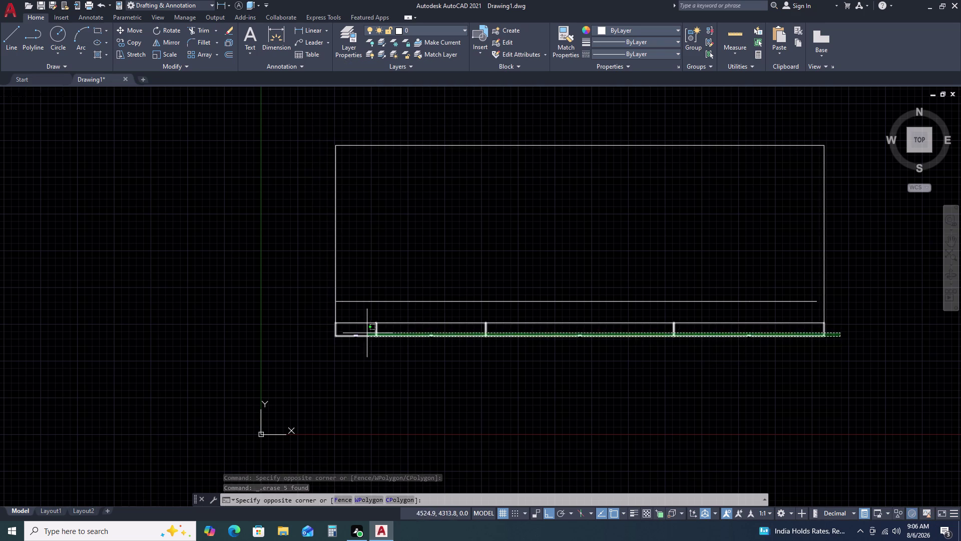
click(314, 330)
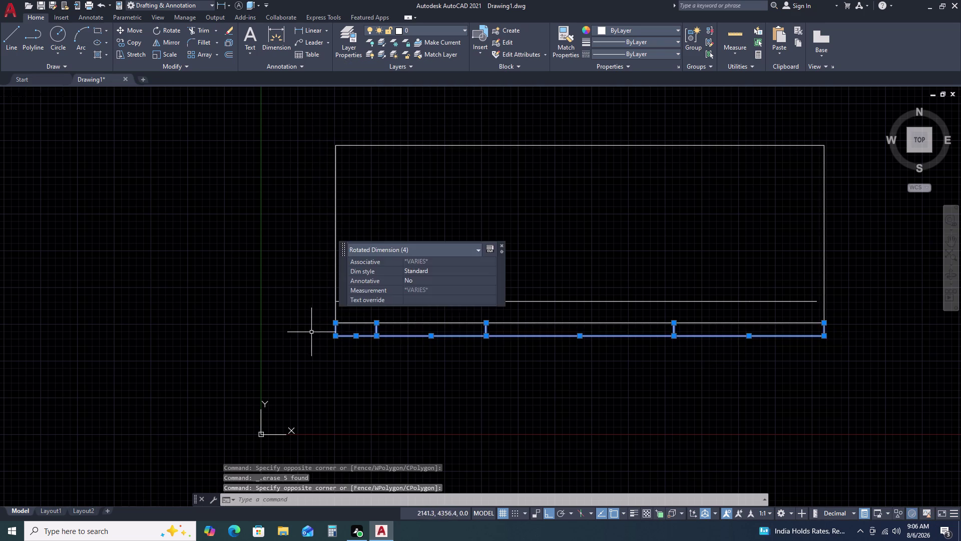
key(Delete)
middle_drag(810, 319, 712, 347)
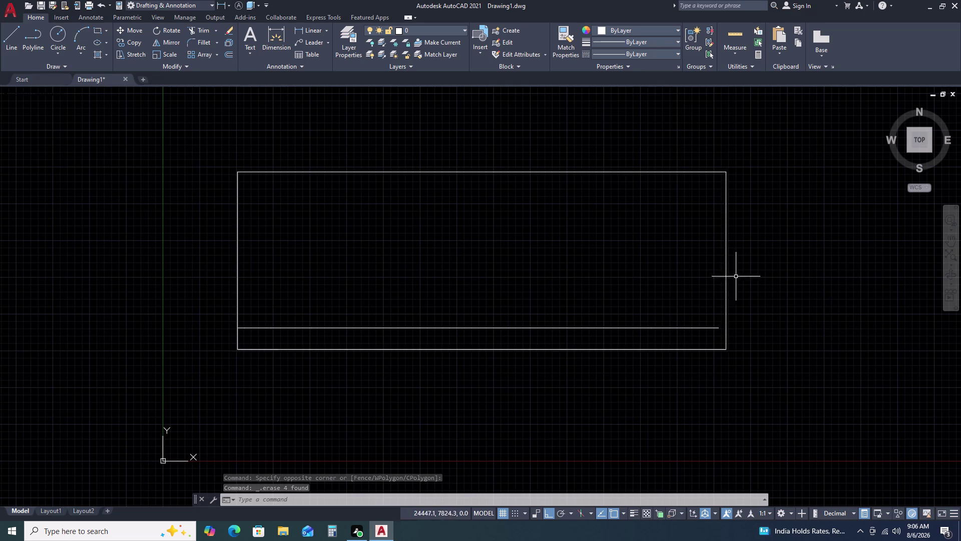
click(726, 268)
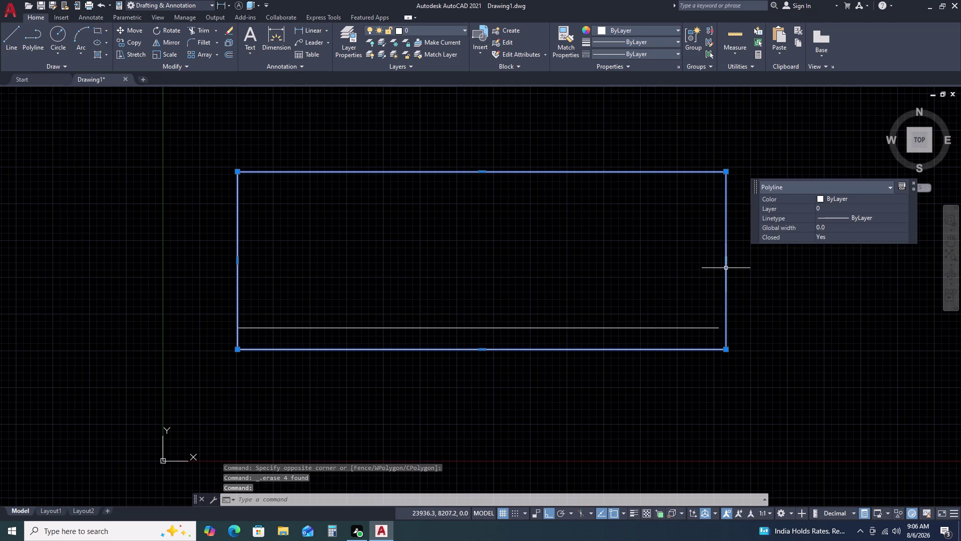
Erase the outer rectangle, then select the short leftover lines at left to inspect them.
key(Delete)
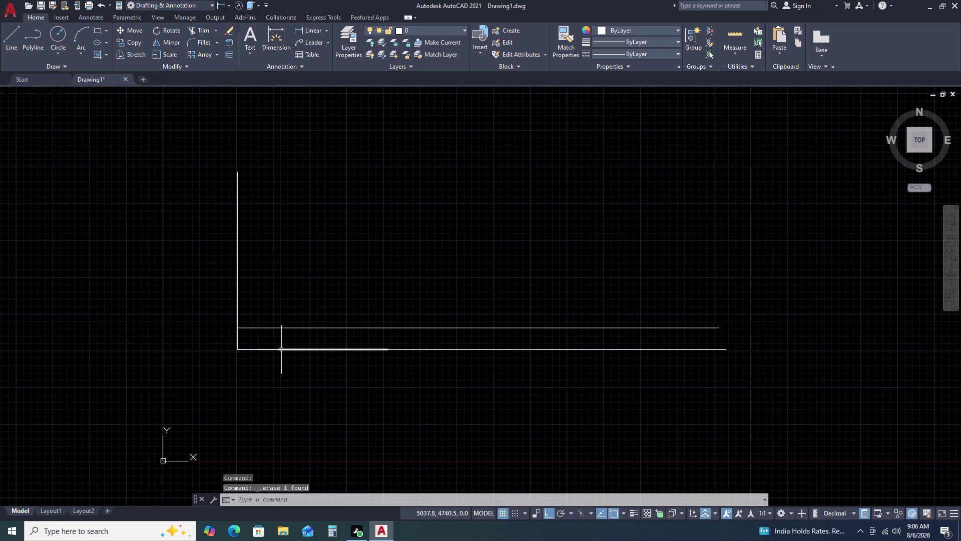
click(281, 350)
click(378, 328)
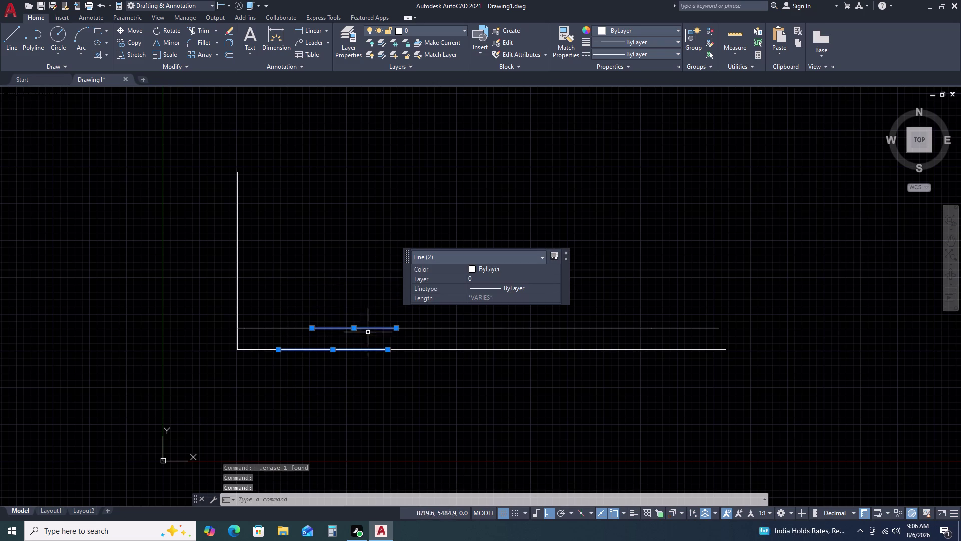
click(284, 329)
key(Escape)
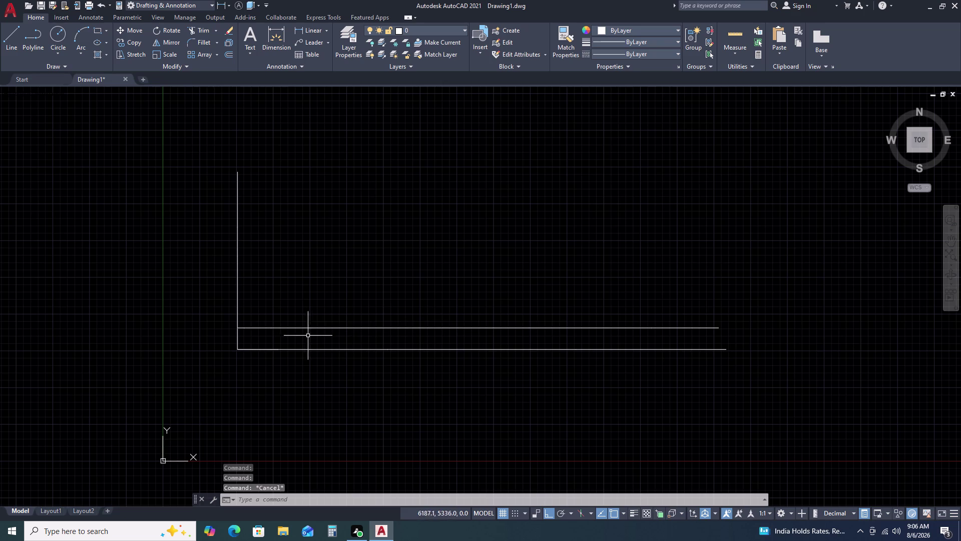
click(302, 328)
click(267, 328)
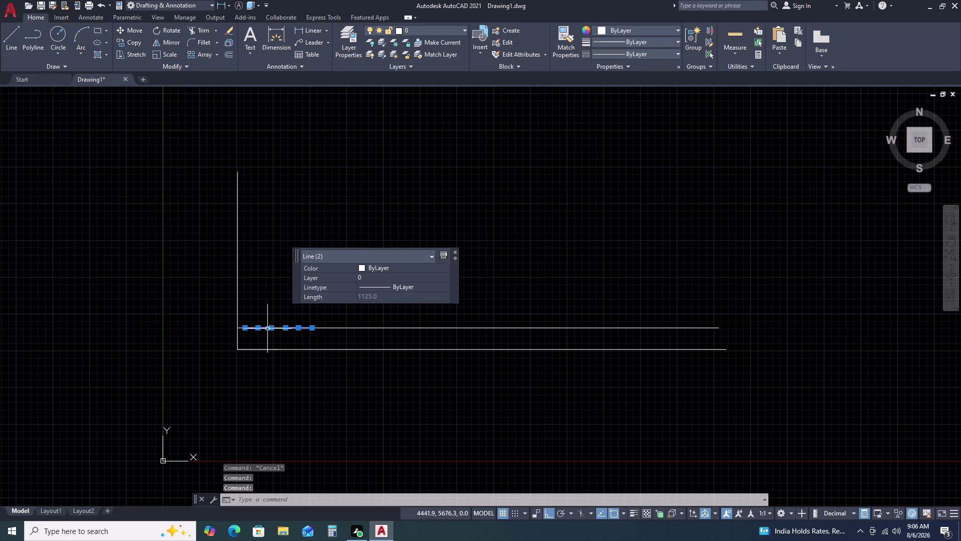
Undo the erasures to restore the rectangle outline and the bottom and left-side dimensions.
key(Escape)
key(ctrl+z)
key(ctrl+z)
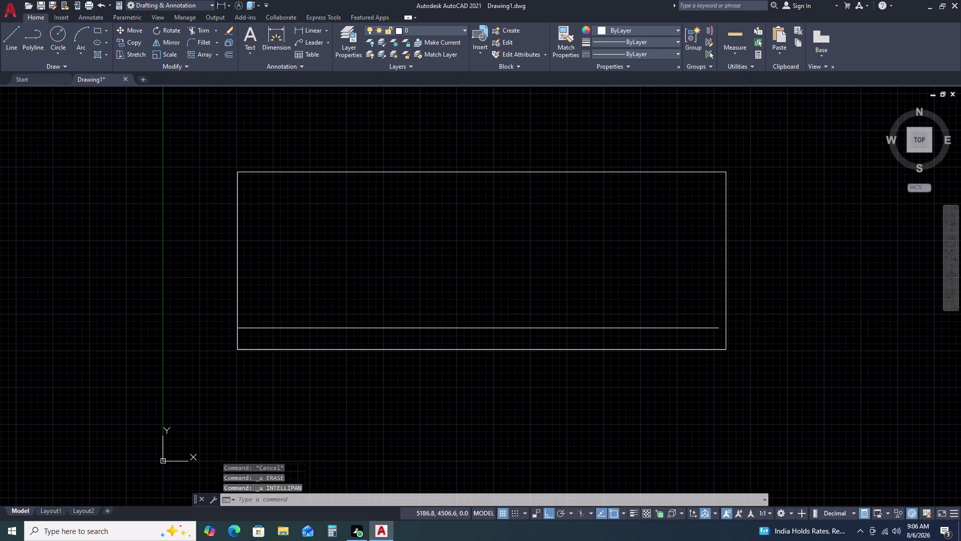
key(ctrl+z)
key(ctrl+z)
scroll(down, 3)
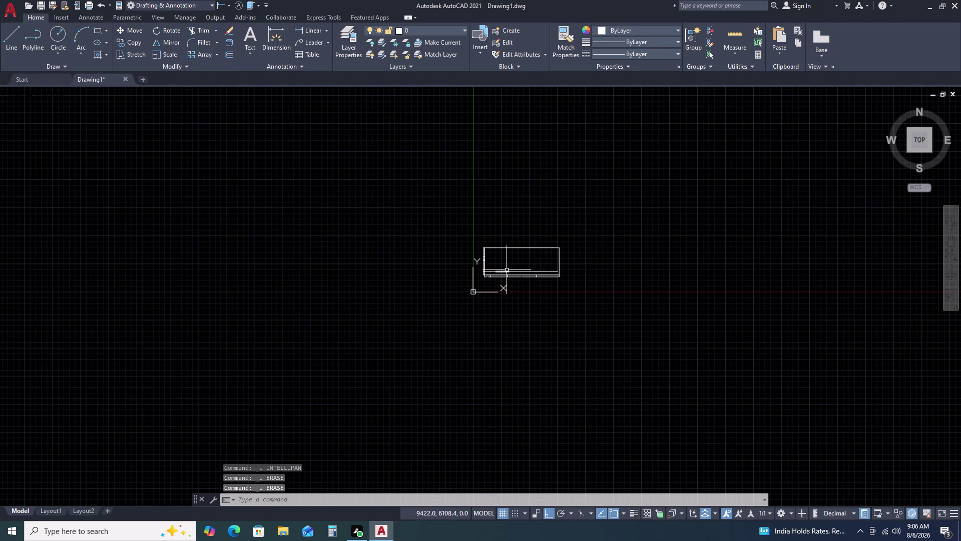
Delete only the polyline rectangle outline, keeping the 914, 1730 and 4660 dimensions.
click(571, 246)
click(529, 247)
click(522, 249)
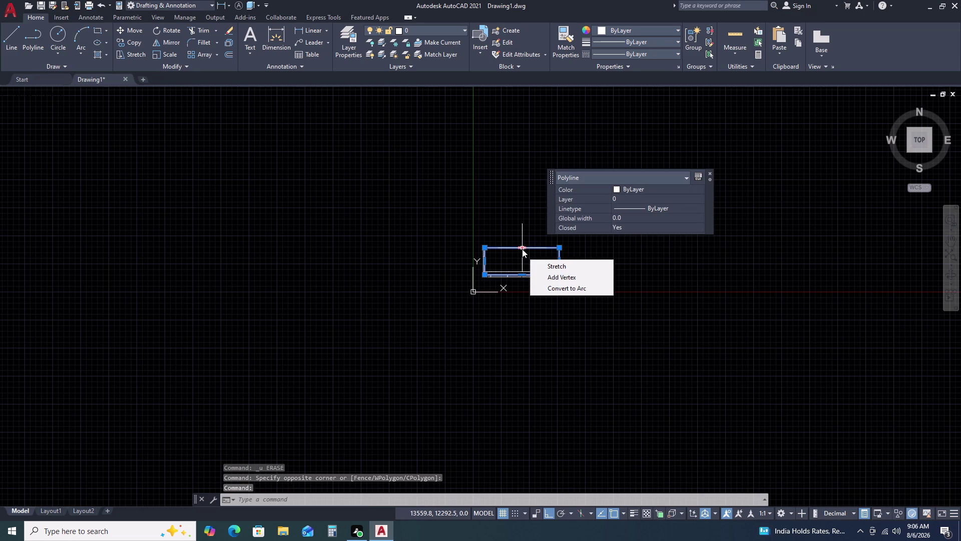
key(Delete)
key(Delete)
scroll(up, 3)
scroll(down, 3)
scroll(up, 3)
scroll(up, 3)
scroll(down, 3)
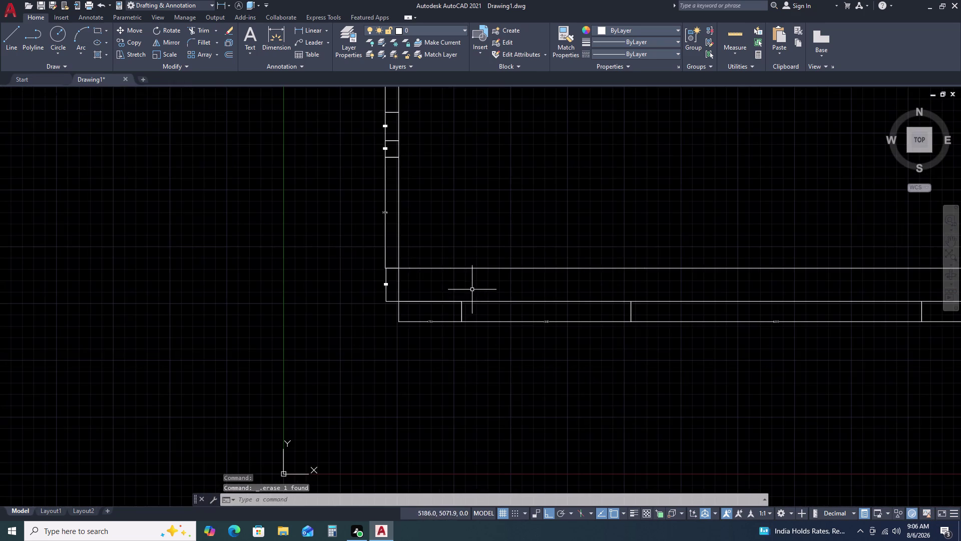
scroll(up, 3)
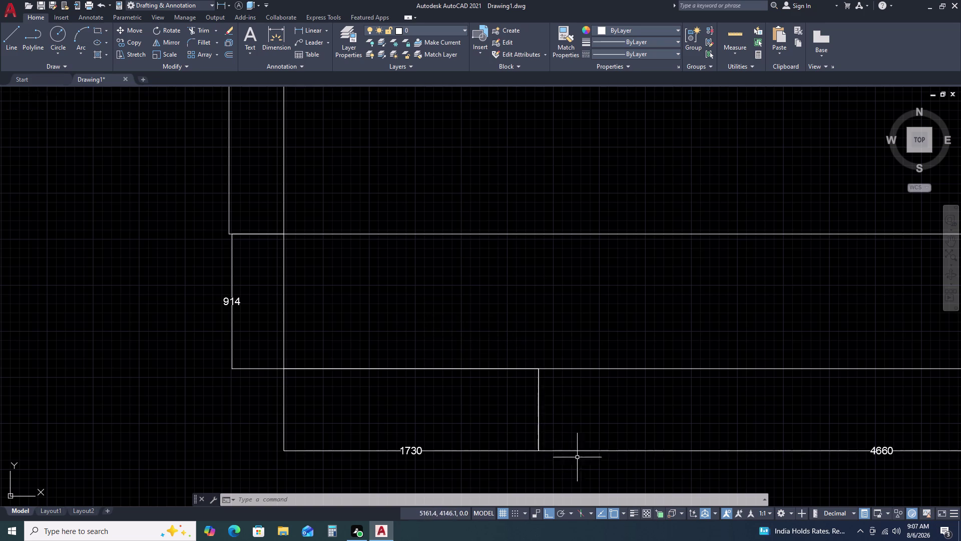
Draw a vertical line from the top of the 1730 divider up to the 914 strip's top line.
scroll(down, 3)
middle_drag(526, 427, 419, 377)
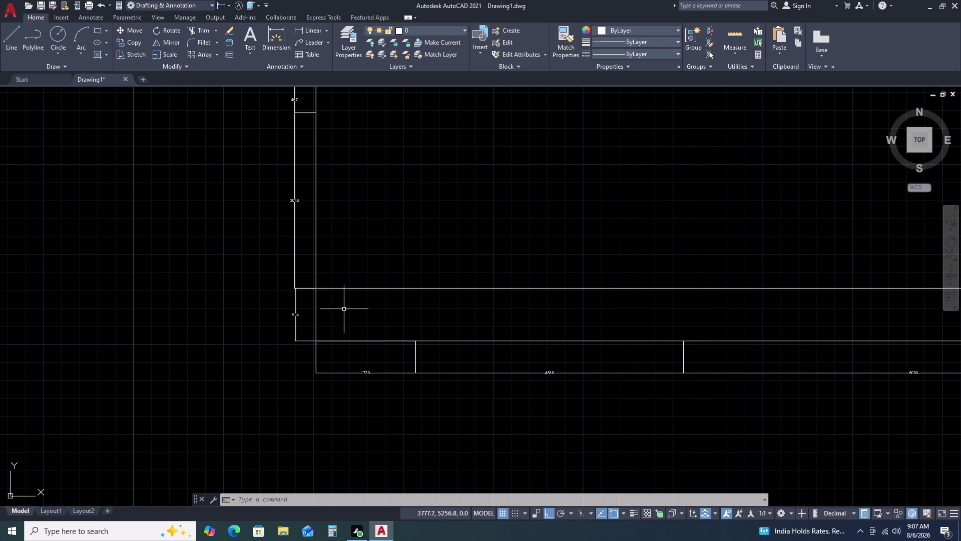
scroll(up, 3)
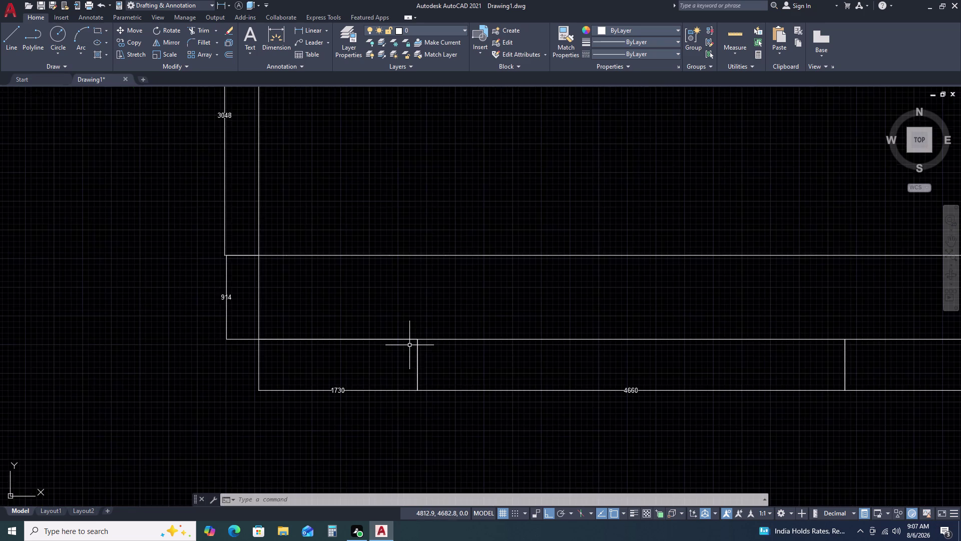
scroll(up, 3)
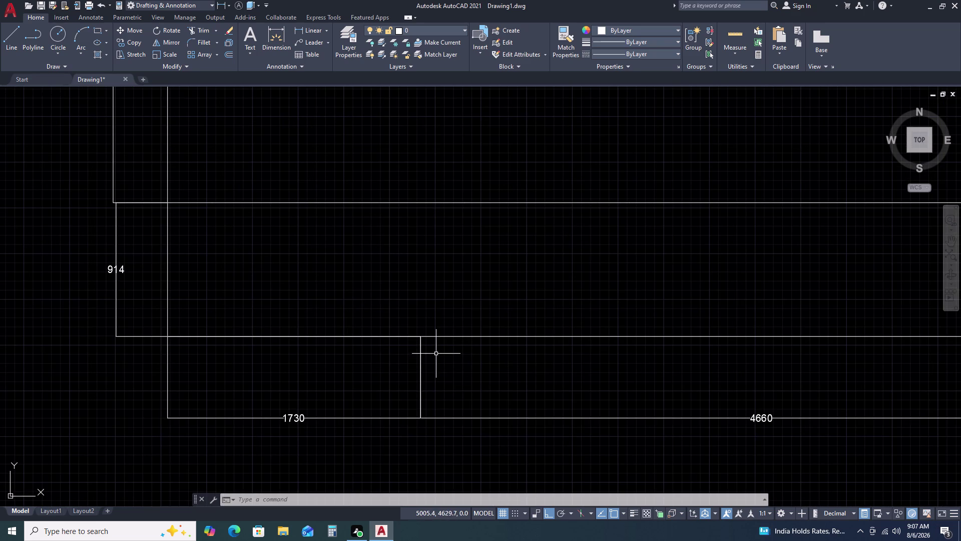
text(L)
key(space)
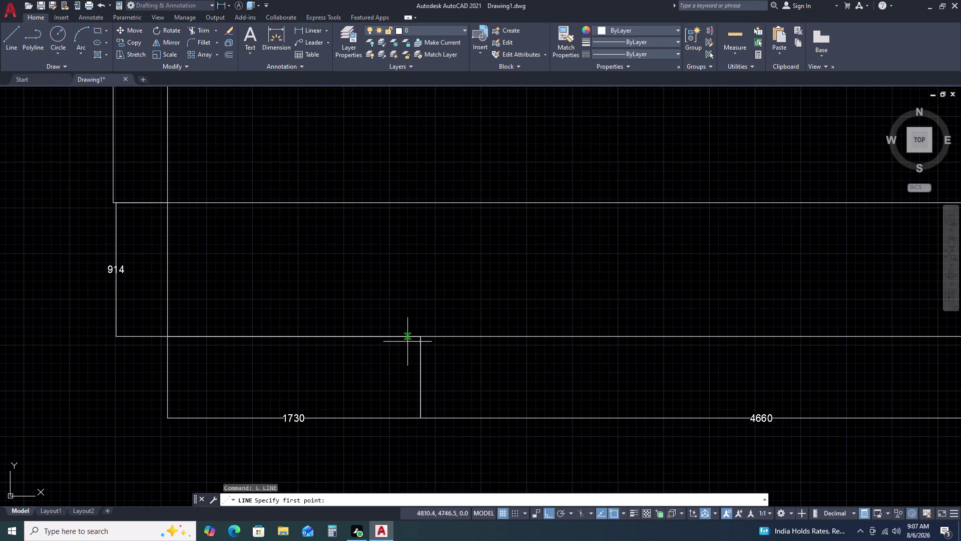
drag(418, 336, 422, 315)
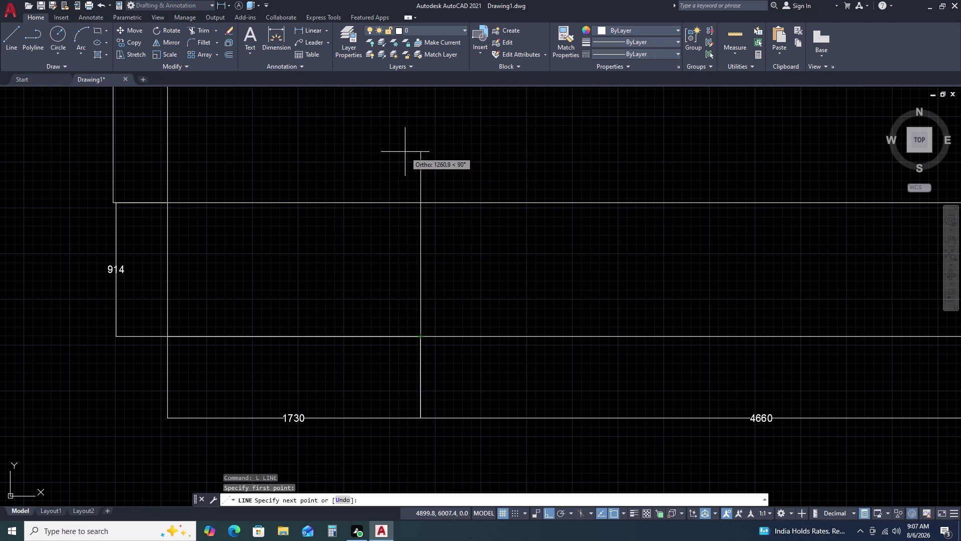
middle_click(405, 151)
middle_drag(408, 176, 416, 253)
middle_drag(418, 258, 421, 280)
middle_click(422, 279)
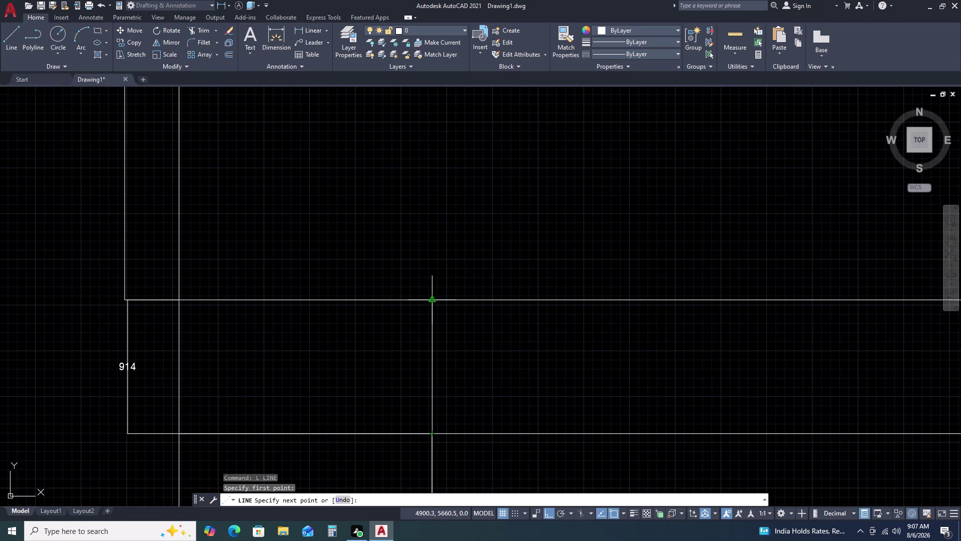
click(434, 302)
key(Escape)
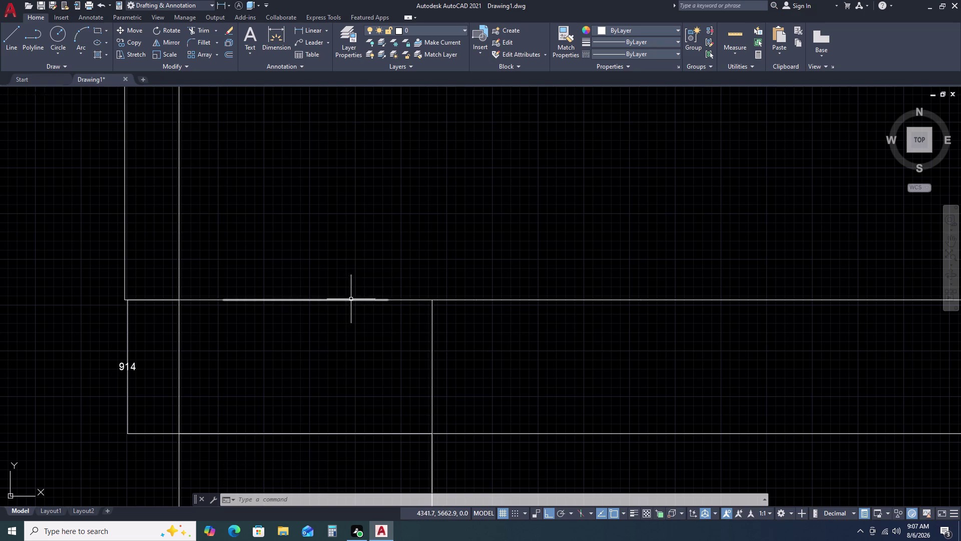
Select a short top-edge line and start a line at the strip's corner, abandoning both.
click(296, 295)
click(276, 311)
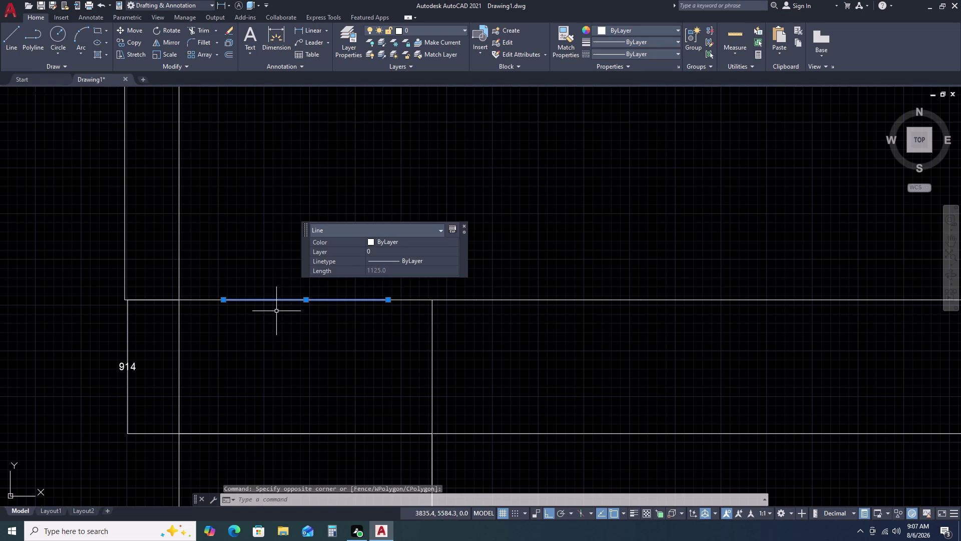
key(Escape)
scroll(down, 3)
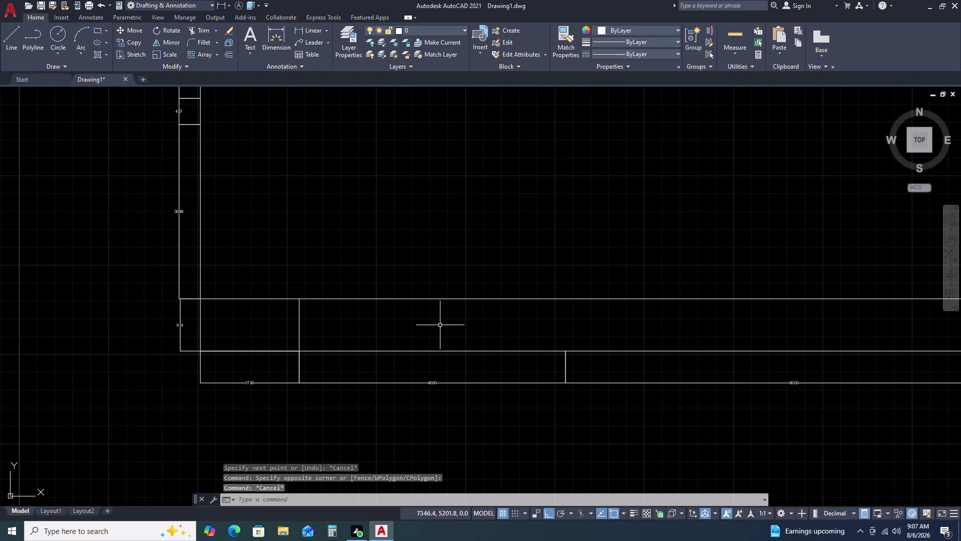
scroll(down, 3)
text(L)
key(space)
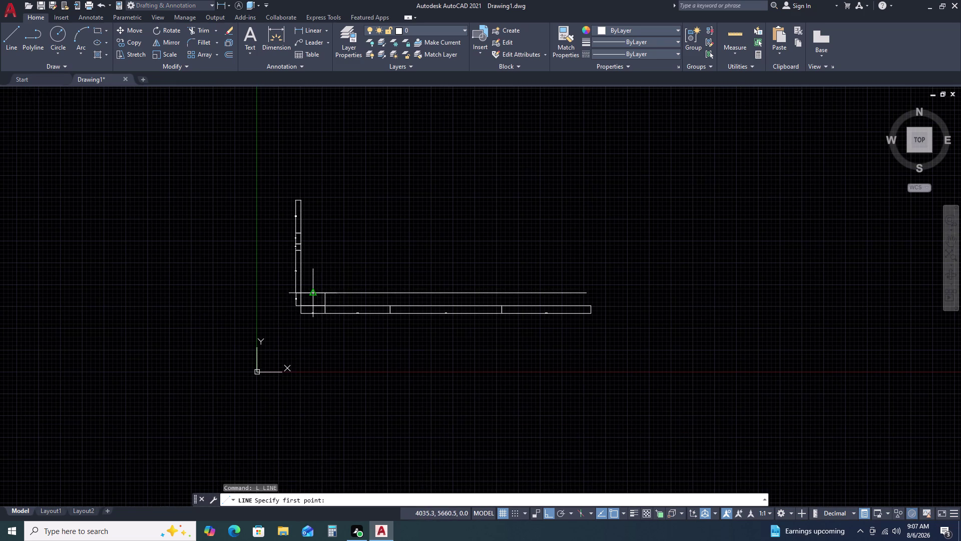
scroll(up, 3)
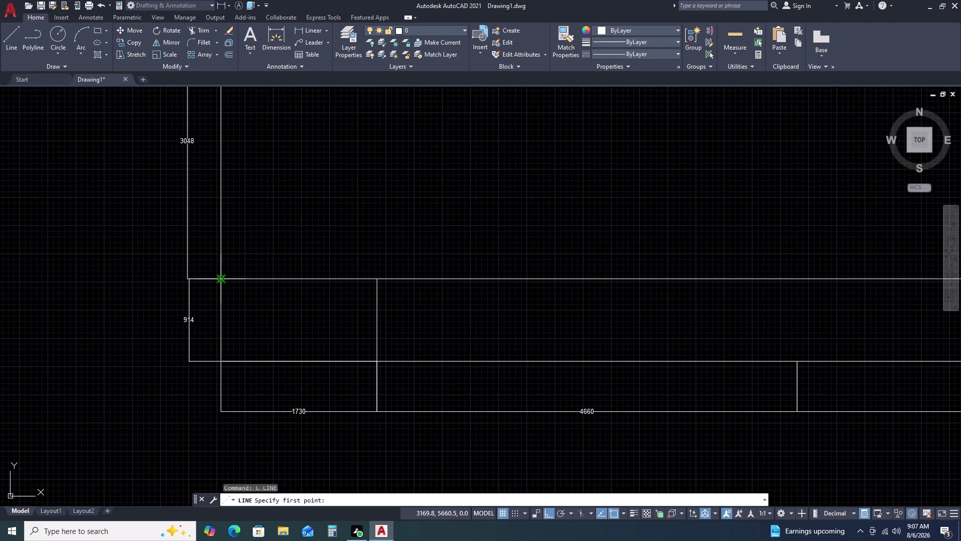
click(222, 280)
middle_drag(644, 324, 0, 354)
scroll(down, 3)
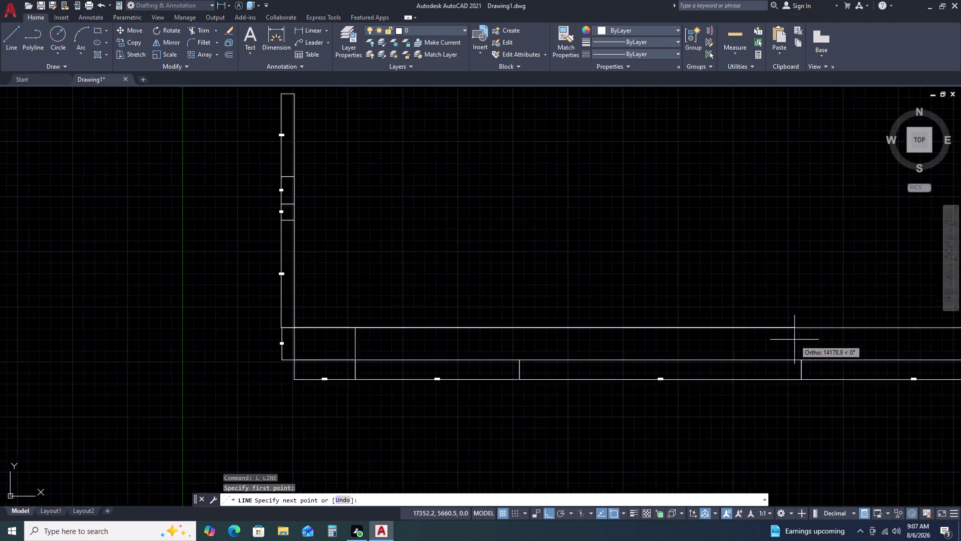
key(Escape)
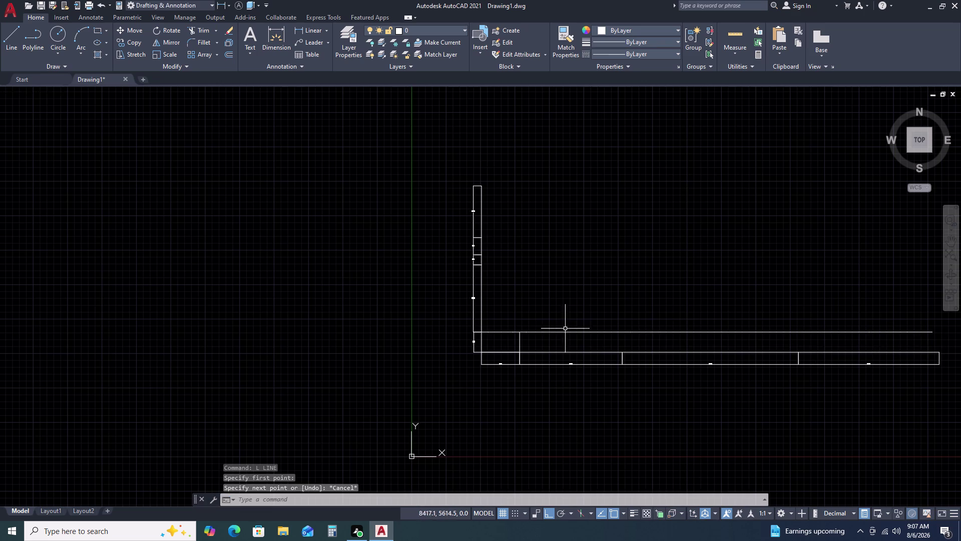
Window-select the extra horizontal lines beside the bottom strip and delete them.
click(478, 318)
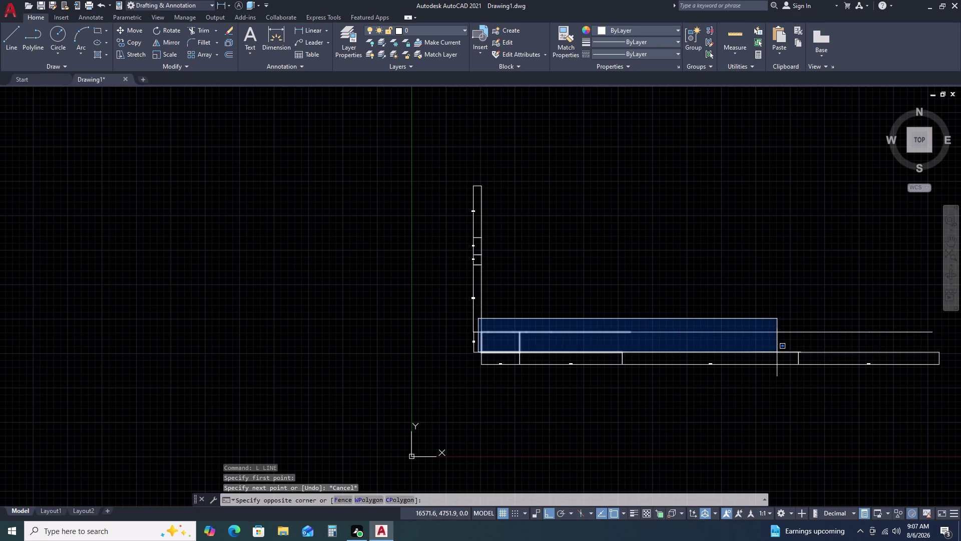
middle_drag(775, 352, 293, 369)
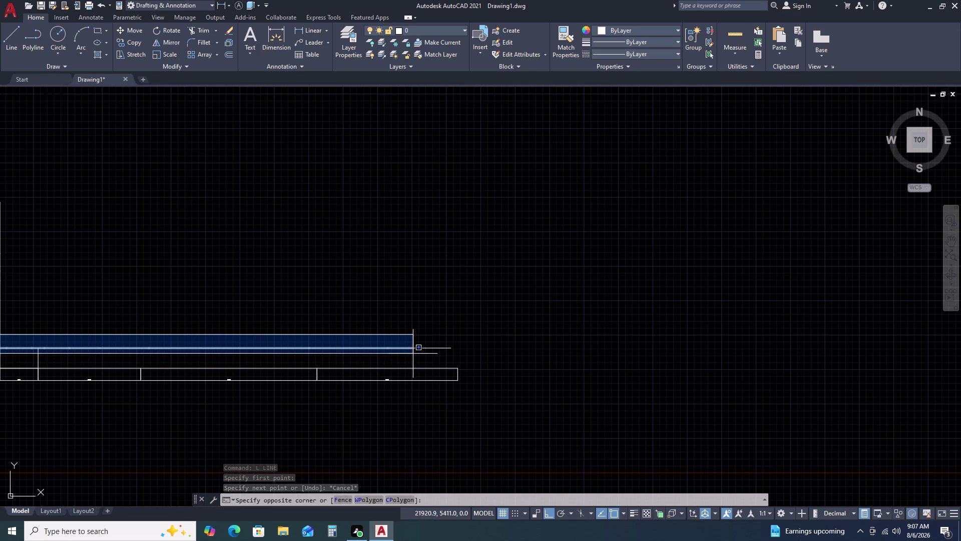
click(431, 354)
key(Delete)
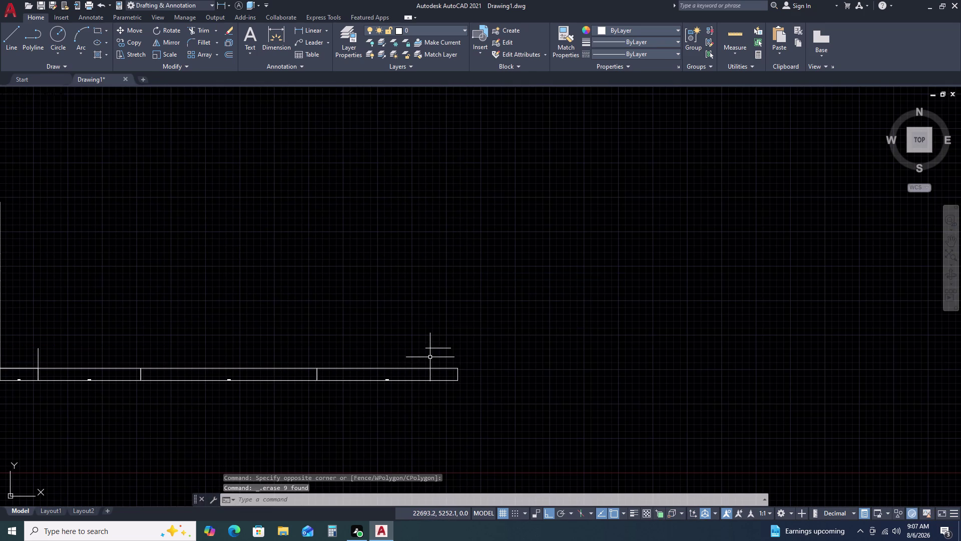
scroll(down, 3)
scroll(down, 3)
scroll(up, 3)
scroll(up, 3)
scroll(up, 3)
scroll(down, 3)
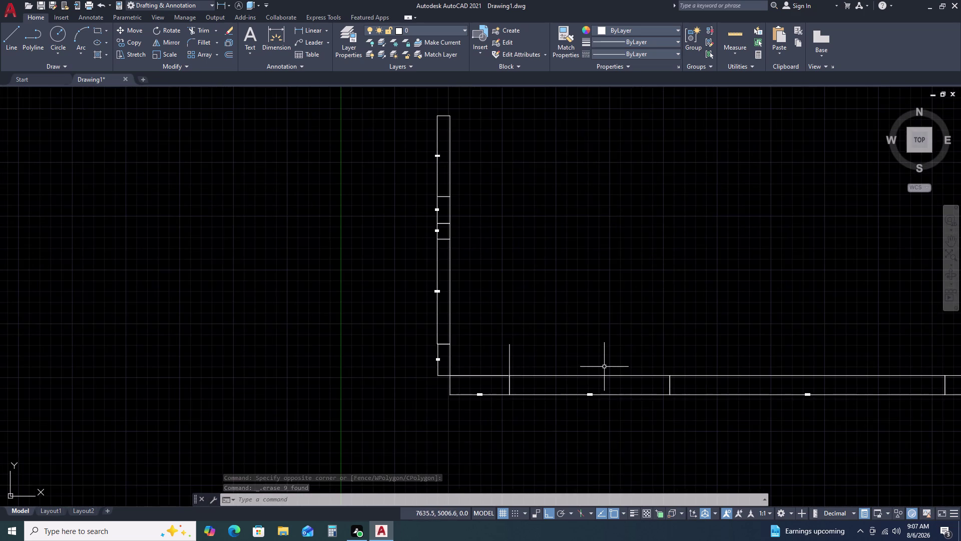
Erase the leftover short 1125 stray line.
middle_drag(604, 366, 299, 364)
click(861, 344)
click(781, 331)
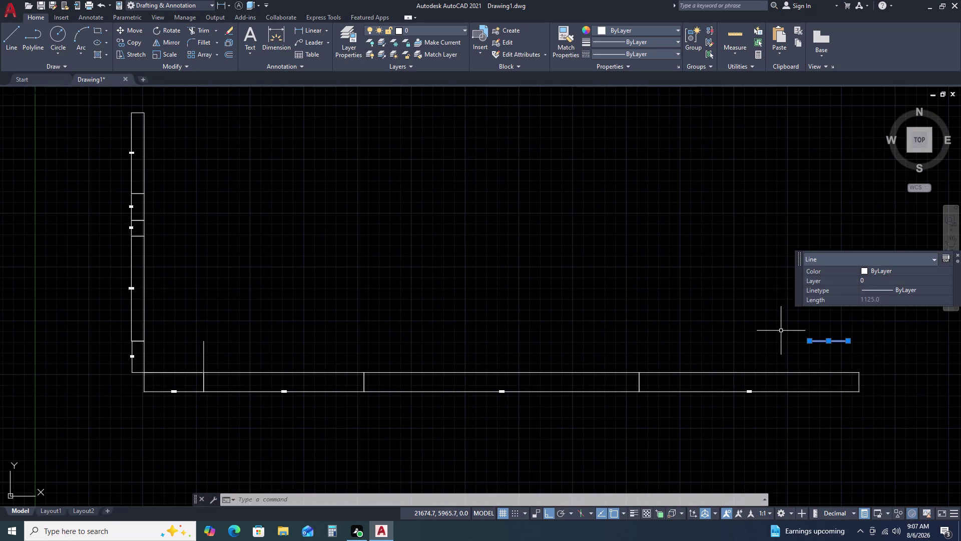
key(Delete)
scroll(down, 3)
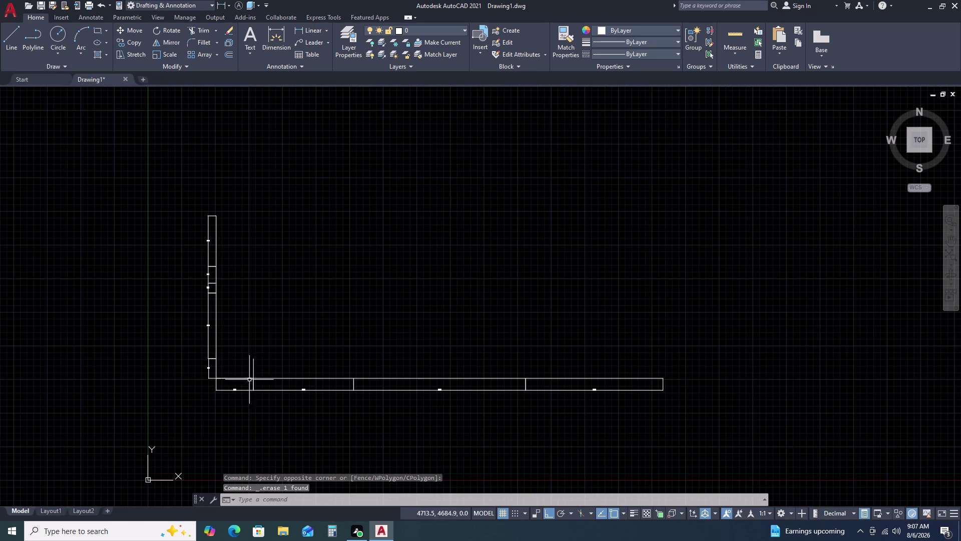
text(L)
key(space)
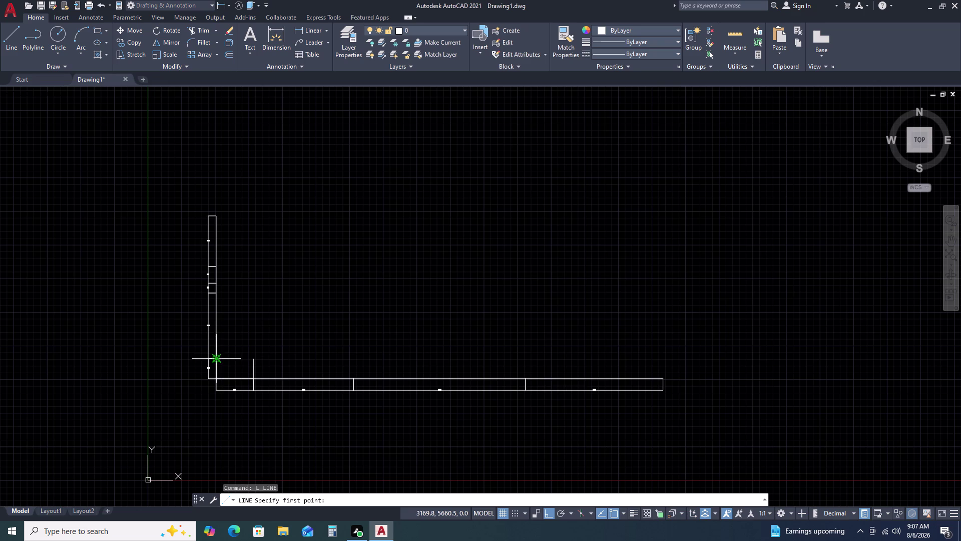
Draw a long horizontal line from the left wall to the strip's right end.
click(215, 360)
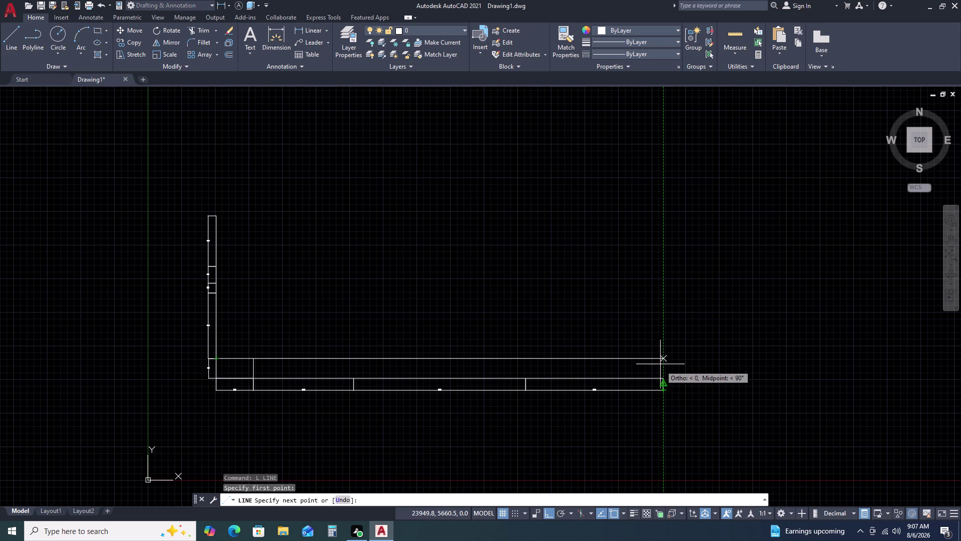
click(664, 358)
key(Escape)
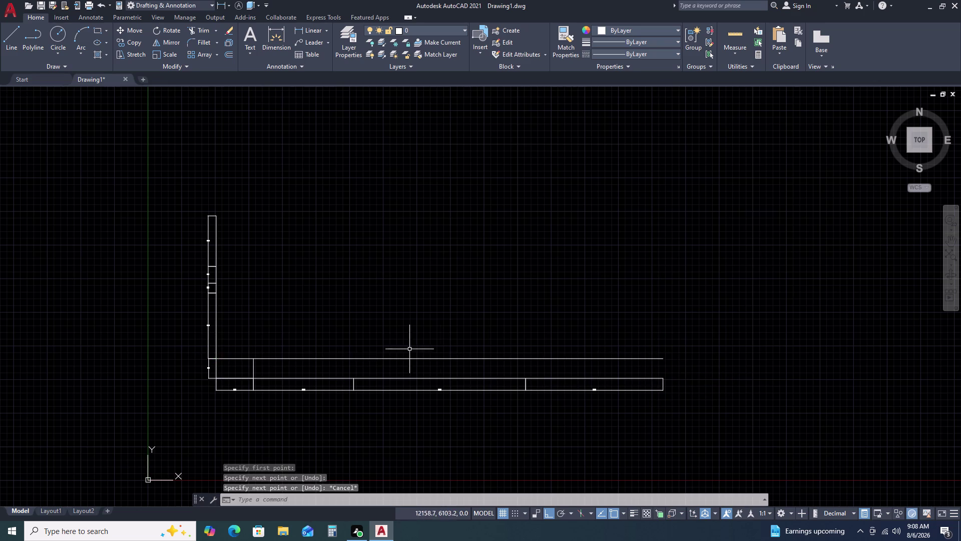
scroll(up, 3)
Offset that horizontal line by 50 to create a parallel copy.
click(355, 345)
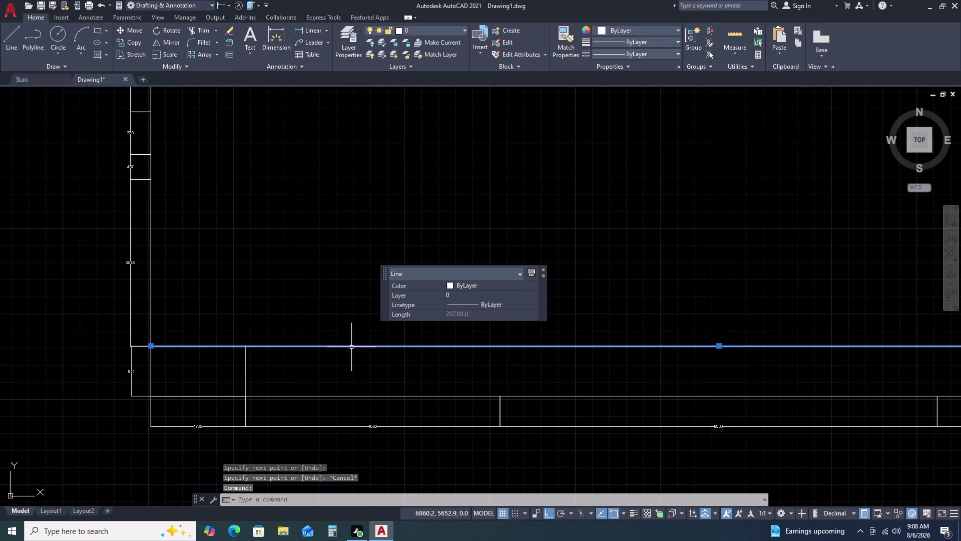
text(O)
key(space)
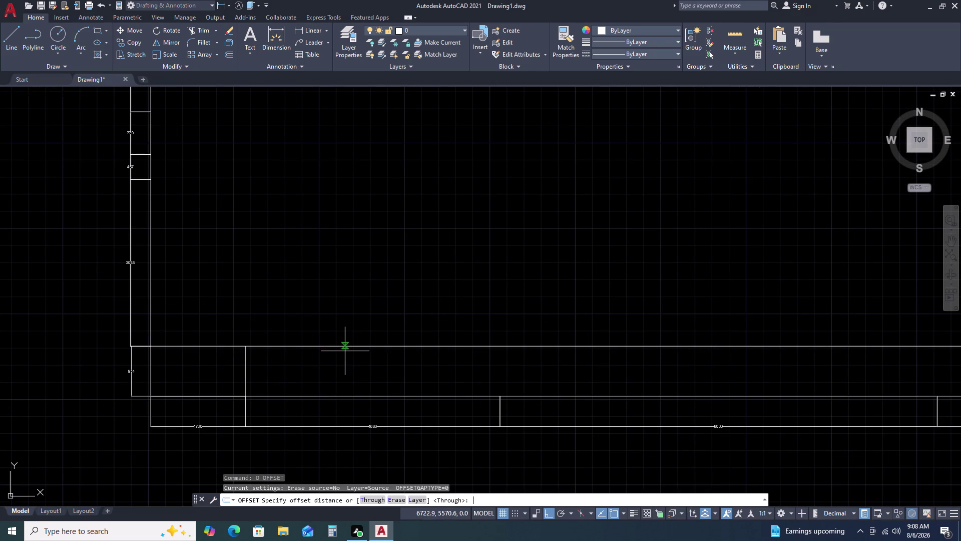
text(50)
key(Return)
click(326, 359)
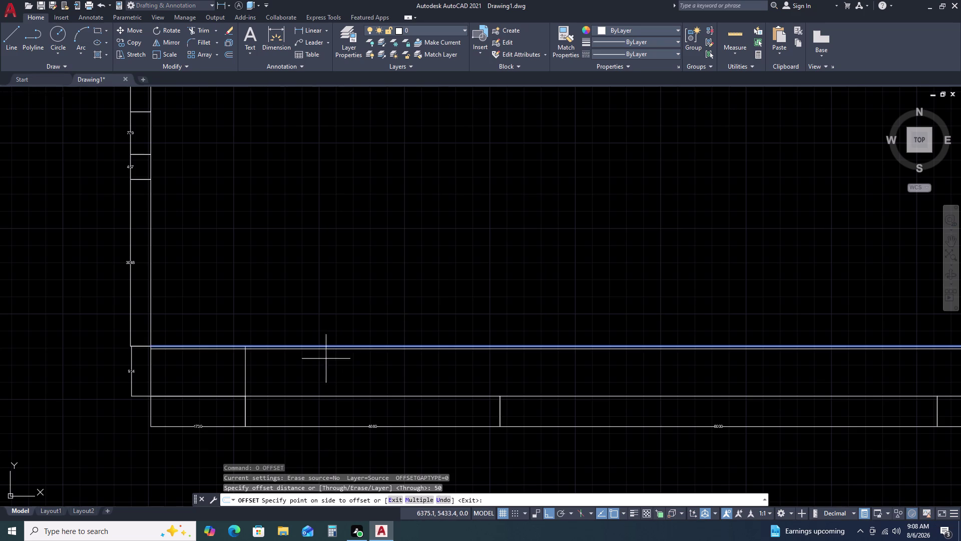
scroll(down, 3)
key(Escape)
key(Escape)
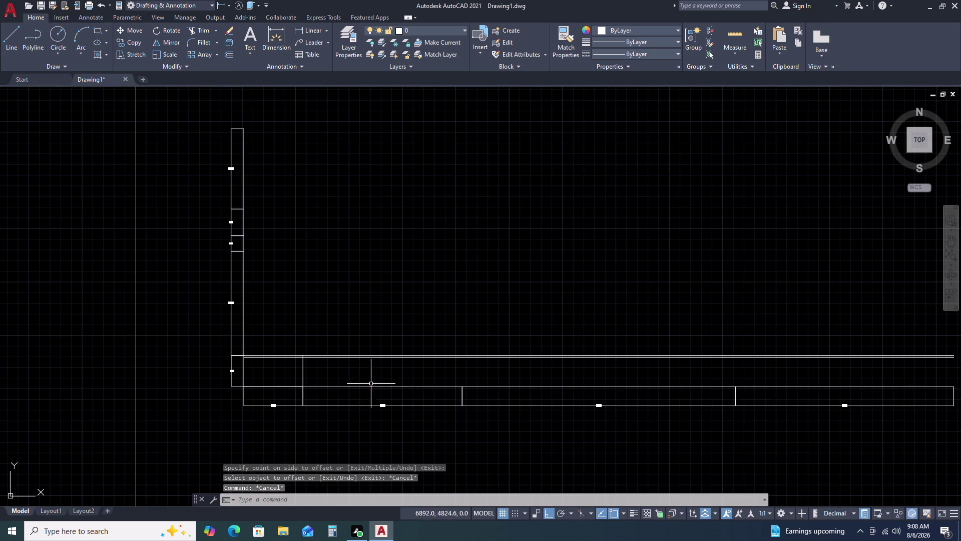
scroll(up, 3)
scroll(down, 3)
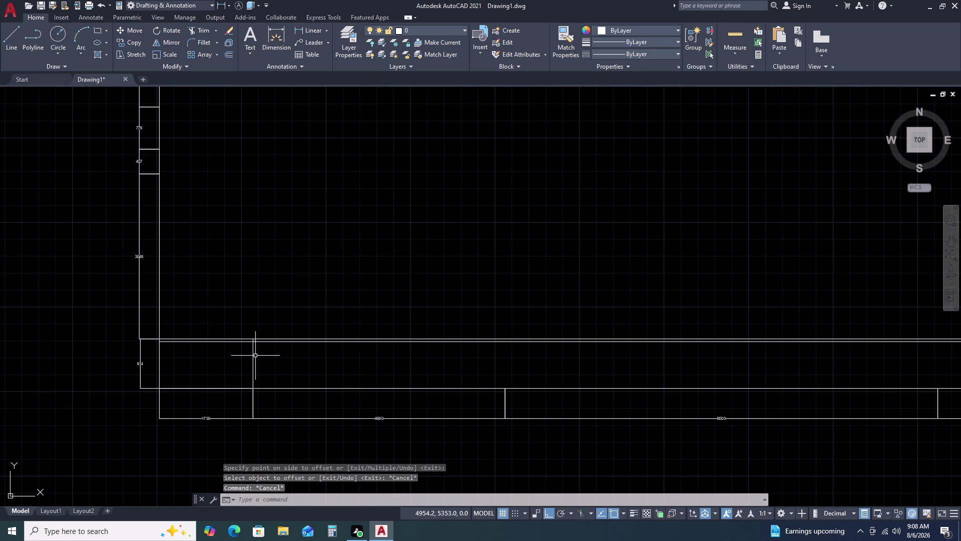
text(L)
key(space)
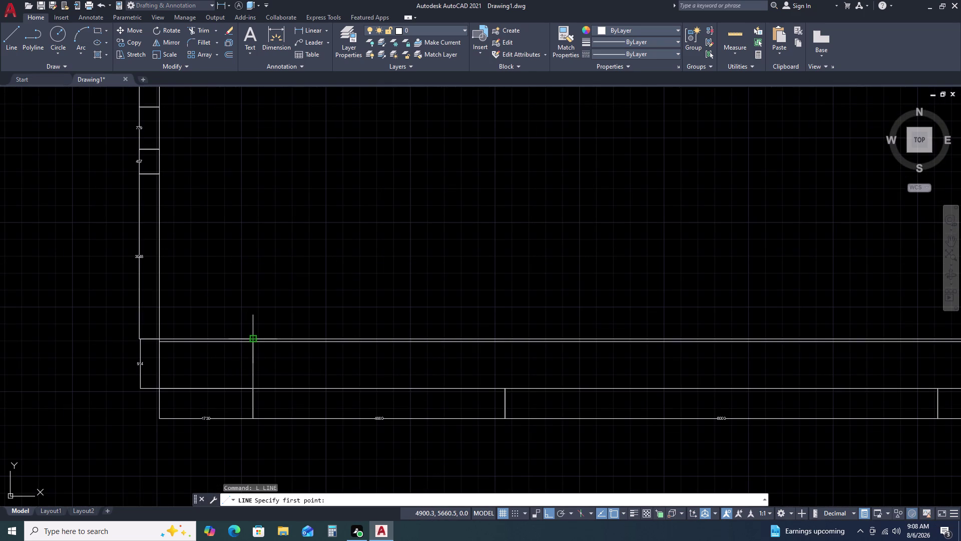
Start the room outline at the partition intersection, rising 3048 upward.
click(254, 339)
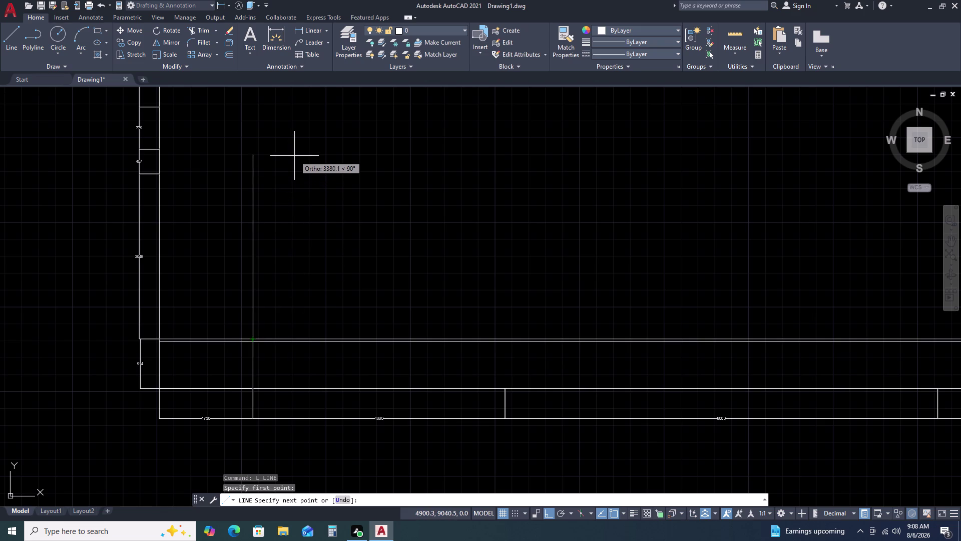
text(30)
text(48)
key(Return)
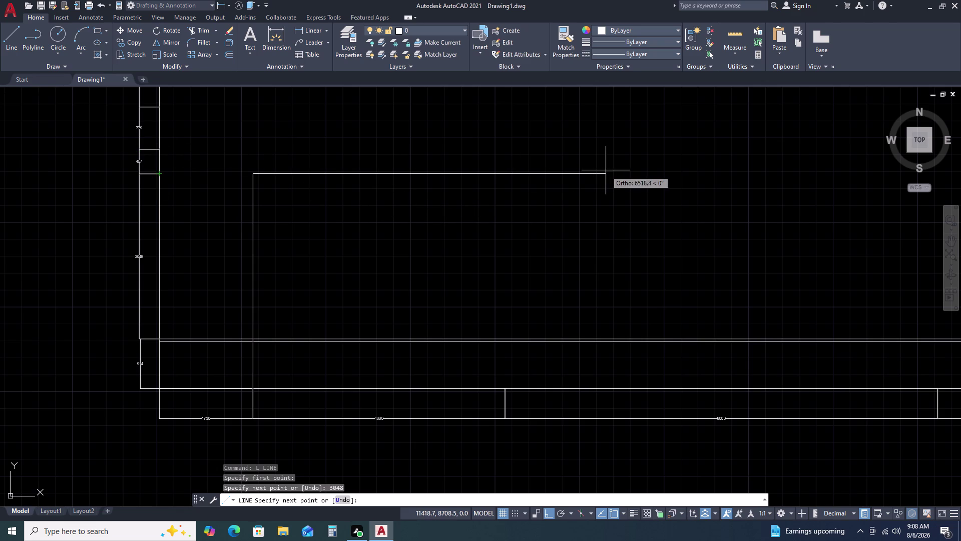
middle_drag(606, 170, 288, 187)
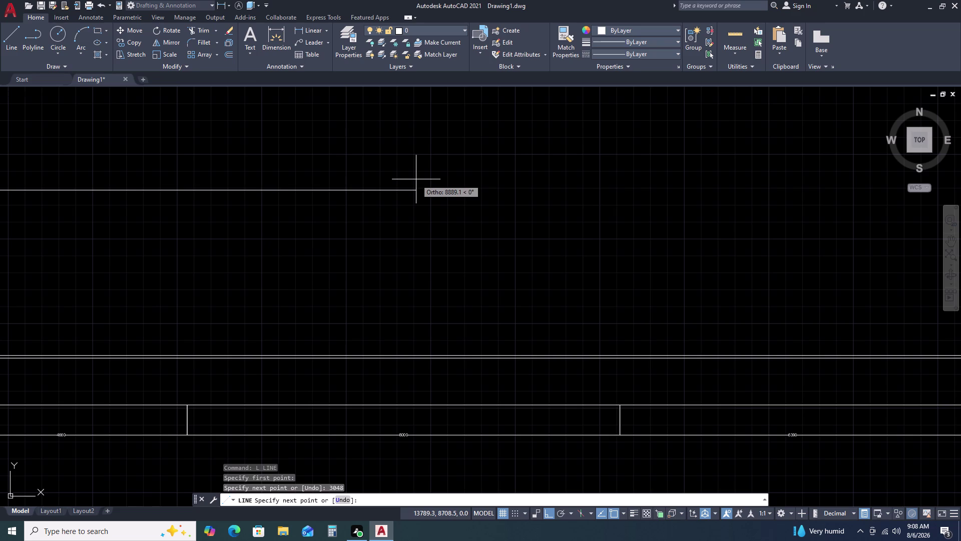
Continue the outline 4660 to the right, then down to the doubled line.
text(46)
text(60)
key(Return)
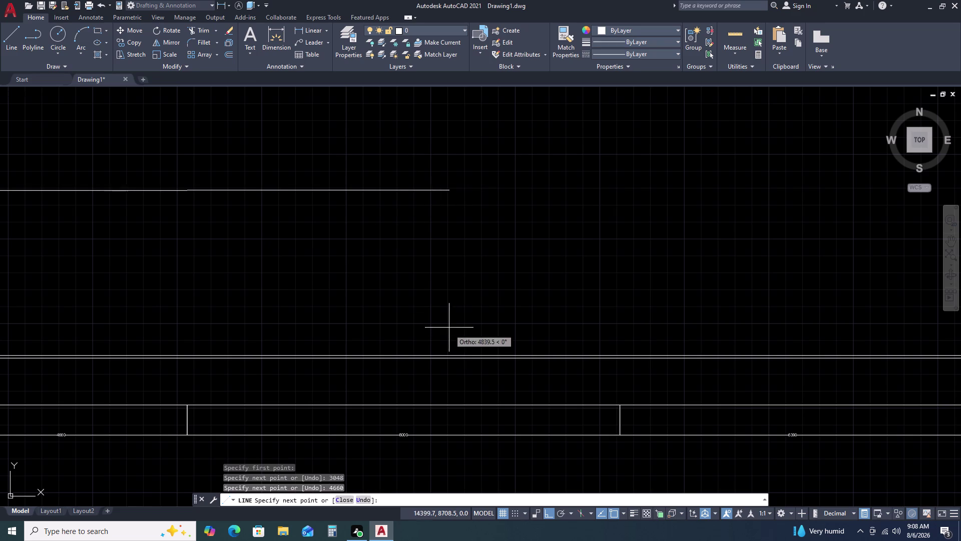
scroll(down, 3)
scroll(up, 3)
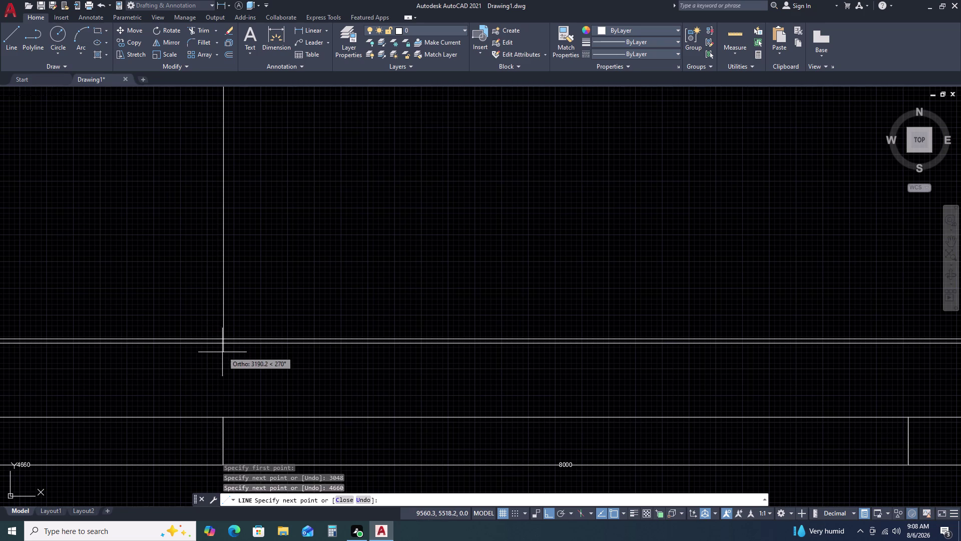
click(222, 417)
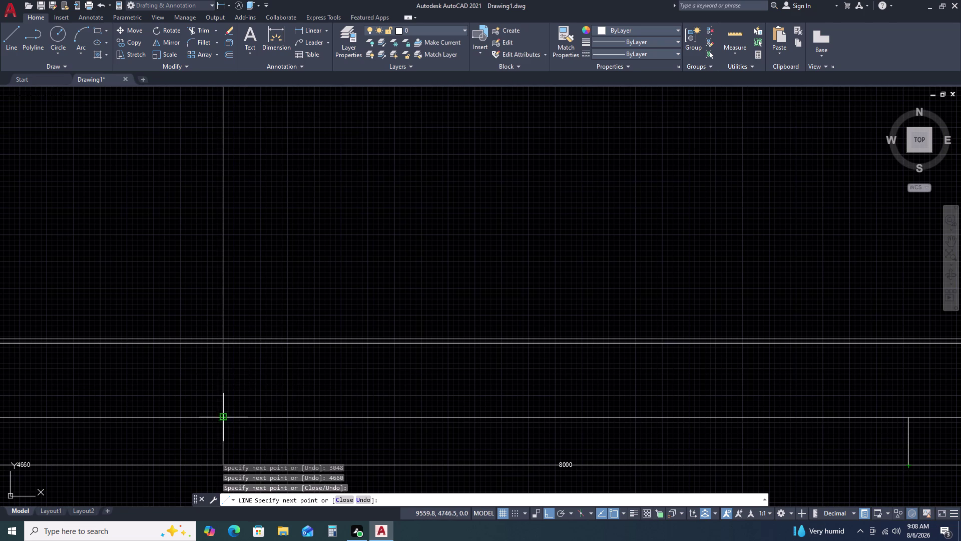
scroll(down, 3)
key(Escape)
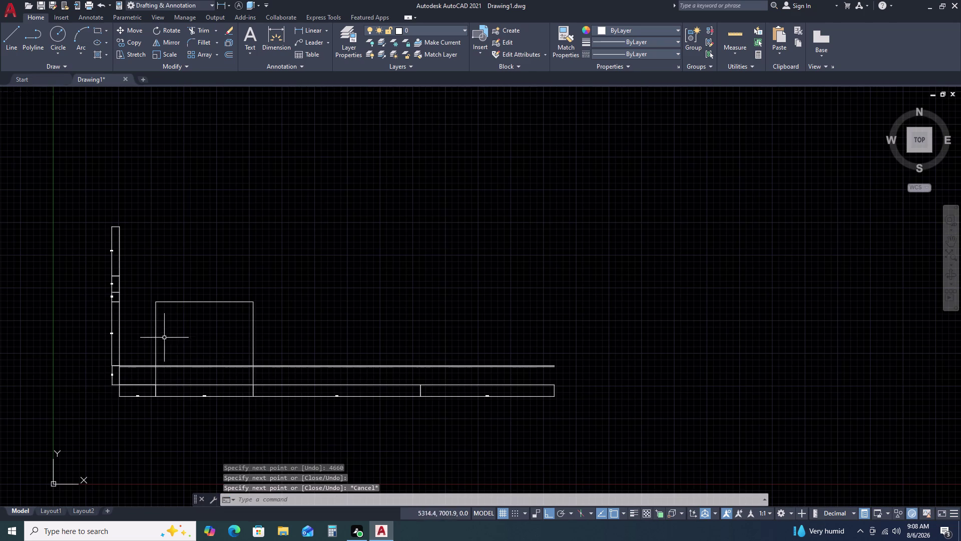
middle_drag(163, 340, 286, 333)
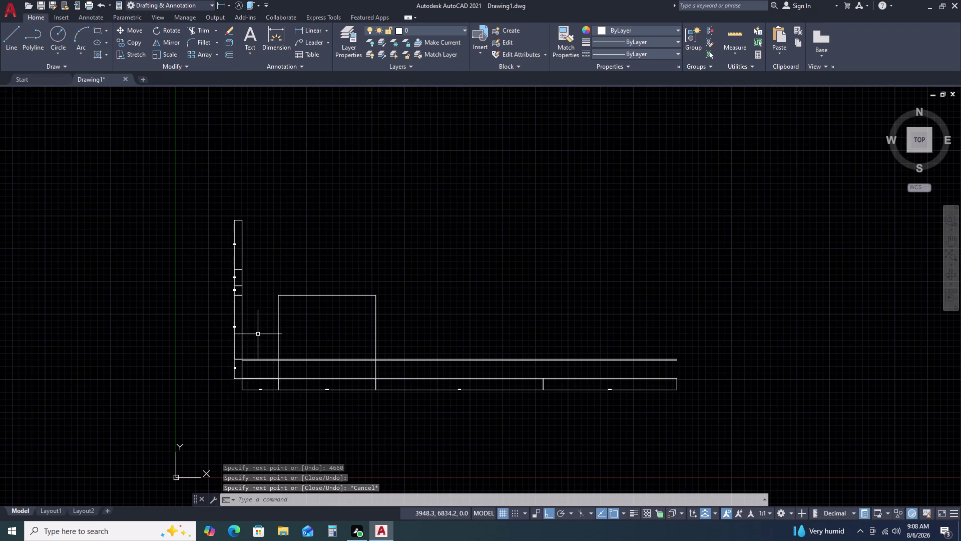
scroll(up, 3)
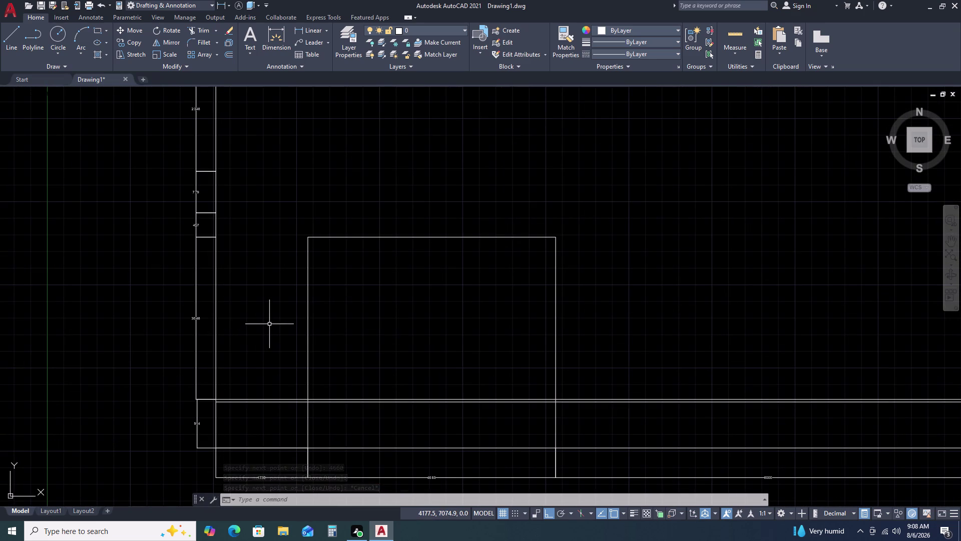
Draw a line from the left wall to the room's top-left corner.
text(L)
key(space)
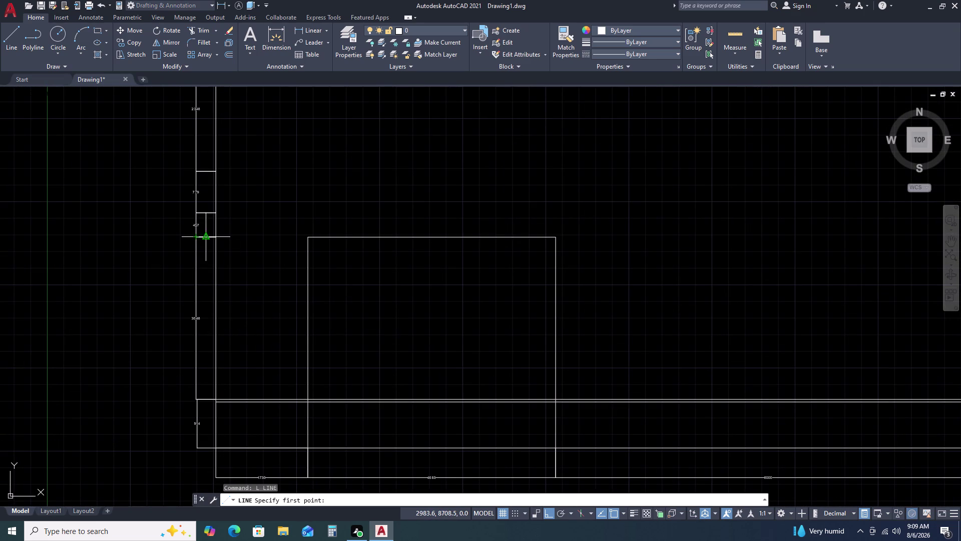
click(216, 238)
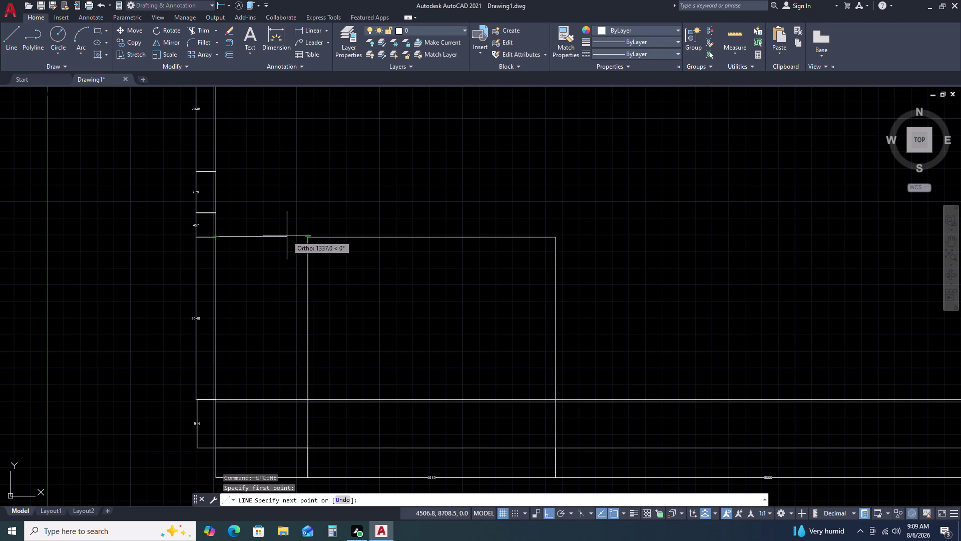
double_click(309, 238)
key(Escape)
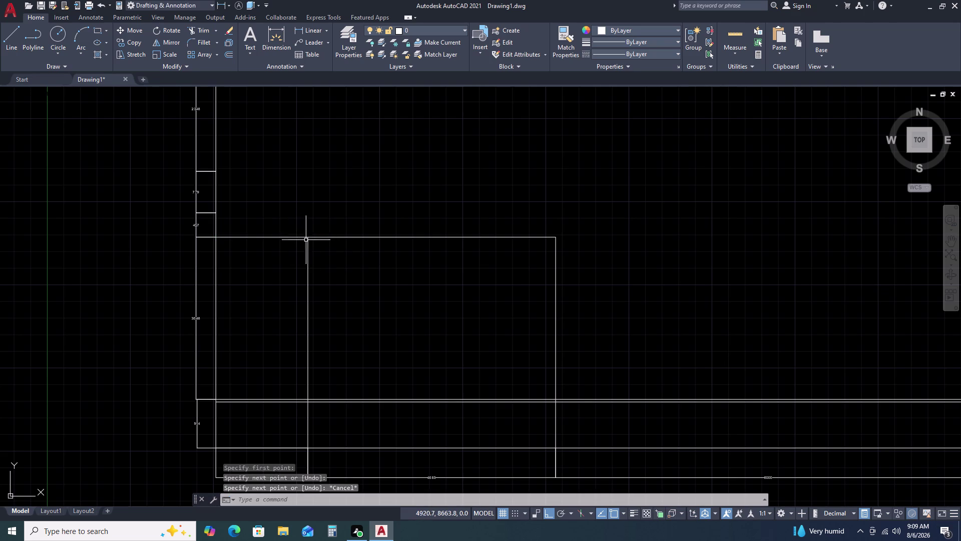
Start a line and then a rectangle inside the room, cancelling both.
text(L)
key(space)
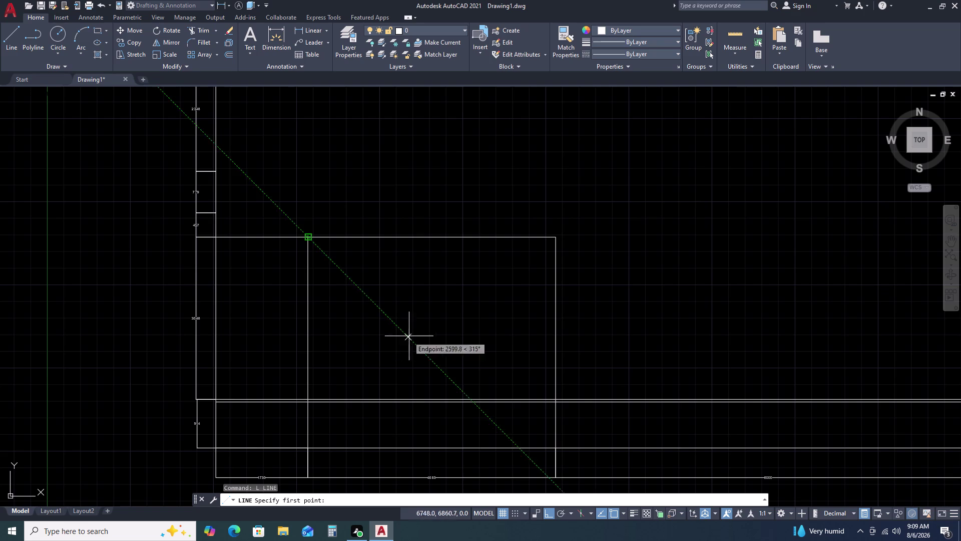
key(Escape)
text(RE)
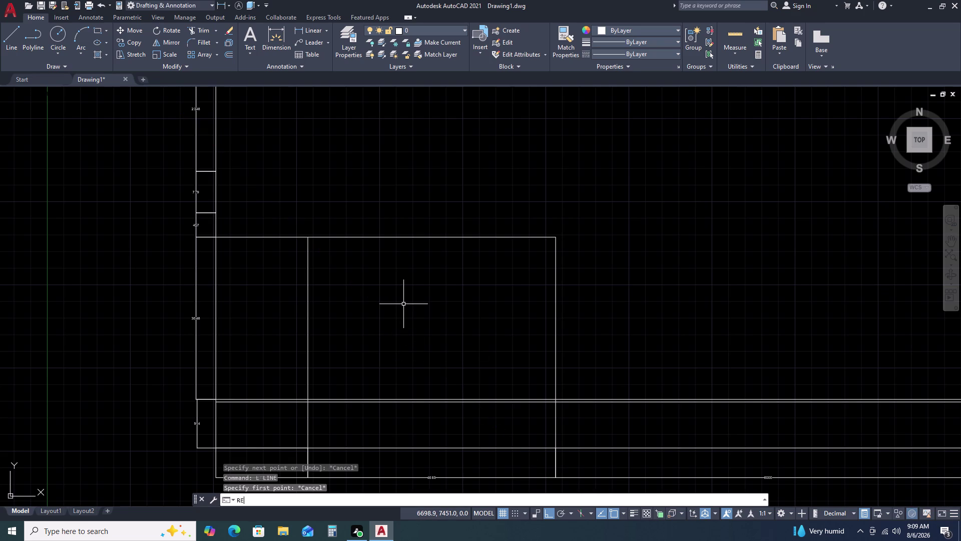
text(C)
key(space)
click(370, 262)
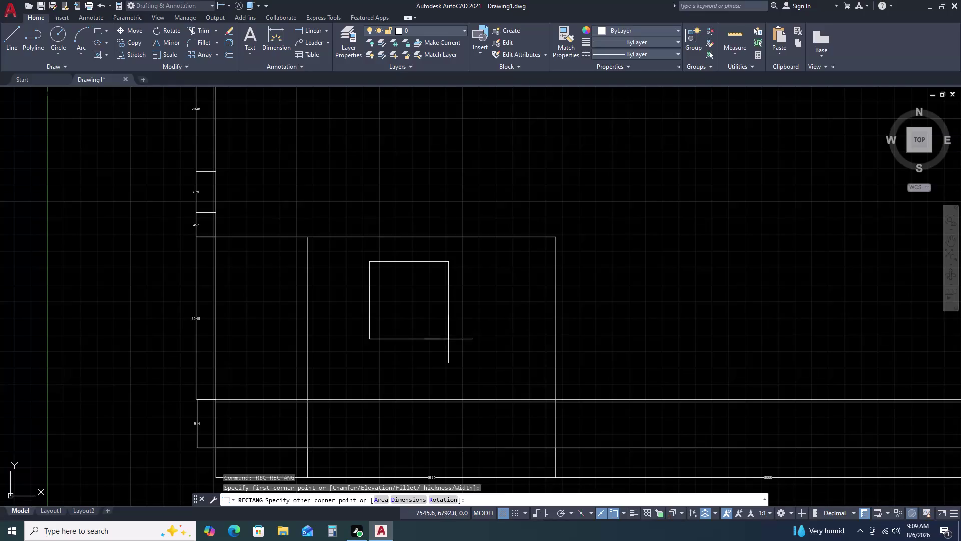
key(Escape)
middle_drag(531, 377, 384, 341)
middle_drag(379, 341, 373, 337)
scroll(down, 3)
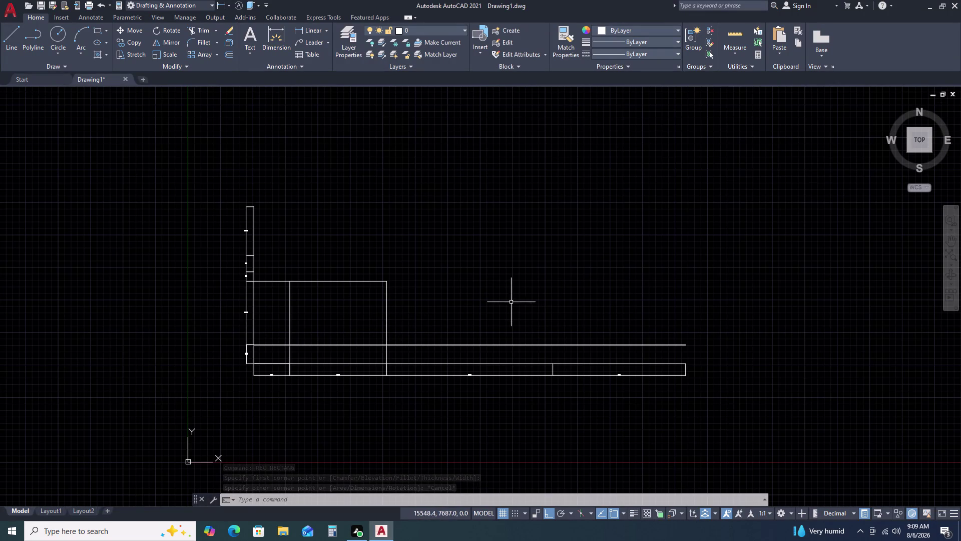
Offset the large room's right wall 1420 units to the right.
click(386, 310)
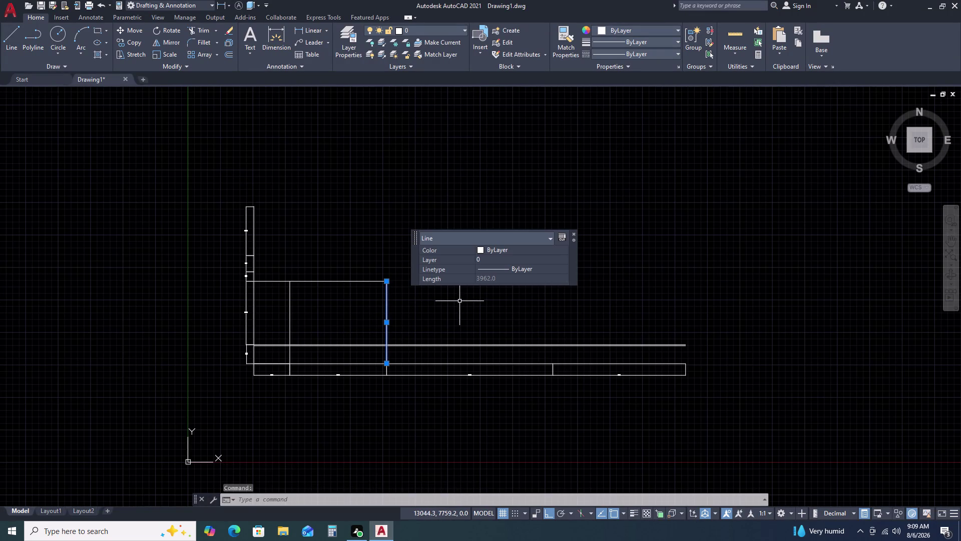
key(o)
key(space)
text(14)
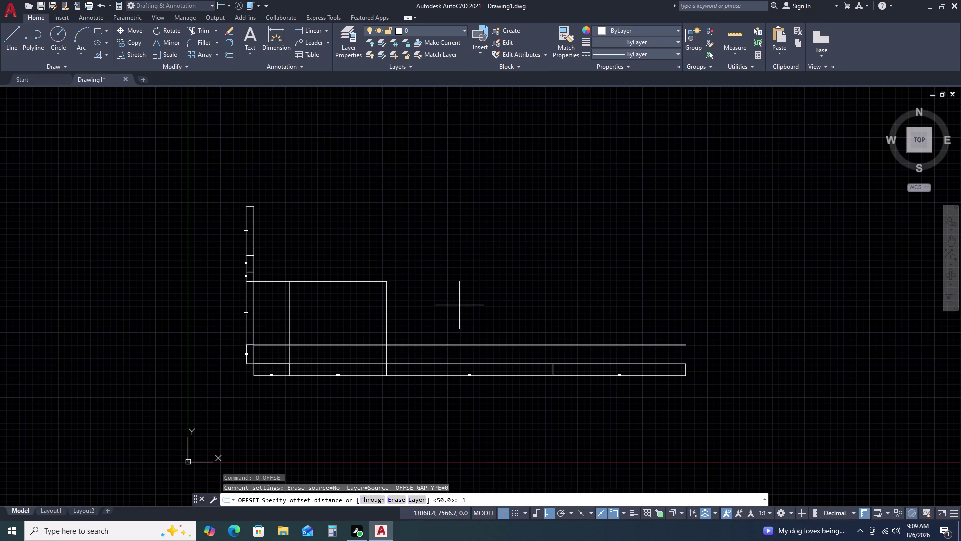
text(20)
key(Return)
click(447, 329)
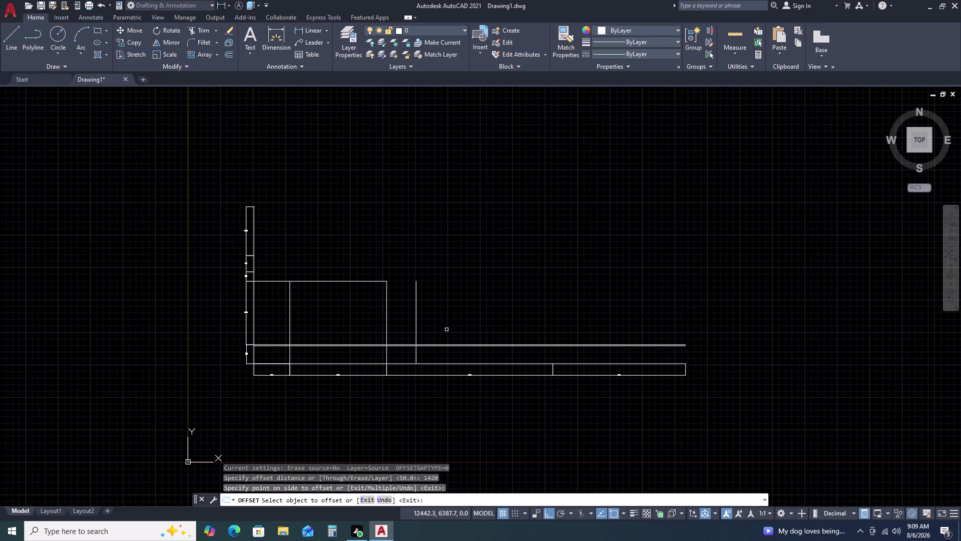
click(436, 313)
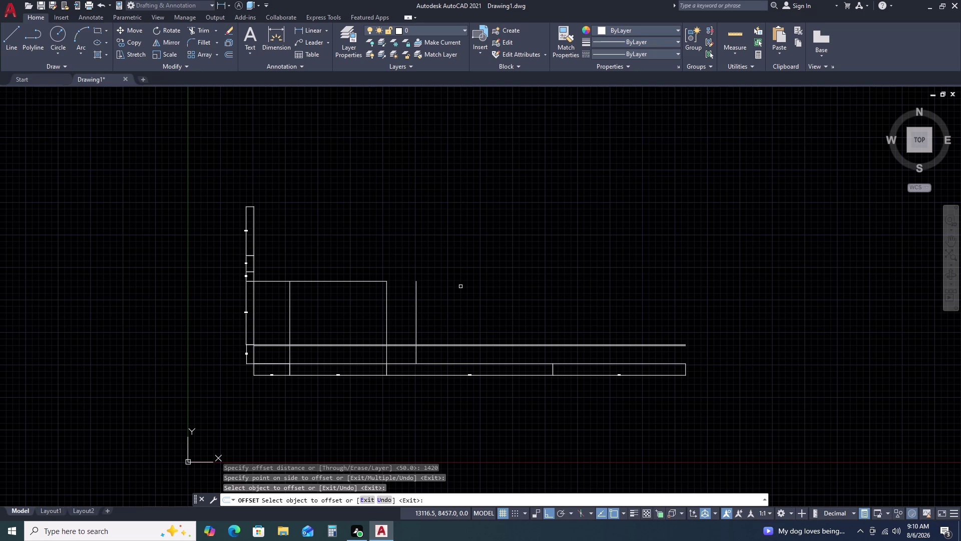
key(Escape)
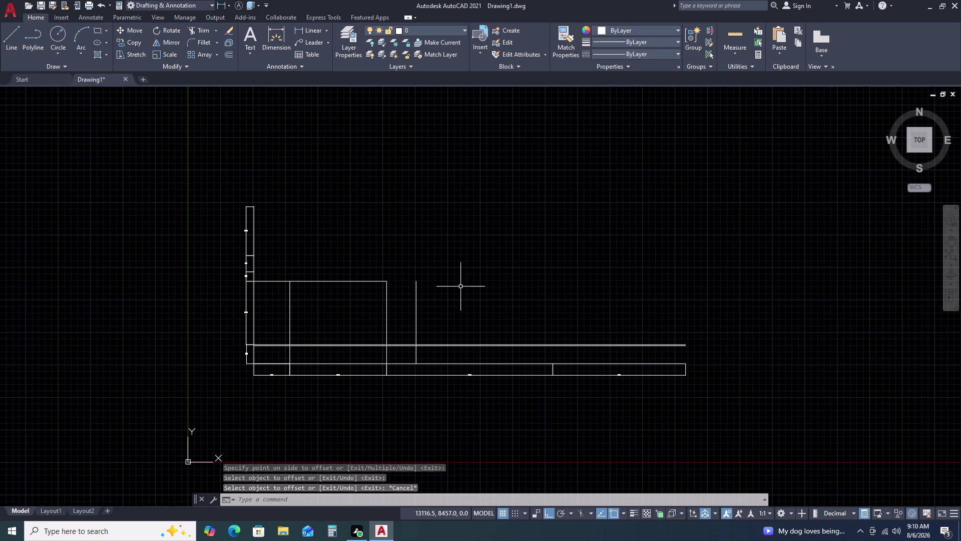
scroll(up, 3)
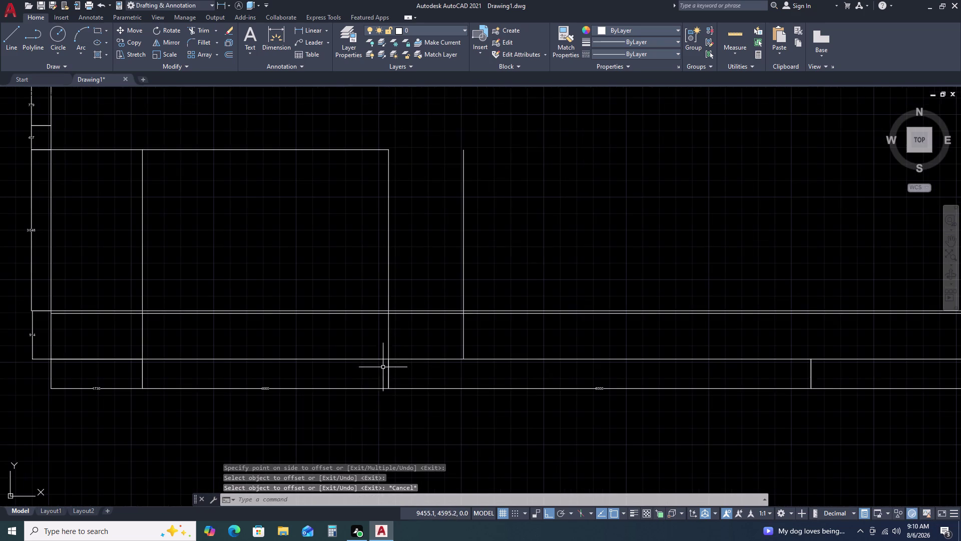
click(402, 380)
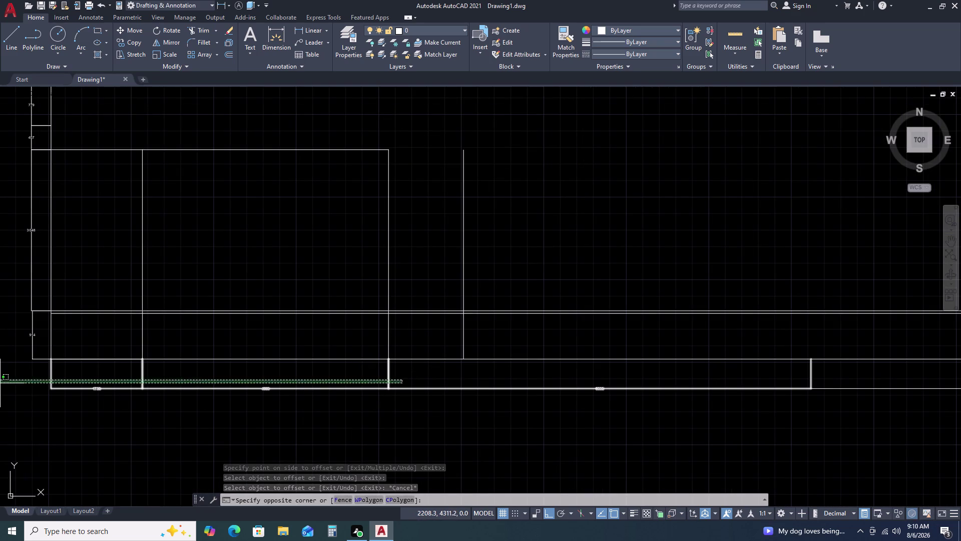
click(0, 383)
scroll(down, 3)
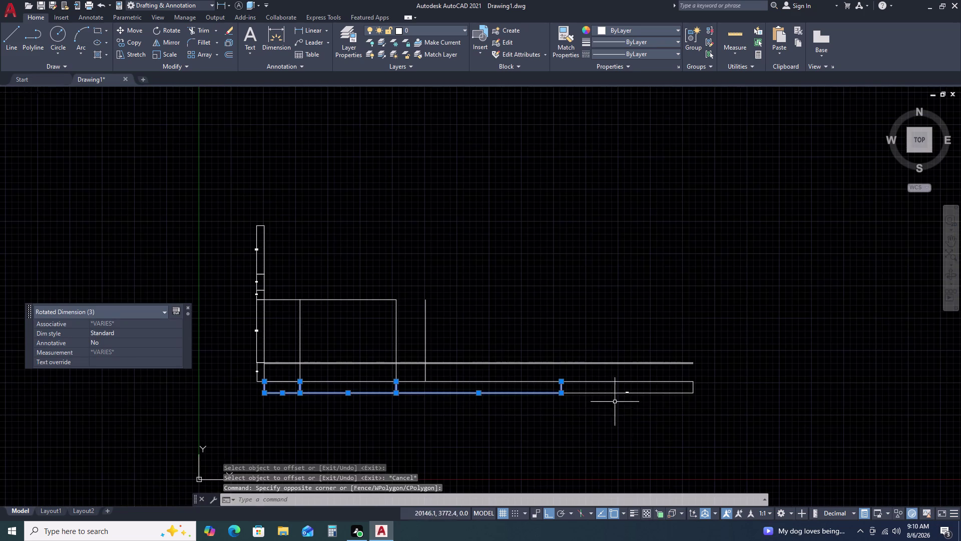
scroll(up, 3)
click(660, 401)
key(Escape)
key(Escape)
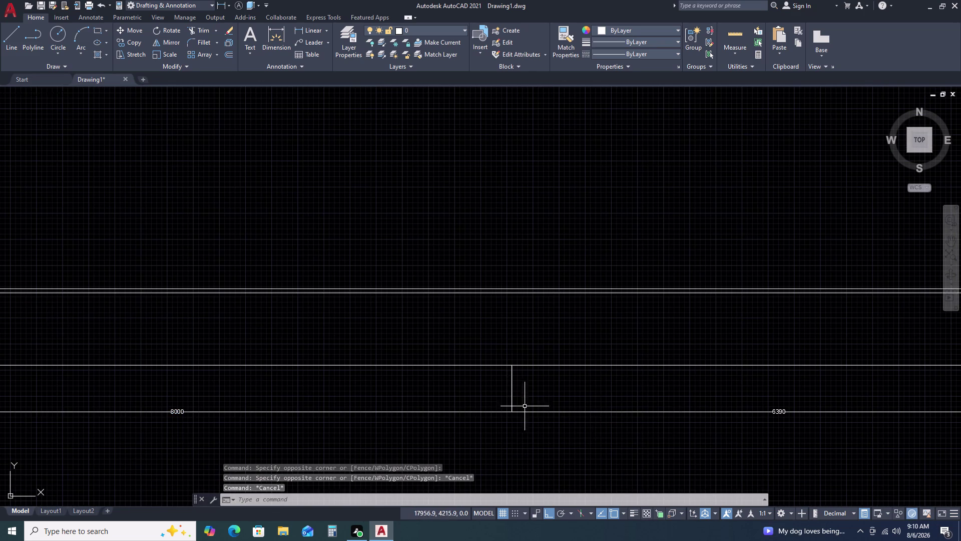
scroll(down, 3)
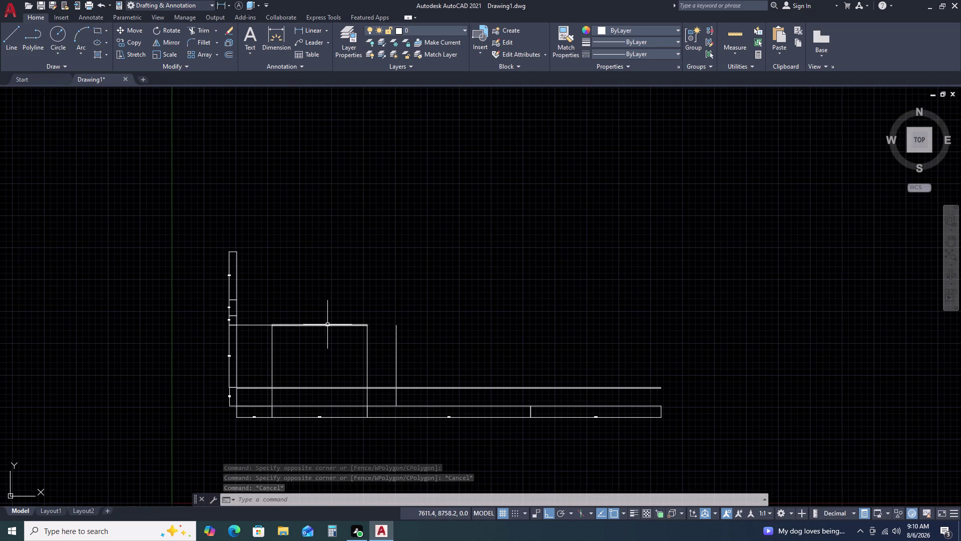
scroll(up, 3)
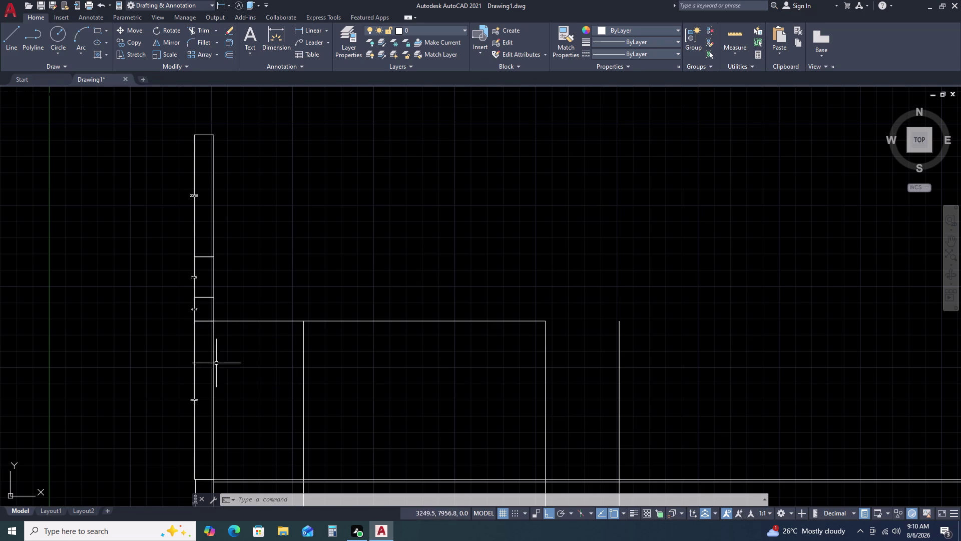
Start a line at the left strip's edge with a 1730 ledge and an 820 rise.
text(L)
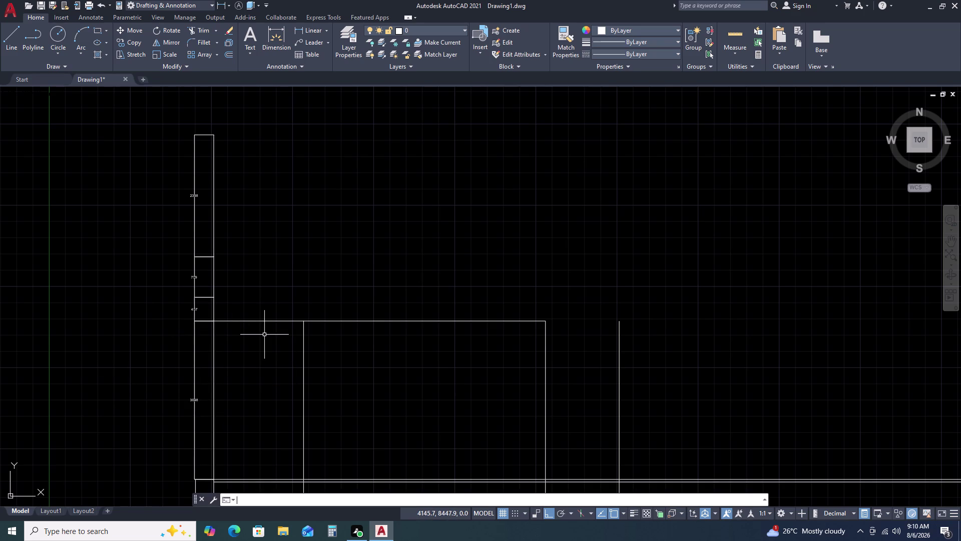
key(space)
click(218, 297)
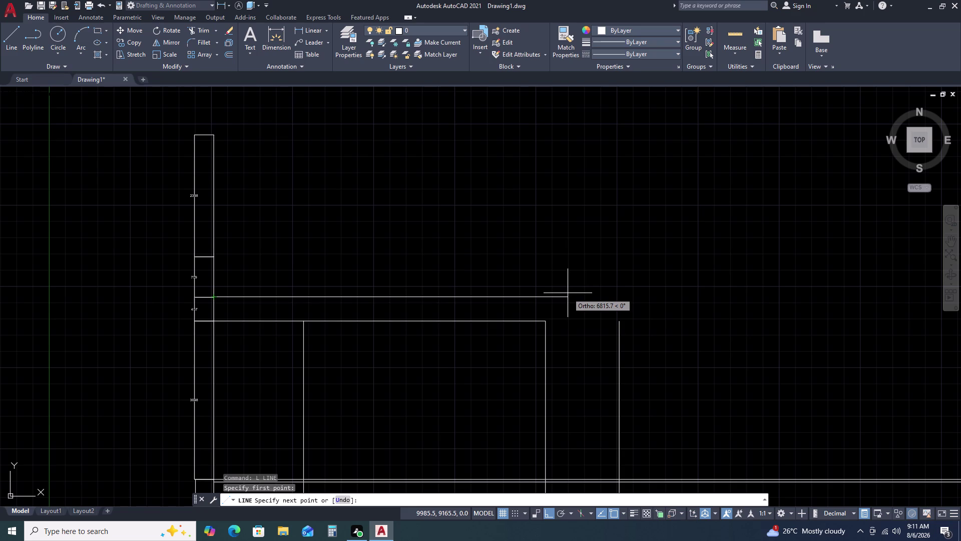
text(1)
text(7)
text(30)
key(Return)
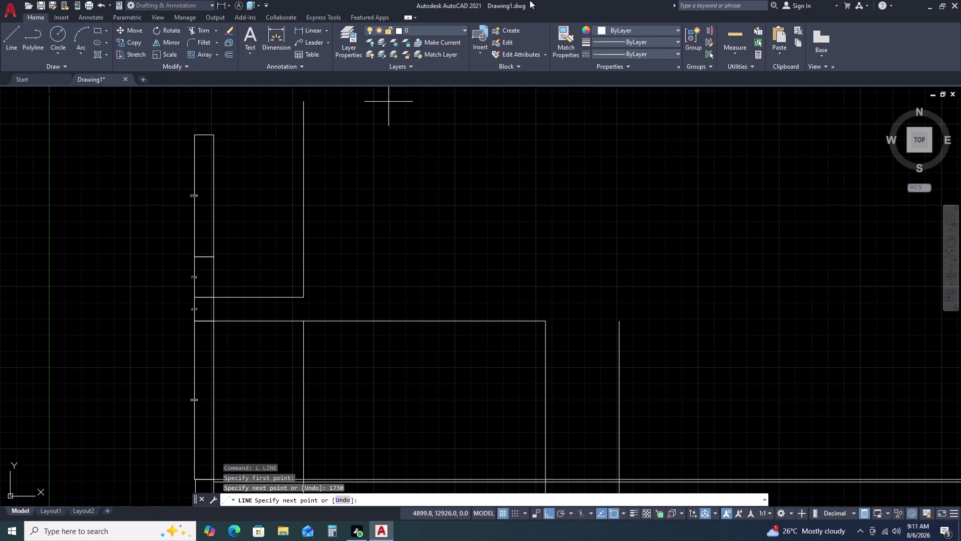
key(8)
text(20)
key(Return)
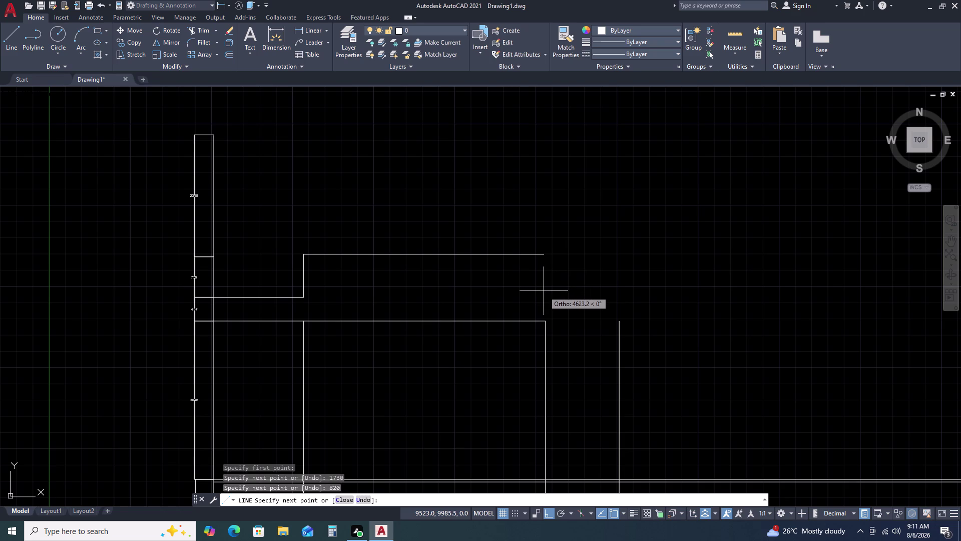
Draw the top edge across, then drop to the large room's top-right corner.
click(547, 254)
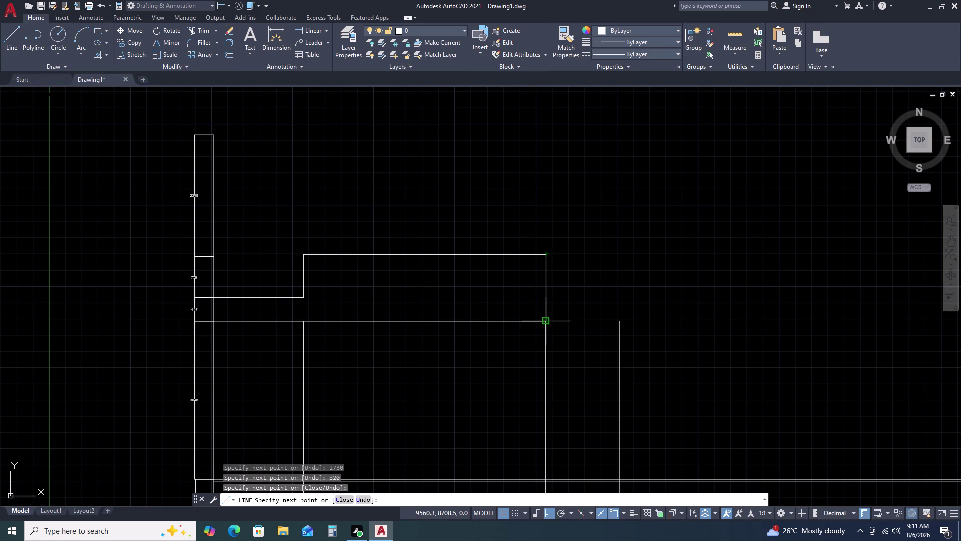
click(545, 322)
key(Escape)
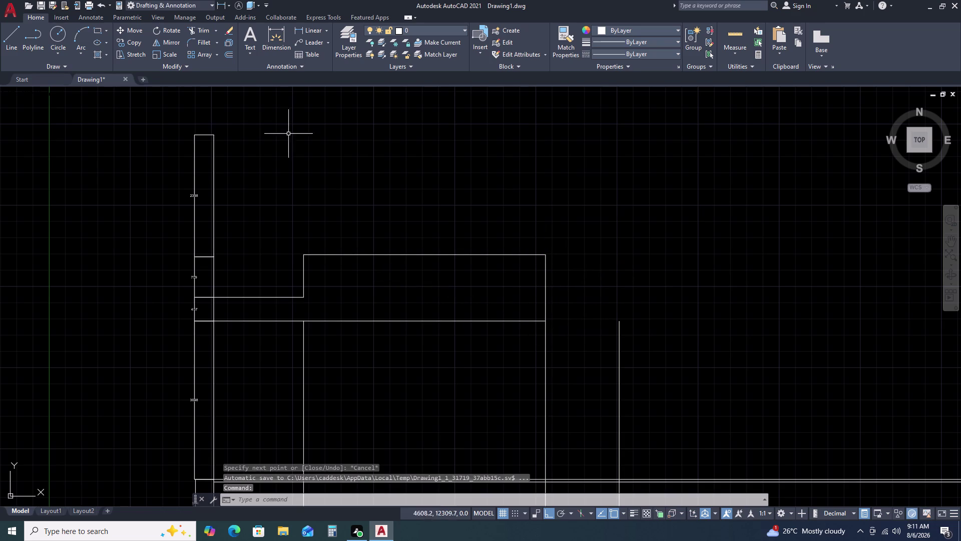
text(EX)
key(space)
click(303, 277)
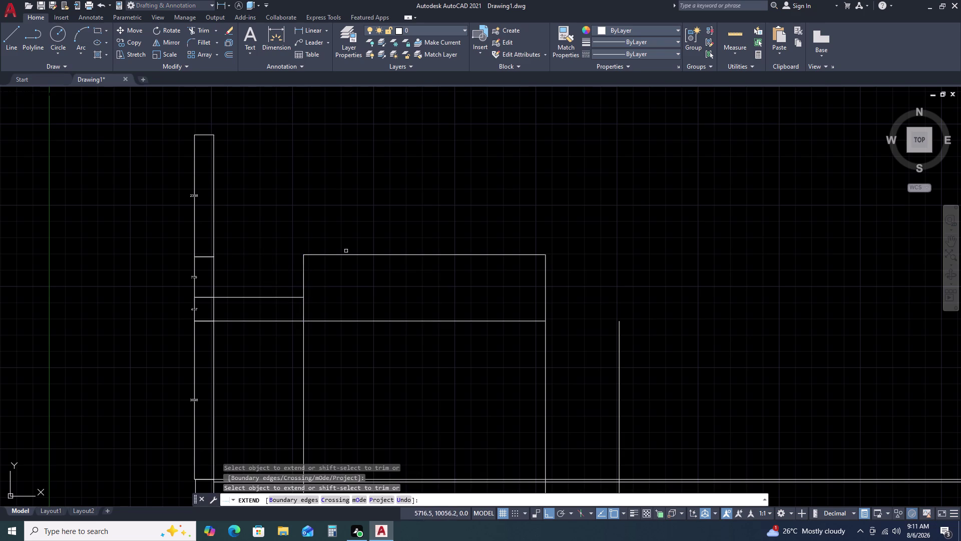
Cancel the running extend and bring the upper rooms into view.
key(Escape)
scroll(down, 3)
scroll(down, 3)
middle_drag(584, 299, 584, 300)
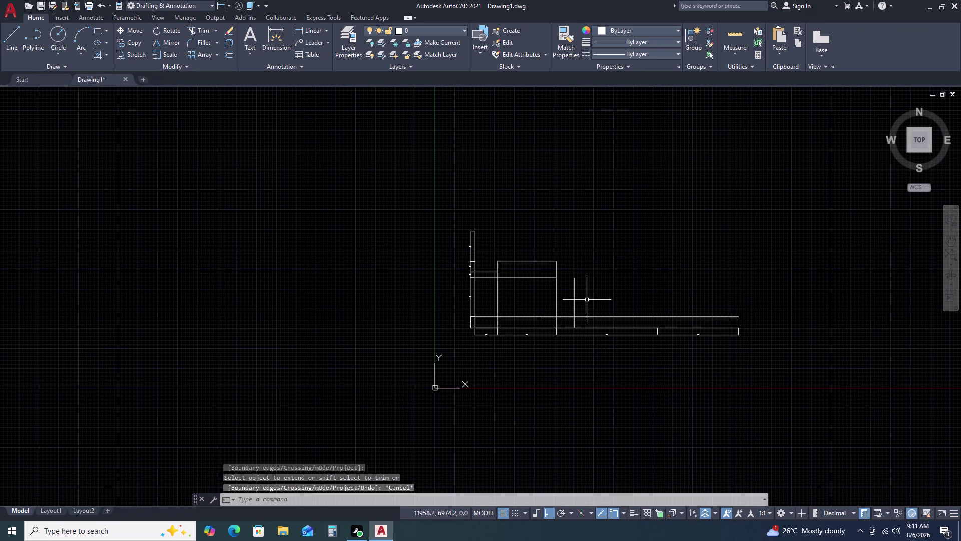
middle_drag(584, 300, 517, 293)
scroll(up, 3)
scroll(up, 3)
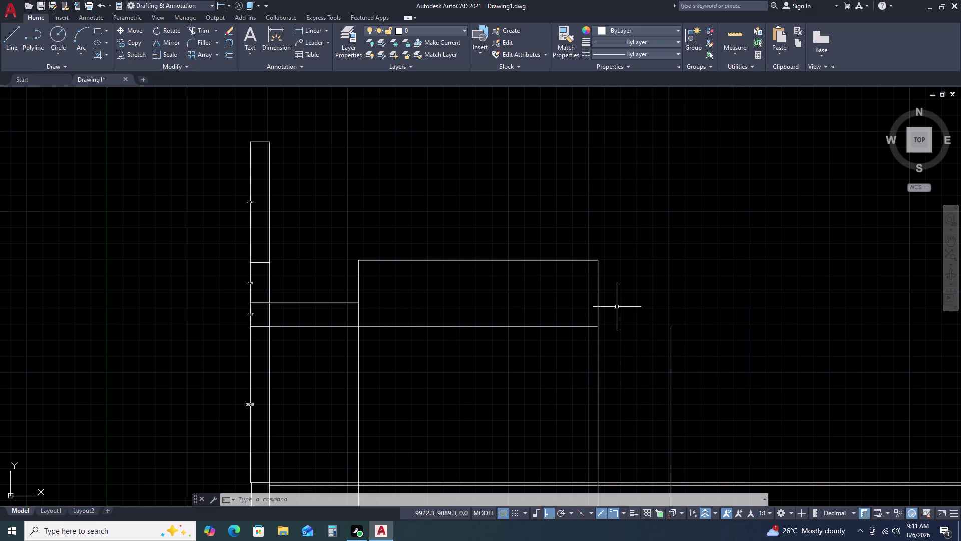
key(l)
key(space)
key(Escape)
key(e)
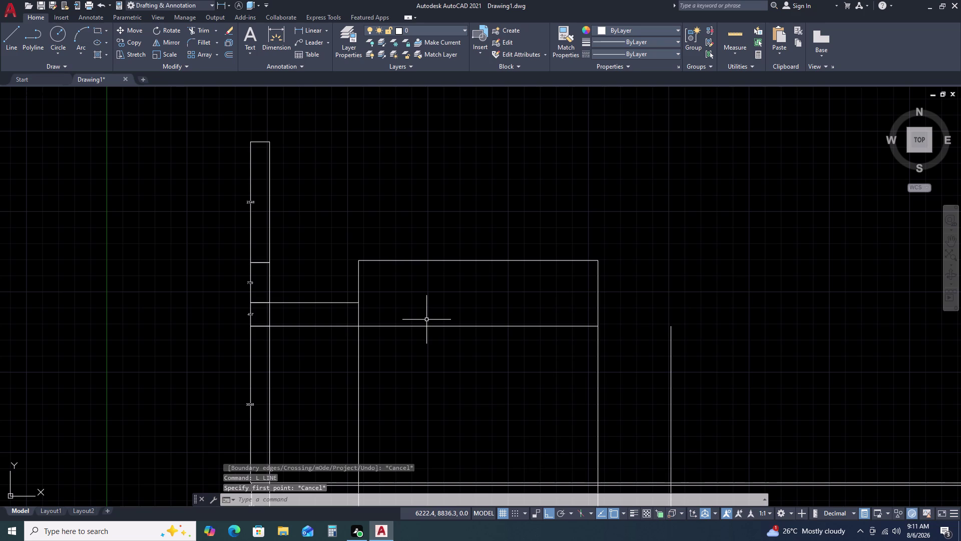
Extend the short ledge line to the right wall using a fence.
key(x)
key(space)
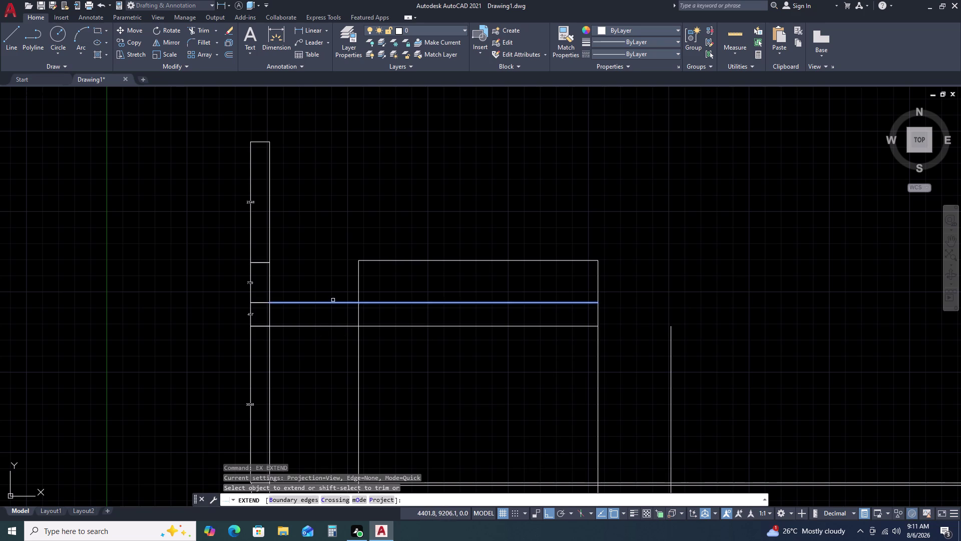
click(333, 300)
click(322, 308)
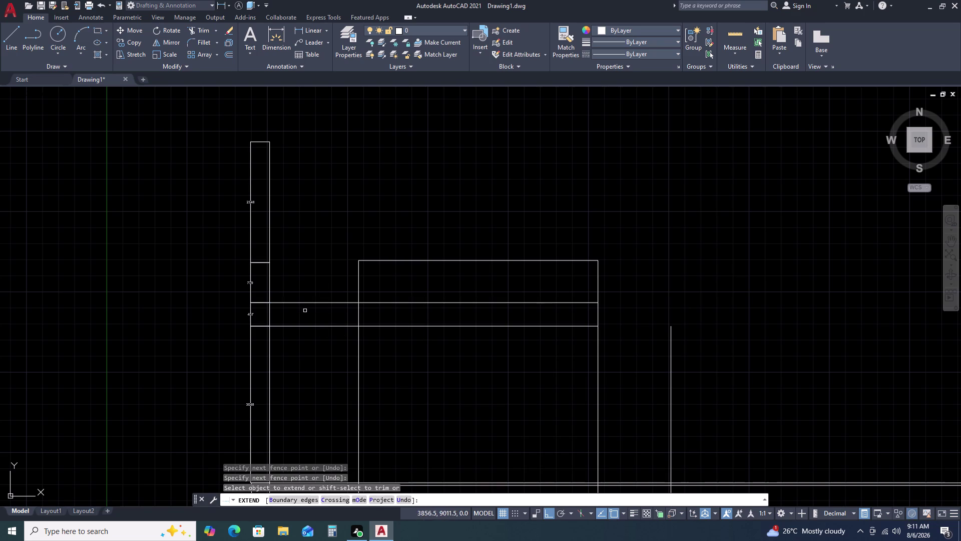
Adjust the wall pieces inside the narrow band and at the right wall.
key(t)
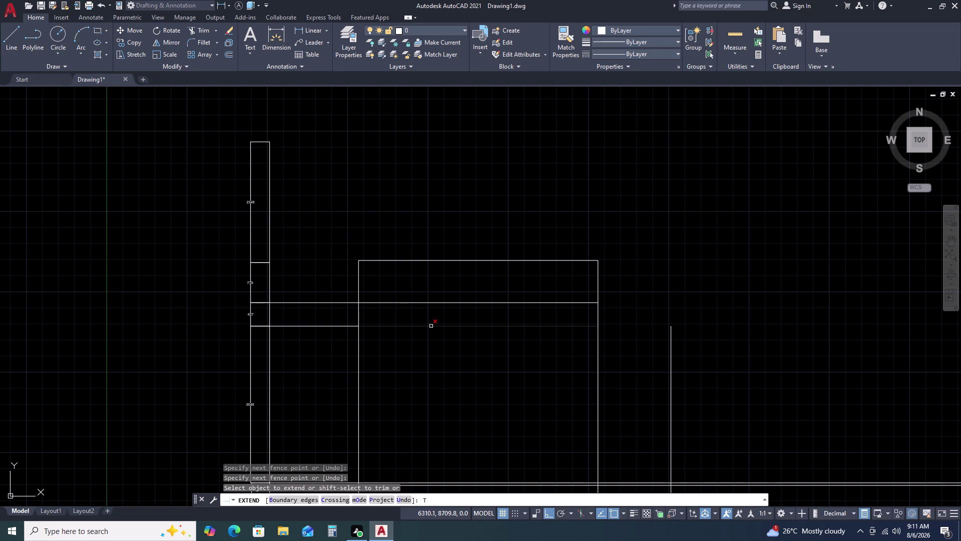
click(375, 314)
click(360, 312)
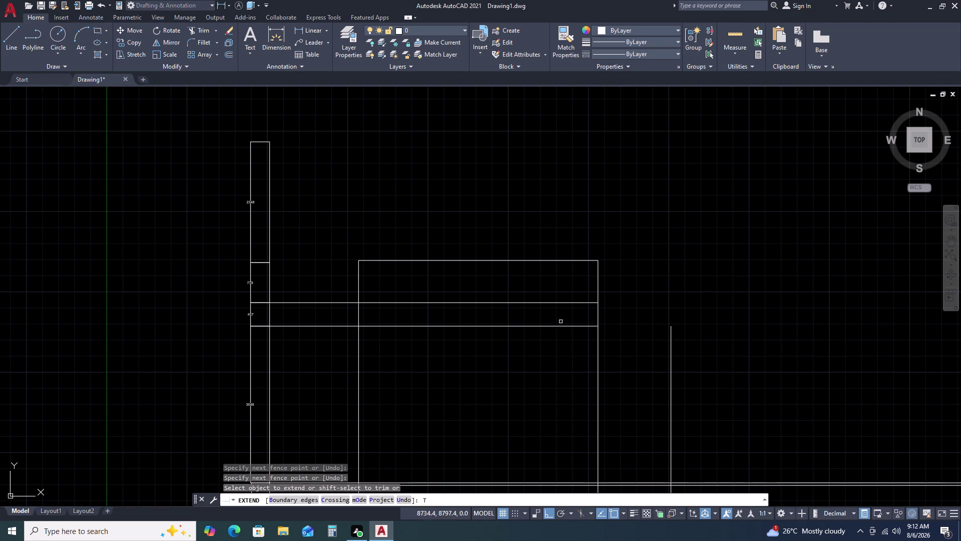
click(599, 313)
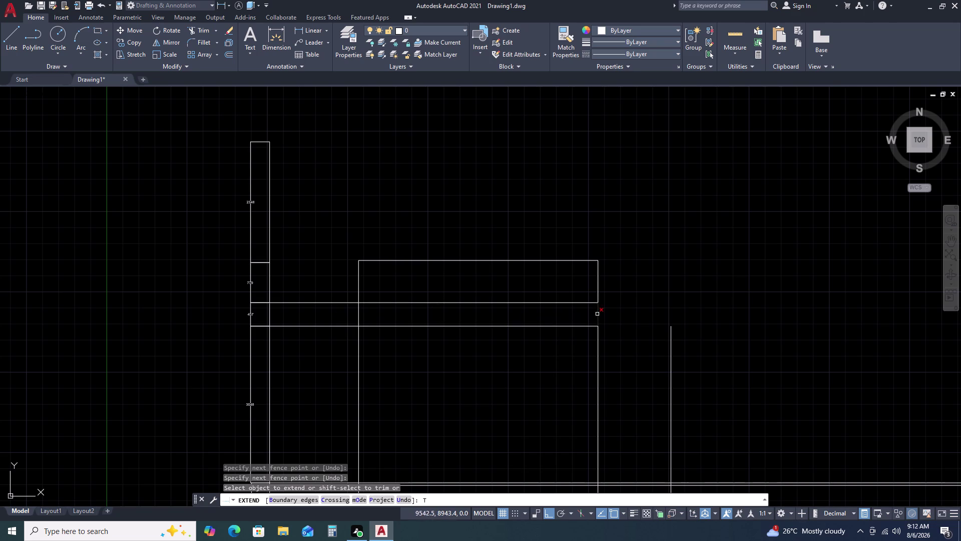
click(601, 312)
click(601, 313)
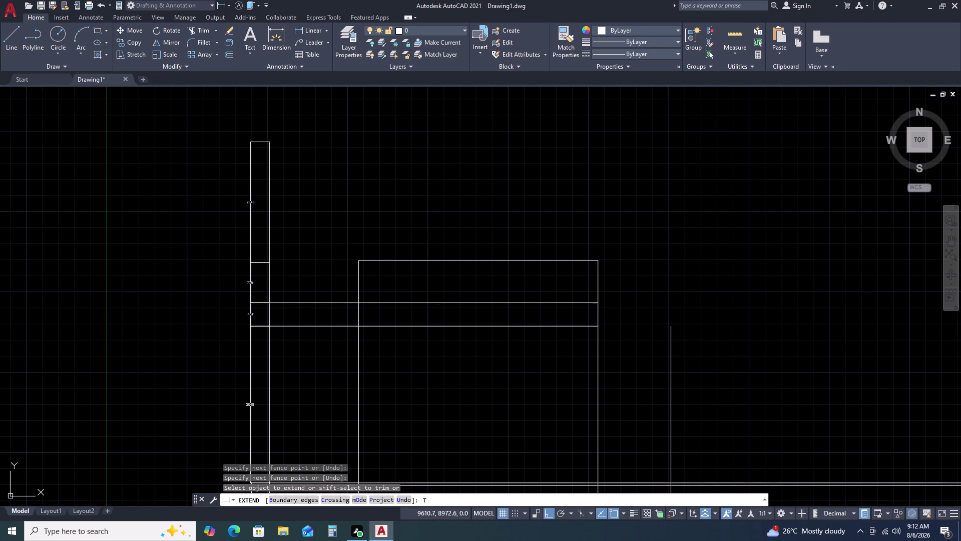
triple_click(598, 312)
click(598, 311)
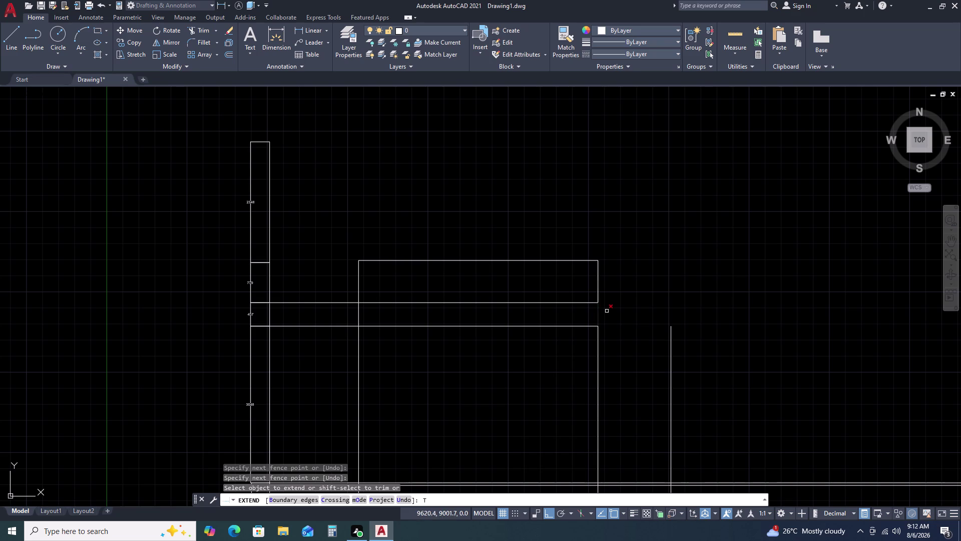
click(611, 310)
click(617, 316)
key(Escape)
key(Escape)
text(TR)
key(space)
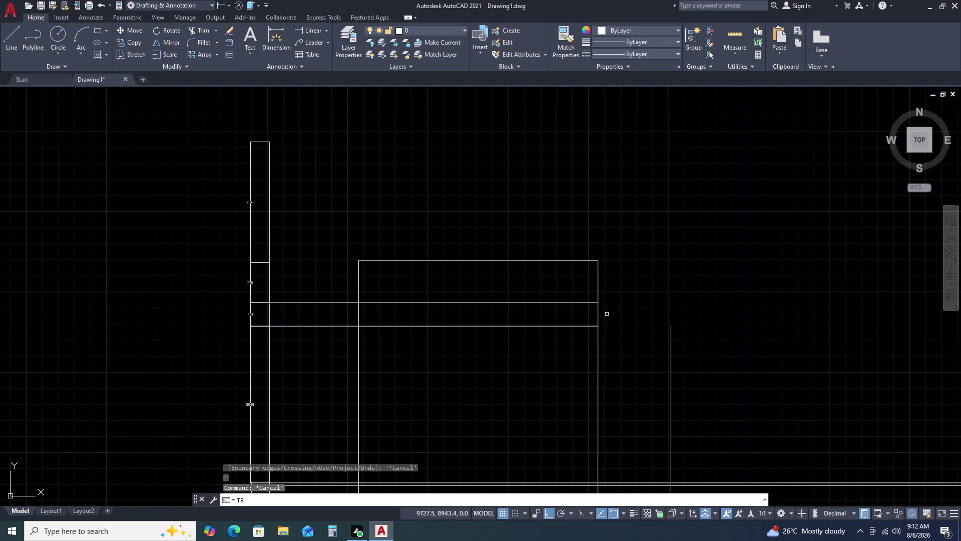
click(613, 313)
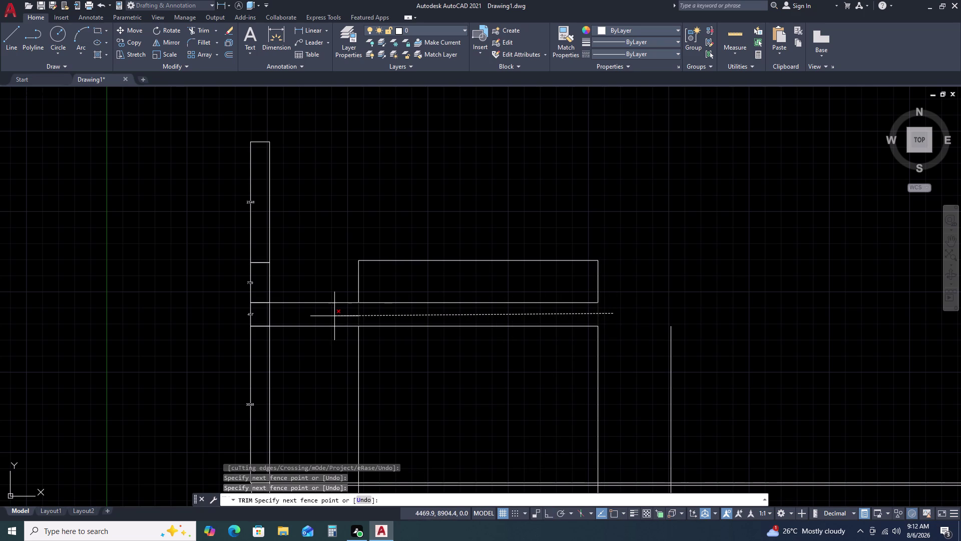
click(335, 316)
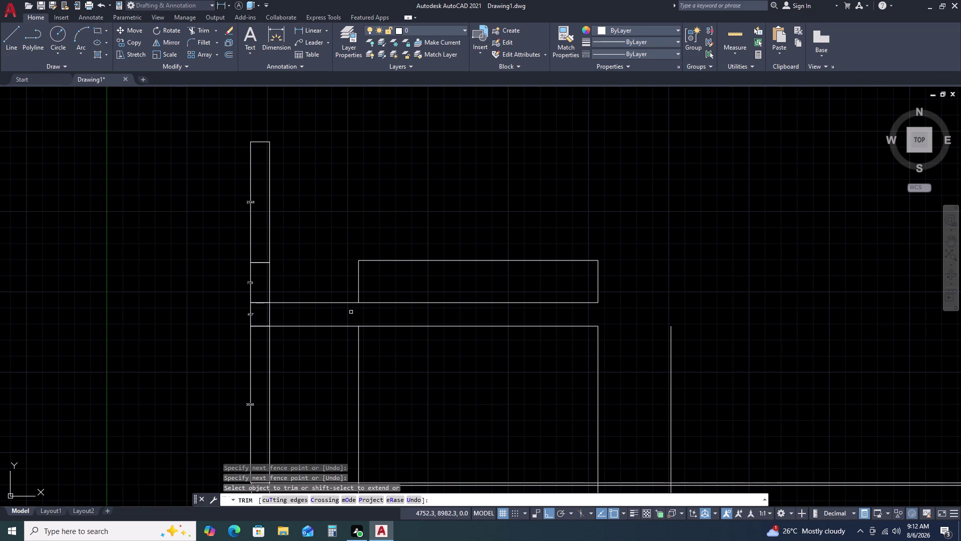
key(Escape)
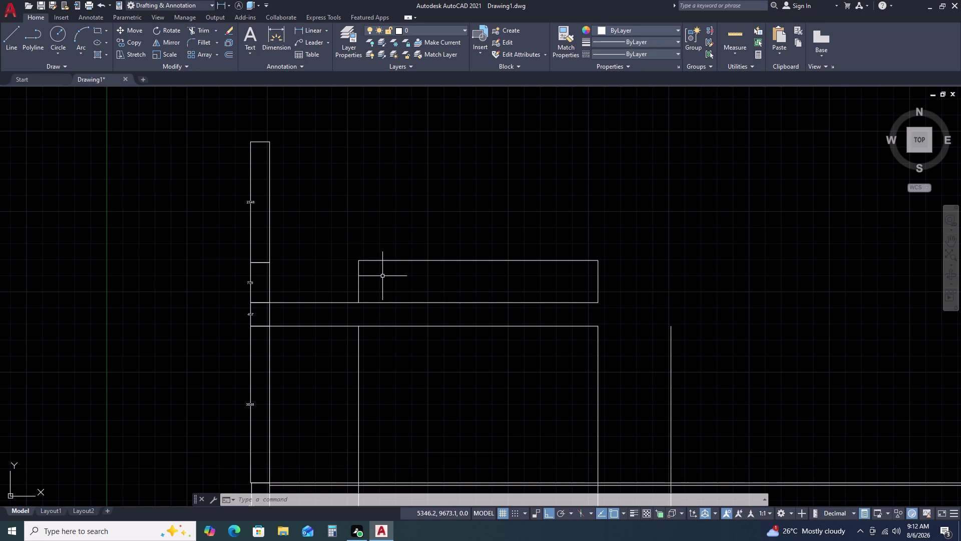
Draw the stacked room outline: 2188 up, 4660 across, then down to the corner.
text(L)
key(space)
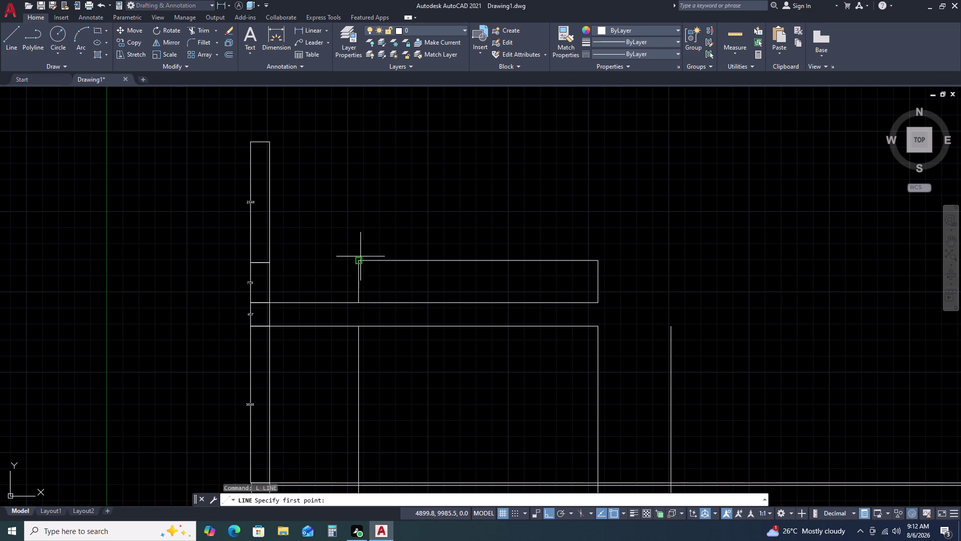
drag(357, 261, 360, 253)
middle_drag(372, 162, 363, 233)
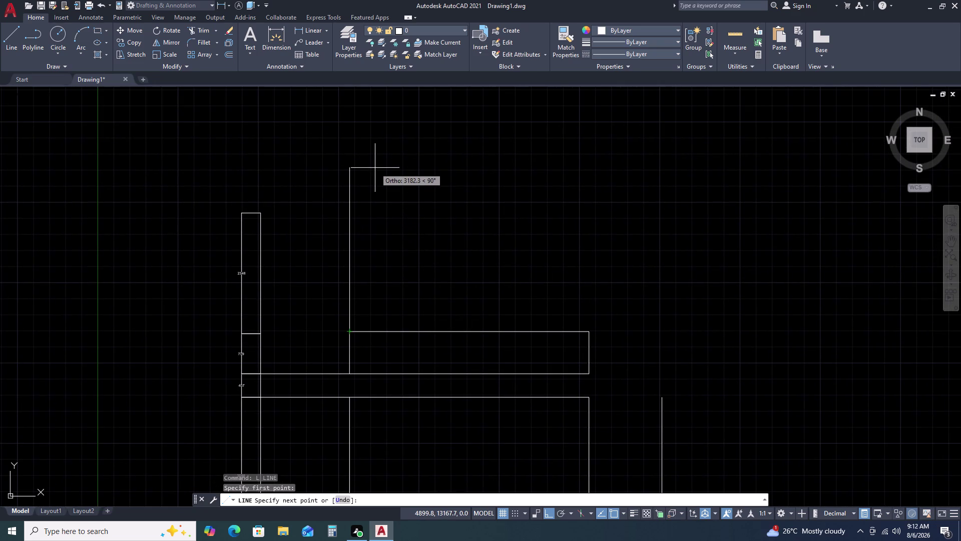
text(2188)
key(Return)
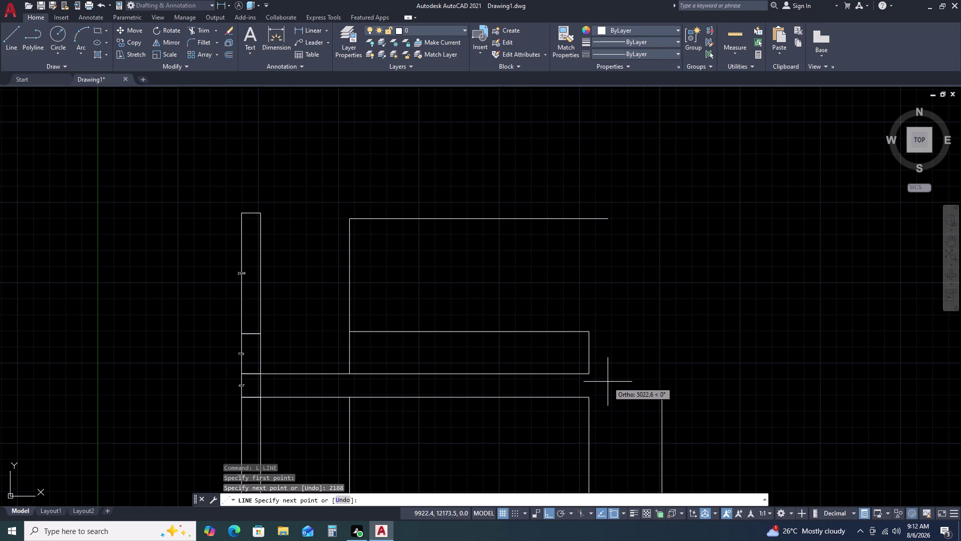
text(4660)
key(Return)
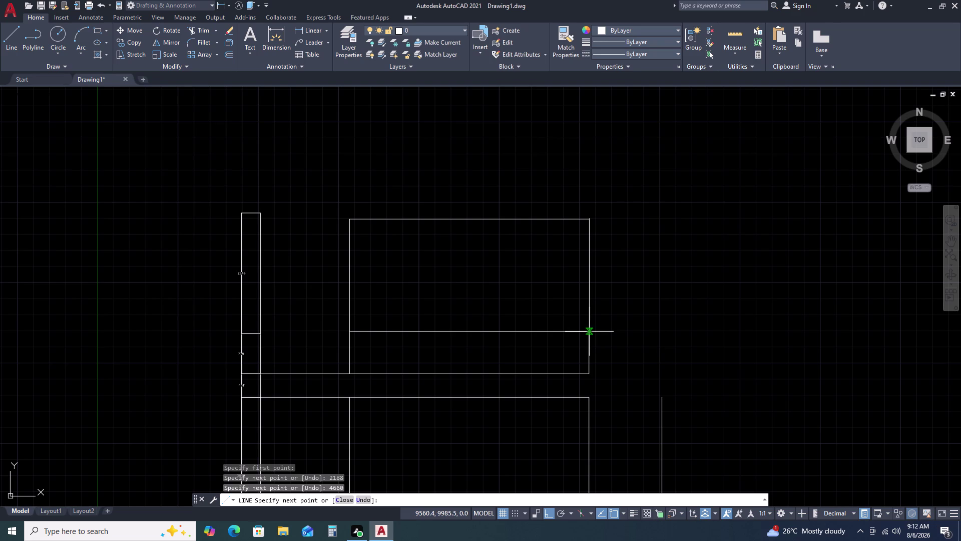
click(590, 337)
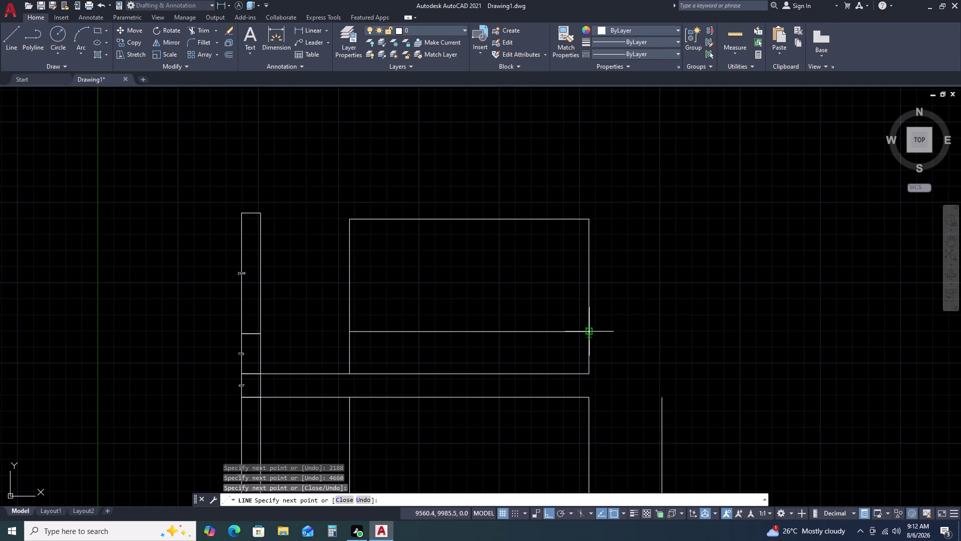
key(Escape)
click(589, 335)
scroll(up, 3)
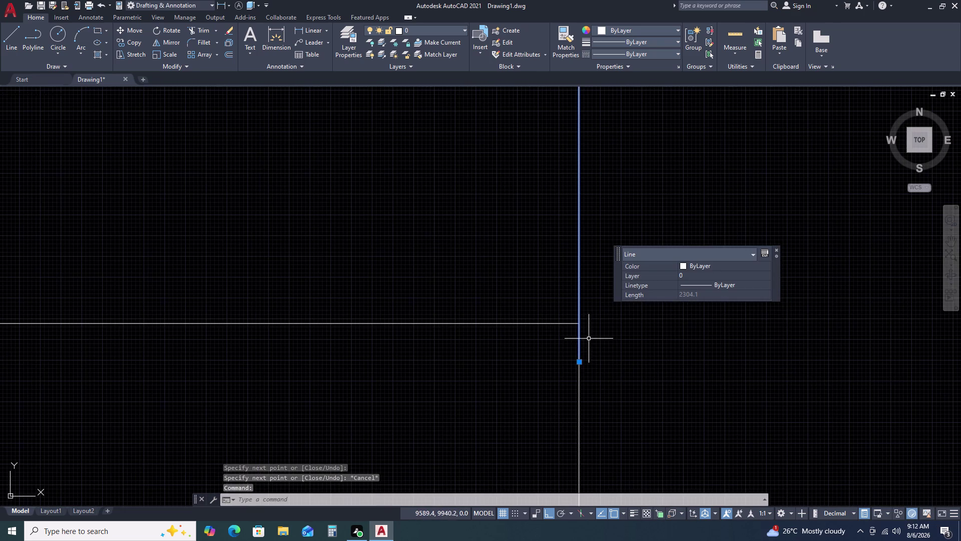
Snap the right wall's lower end onto the room corner, then view the whole plan.
click(580, 361)
click(581, 323)
key(Escape)
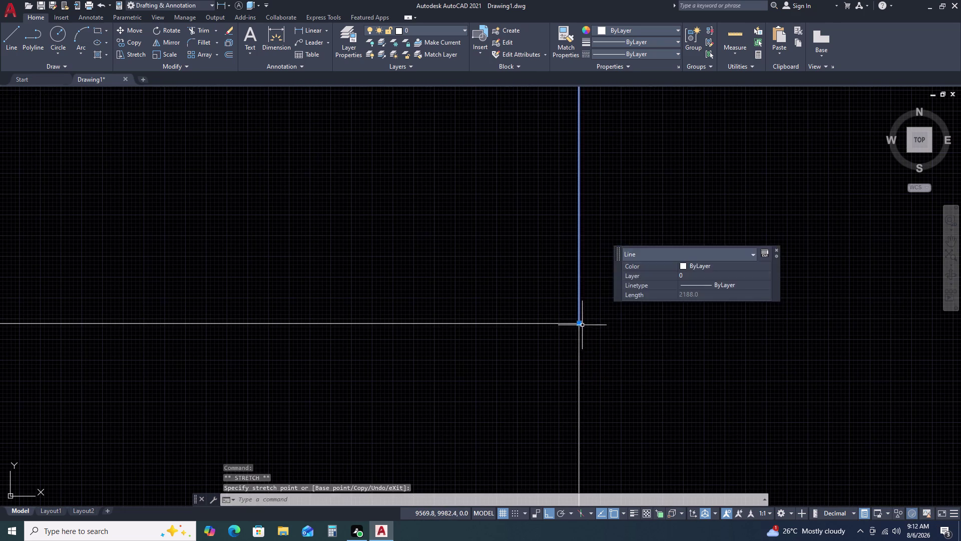
scroll(down, 3)
scroll(down, 3)
middle_drag(596, 371, 566, 329)
scroll(up, 3)
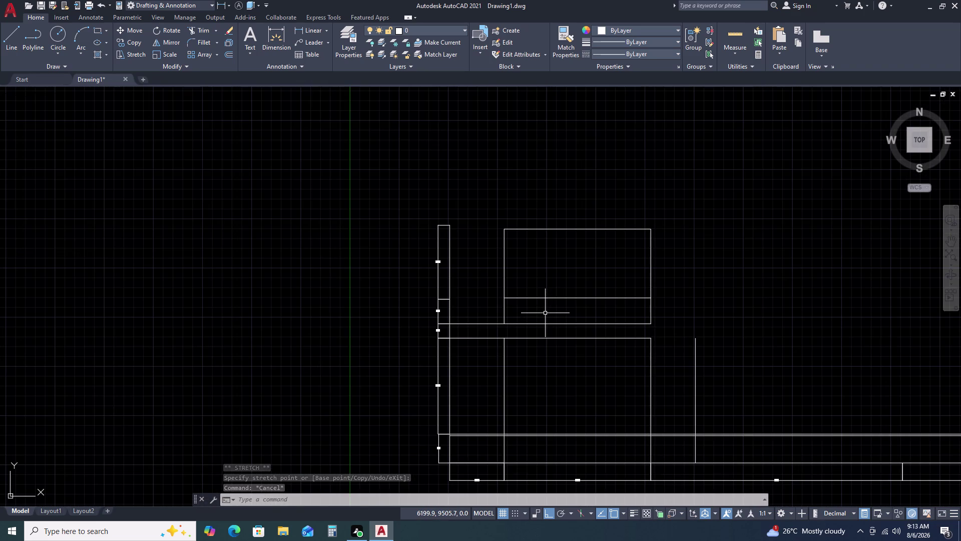
scroll(up, 3)
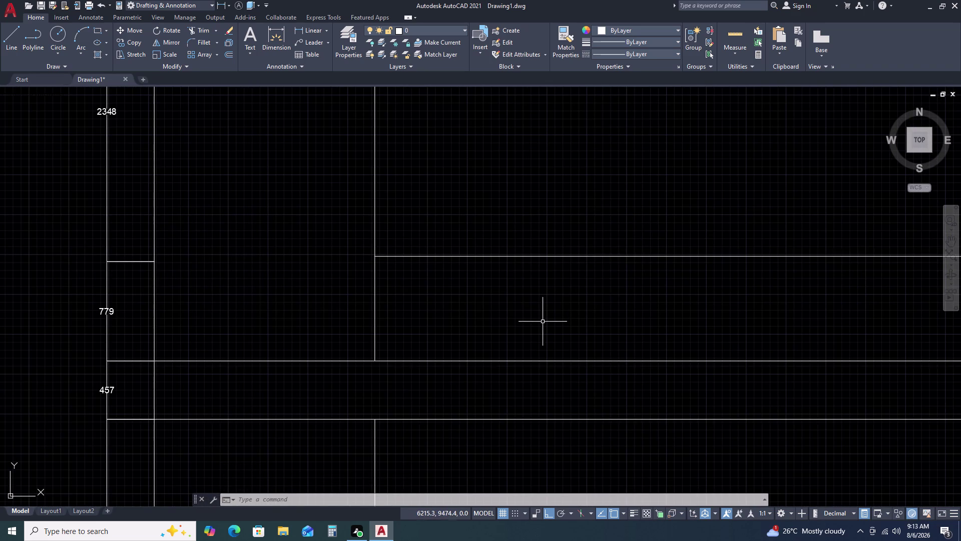
scroll(up, 3)
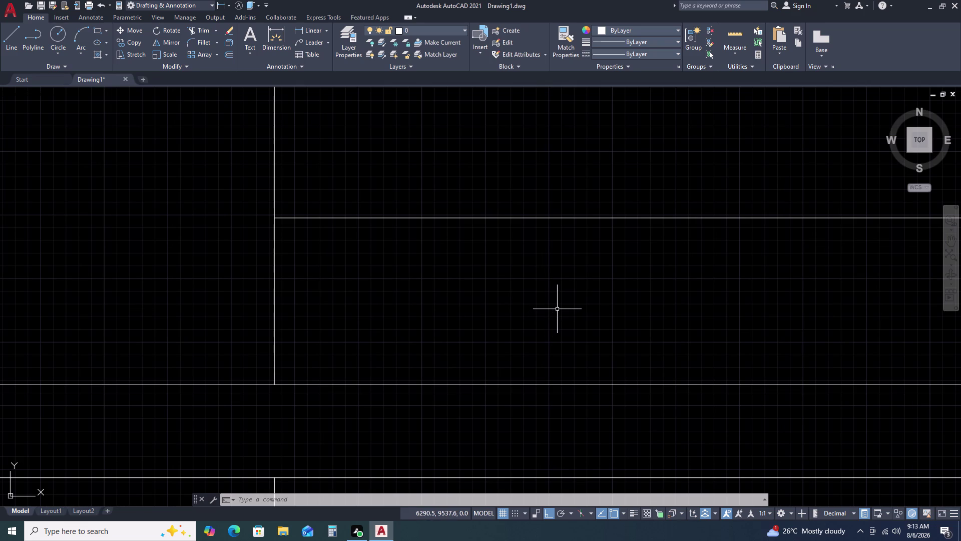
scroll(down, 3)
scroll(up, 3)
scroll(down, 3)
scroll(down, 3)
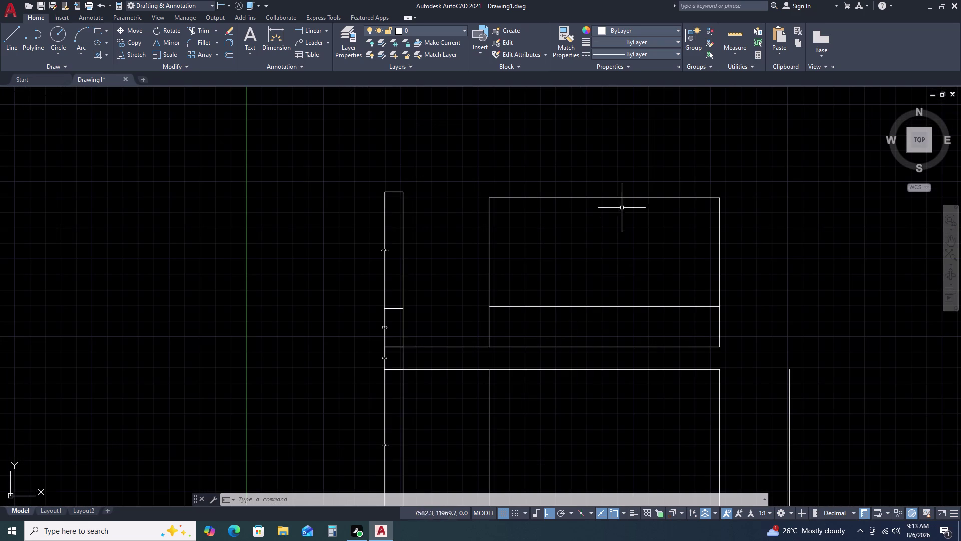
Draw a horizontal line from the left strip's top corner past the new room.
text(L)
key(space)
click(403, 193)
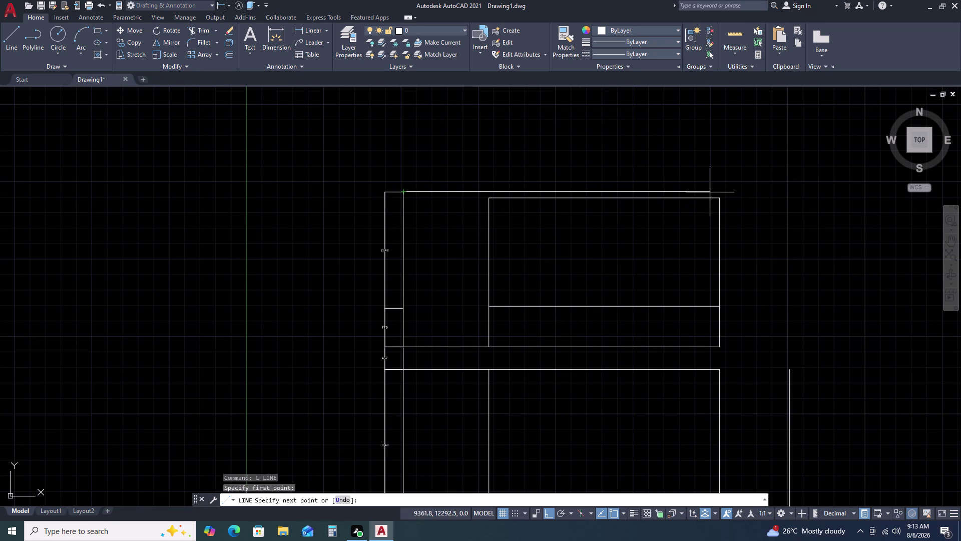
click(722, 193)
key(Escape)
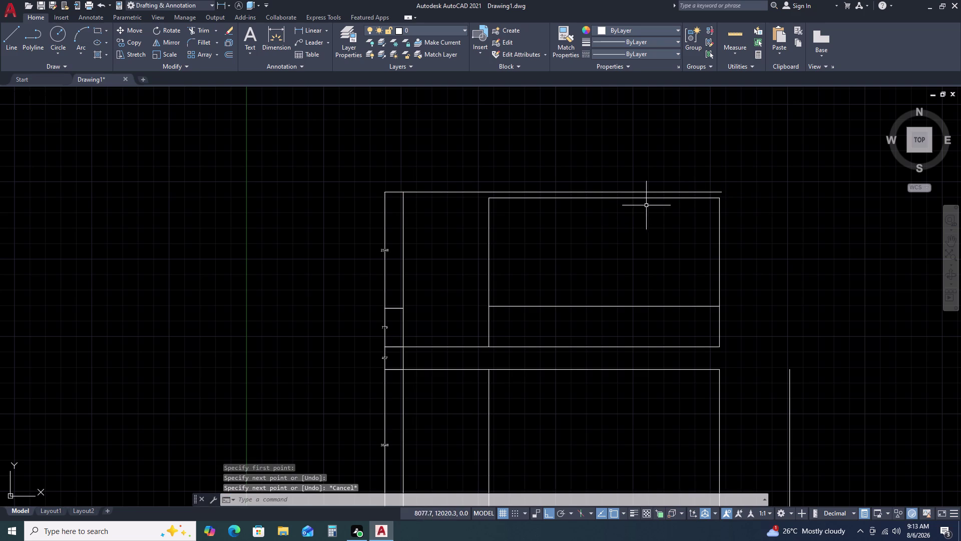
Start a linear dimension at the top line's right end, then cancel it.
text(DLI)
key(space)
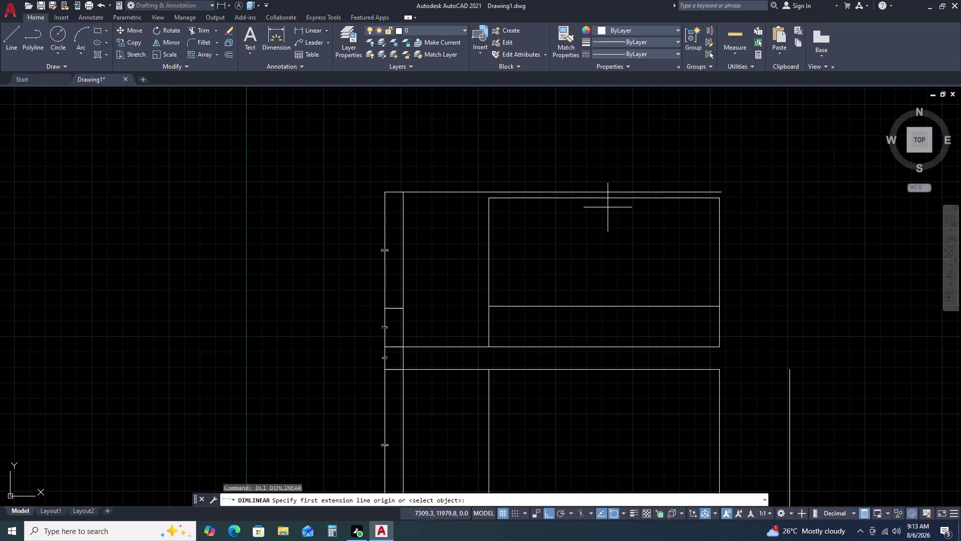
click(719, 200)
click(721, 190)
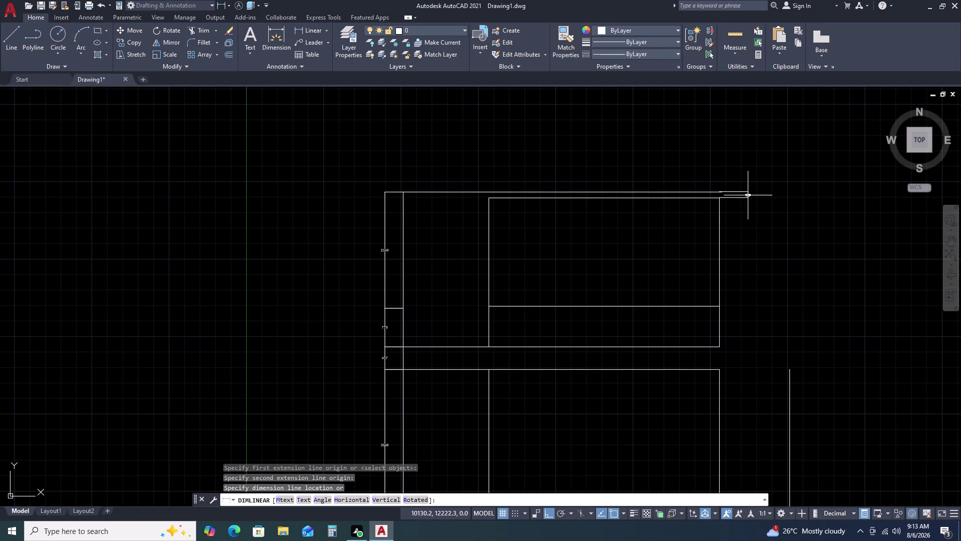
scroll(up, 3)
key(Escape)
scroll(down, 3)
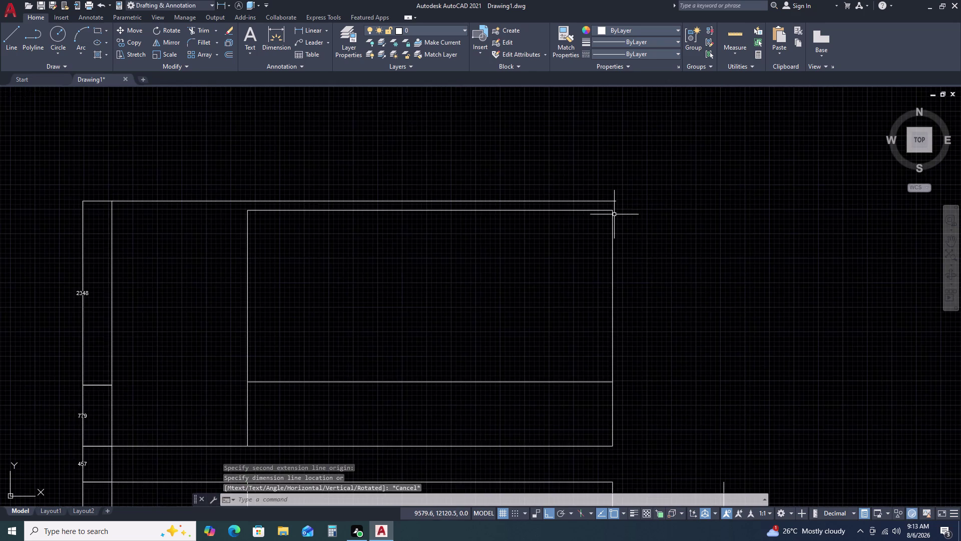
scroll(down, 3)
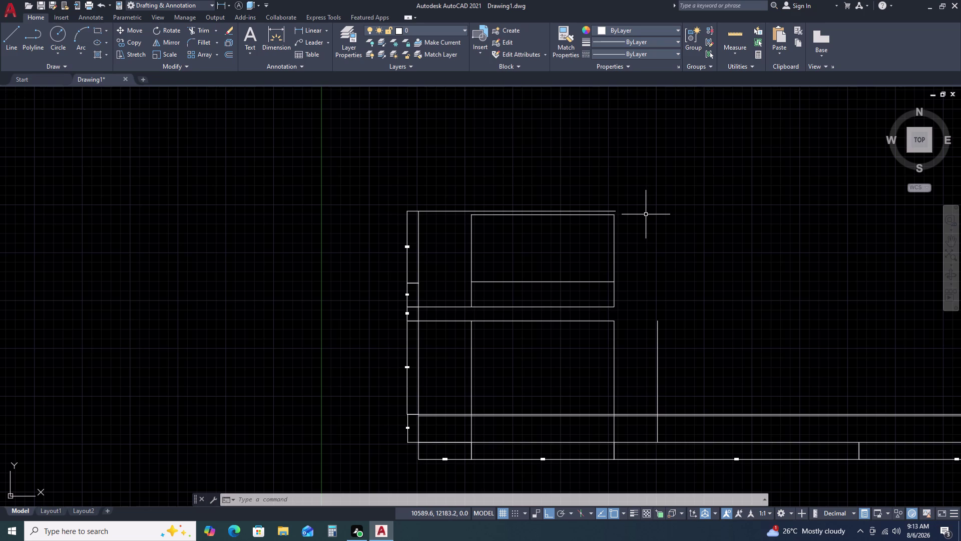
scroll(up, 3)
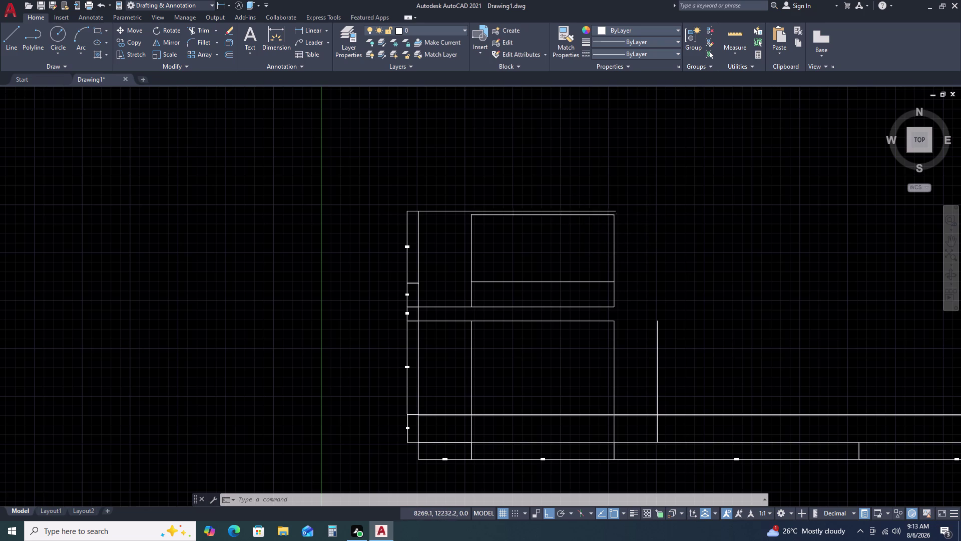
Cancel a first offset attempt and clear a stray selection window.
click(578, 216)
text(O)
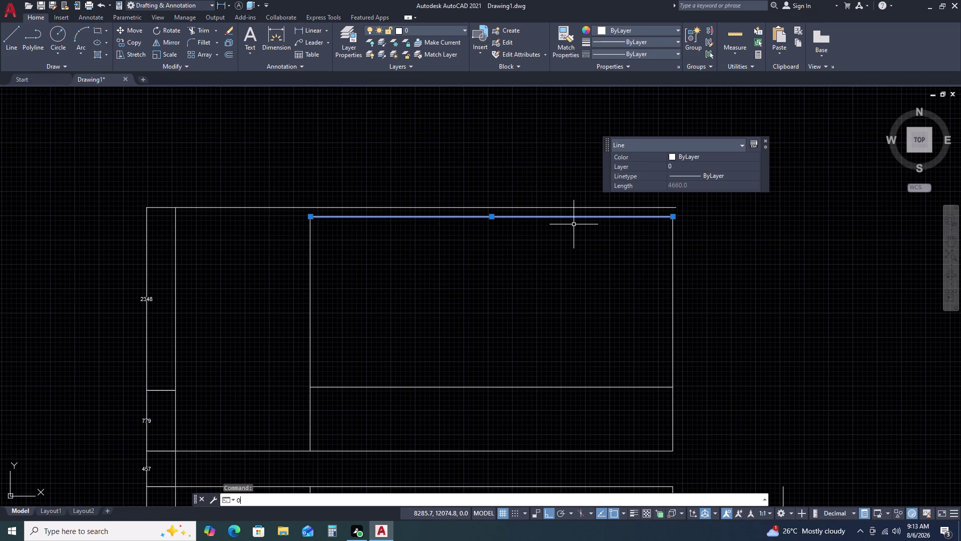
key(space)
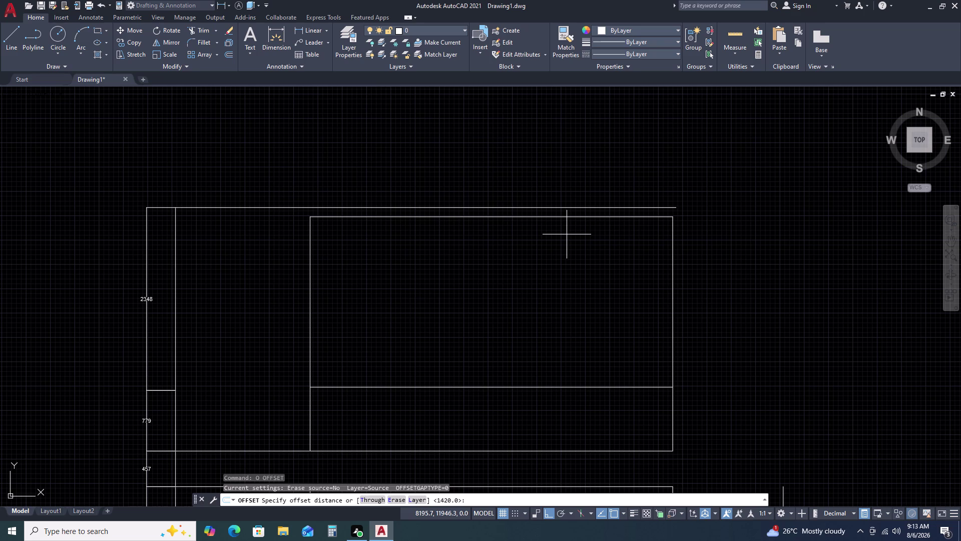
key(Escape)
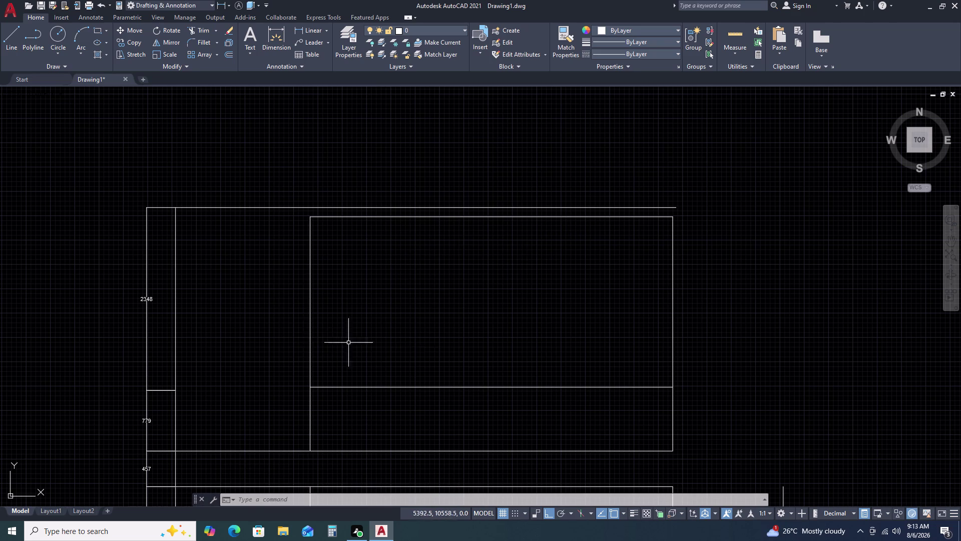
click(309, 333)
click(319, 319)
click(315, 319)
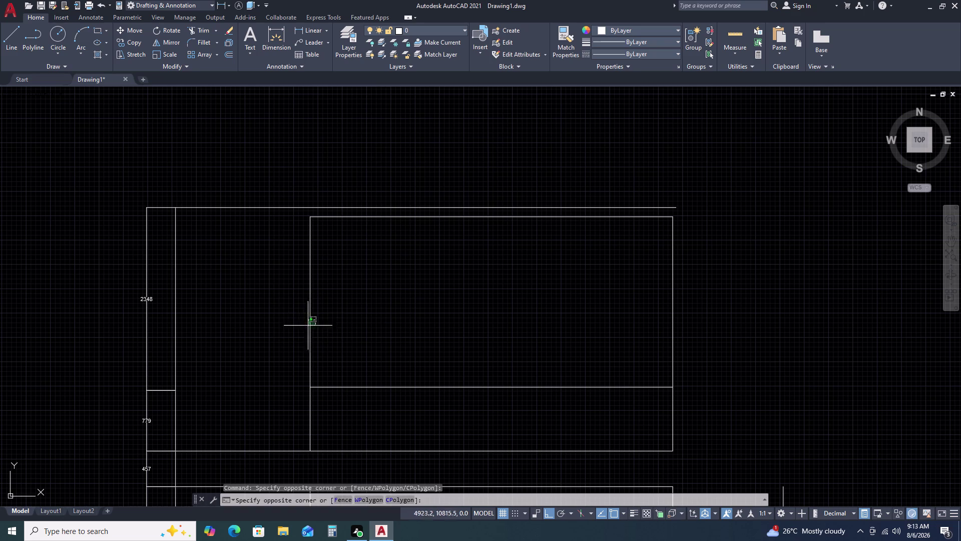
click(291, 339)
Offset the room's left wall 2215 to the right, then offset that copy 2215 again.
text(O)
key(space)
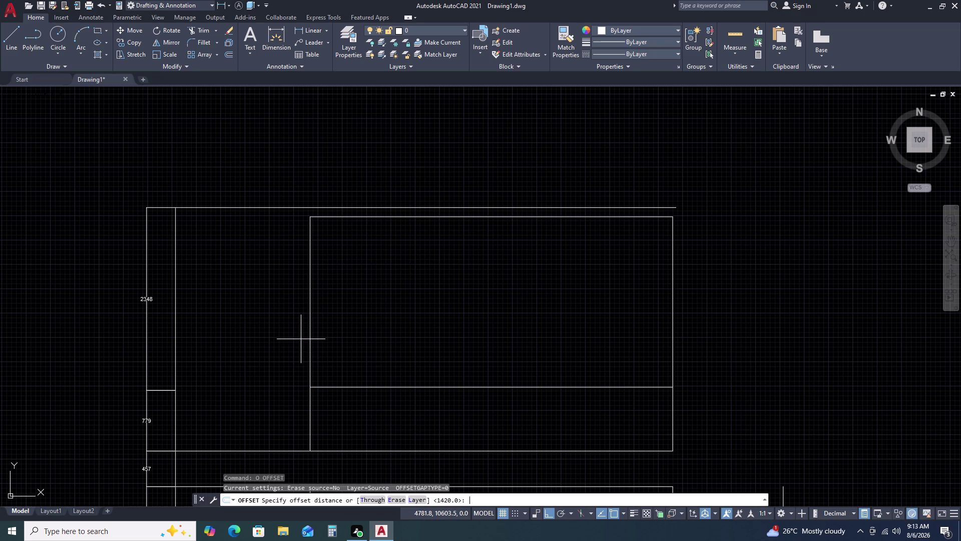
text(2215)
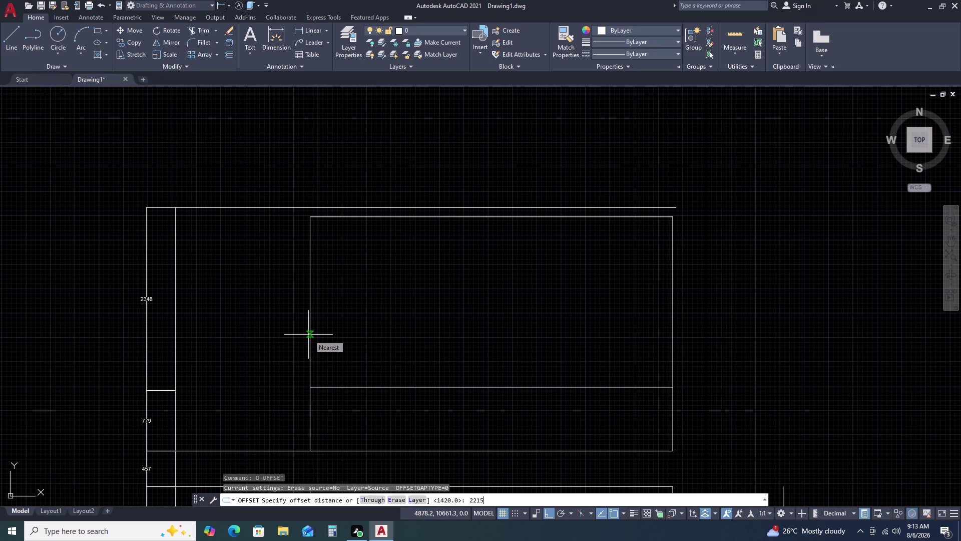
key(Return)
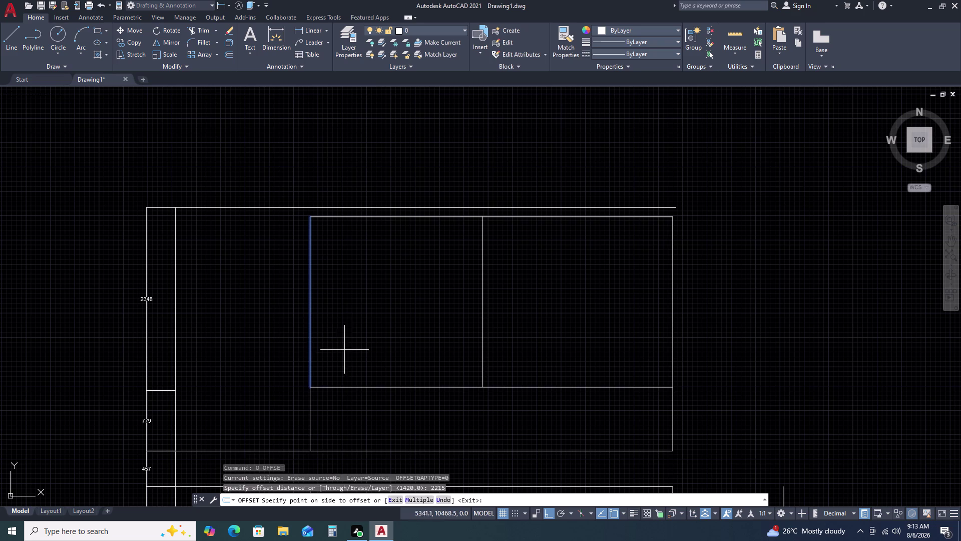
click(398, 344)
click(430, 341)
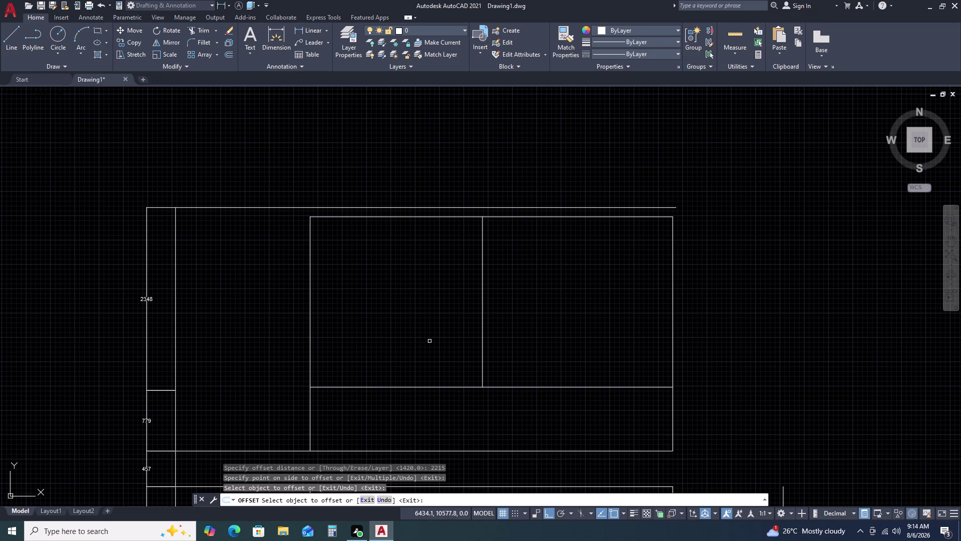
click(483, 339)
click(552, 339)
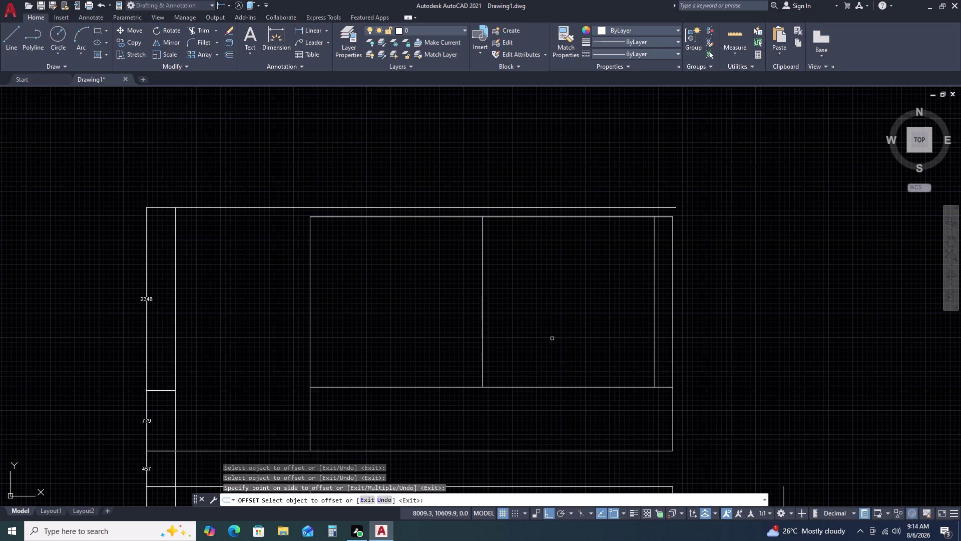
key(Escape)
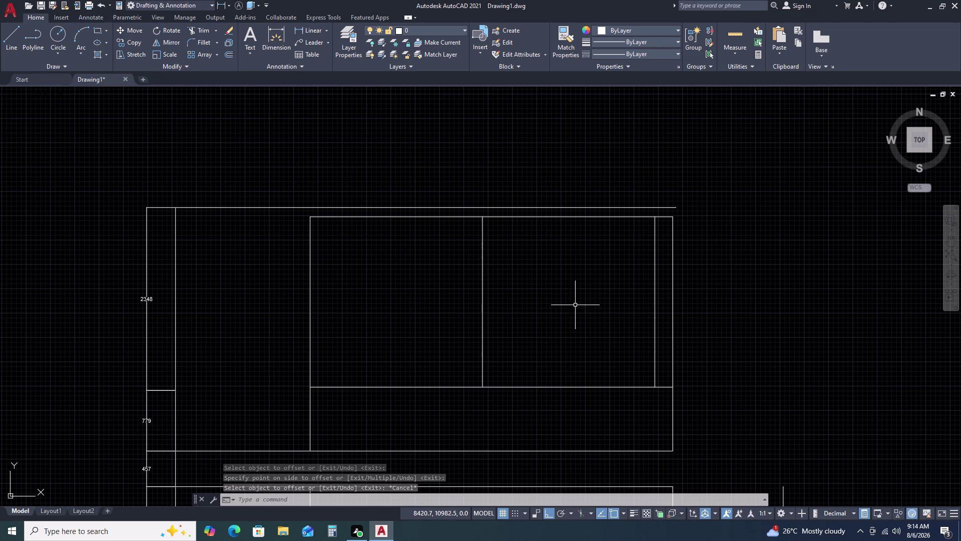
Offset the top edge downward and the middle divider leftward by 100.
text(O)
key(space)
text(1)
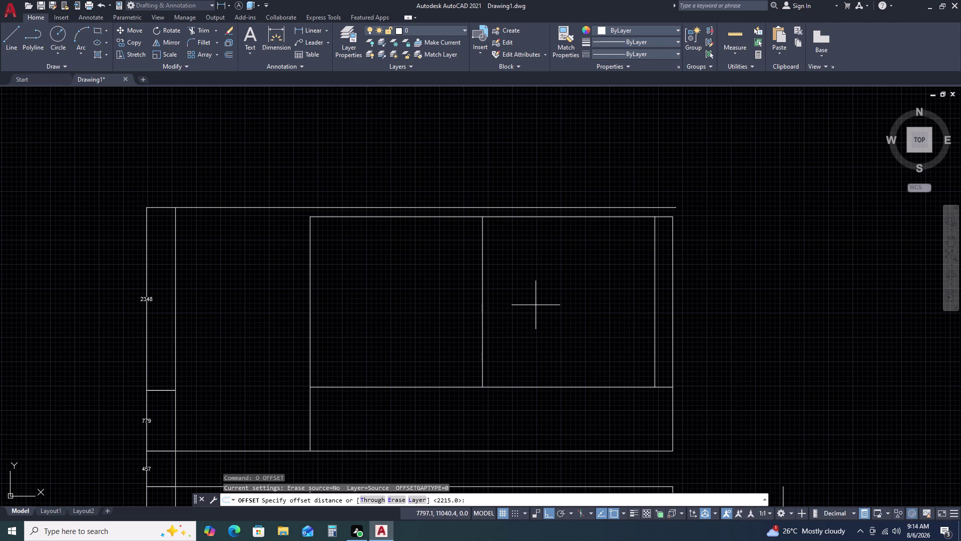
text(0)
key(0)
key(Return)
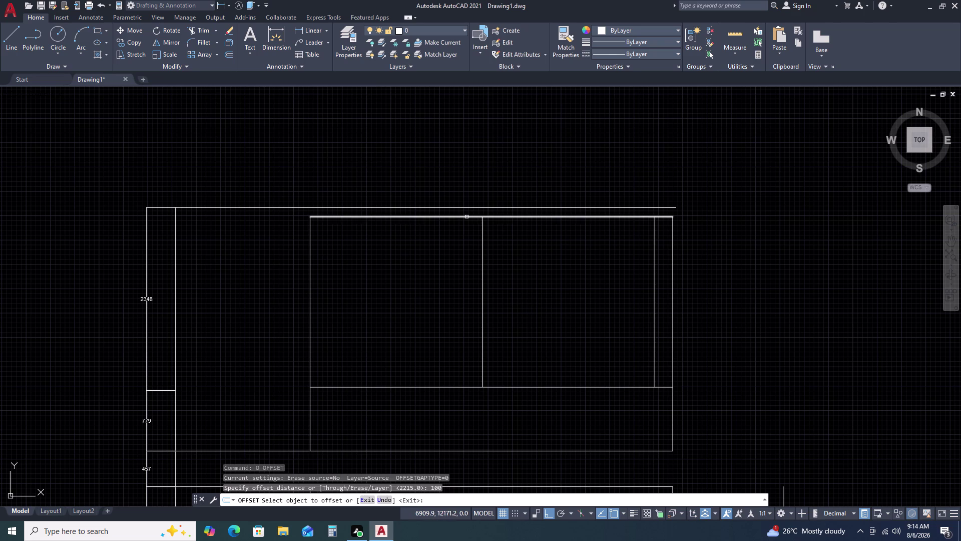
click(466, 218)
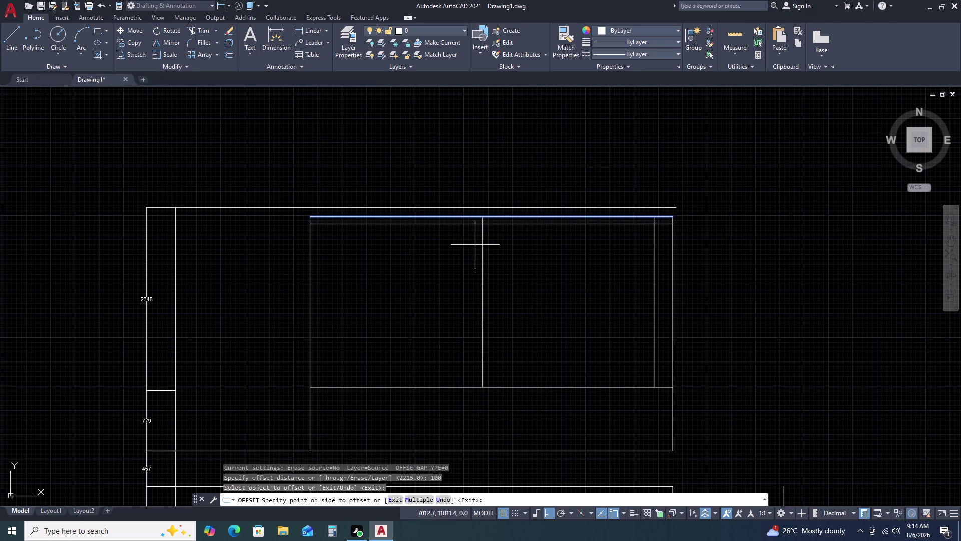
click(478, 260)
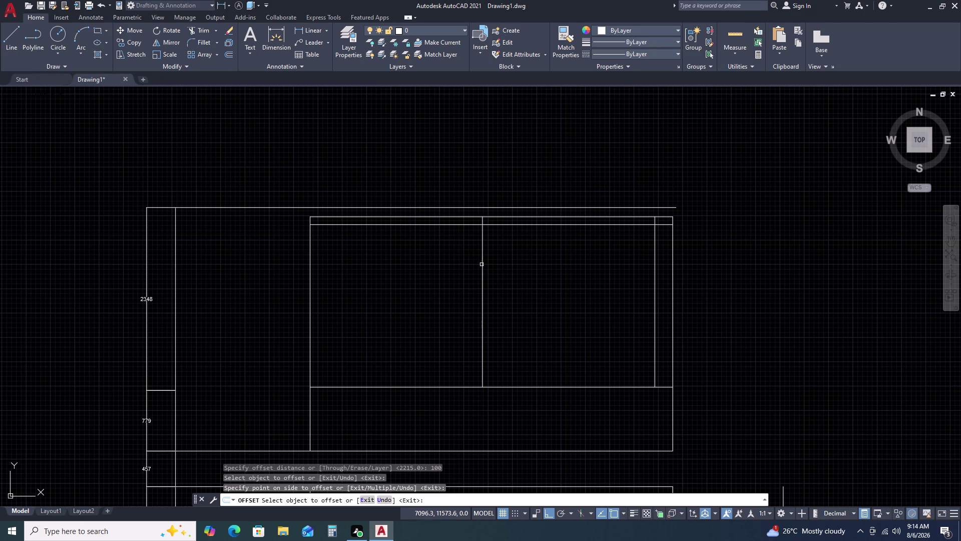
click(482, 265)
click(459, 268)
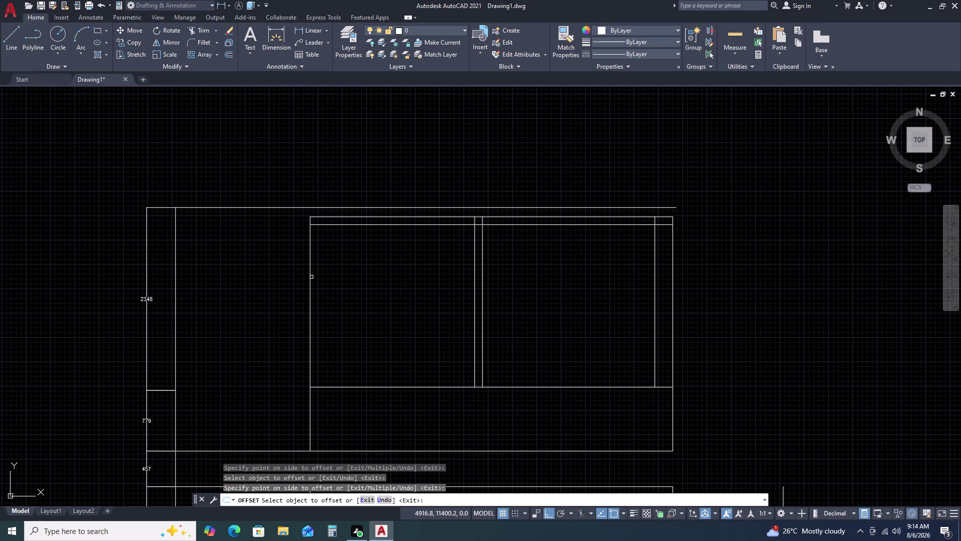
Offset the left edge and the right inner line inward by 100.
drag(311, 277, 321, 274)
click(356, 270)
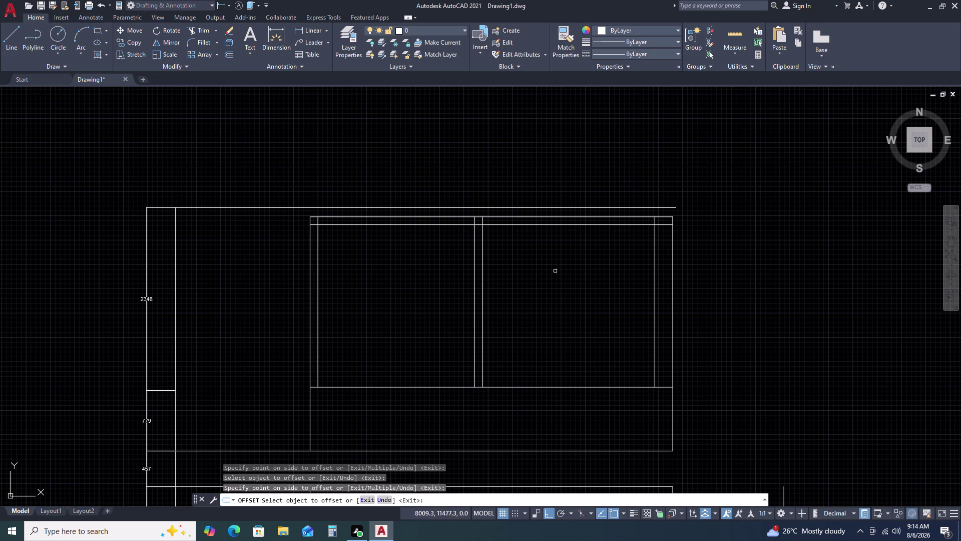
click(654, 271)
click(627, 274)
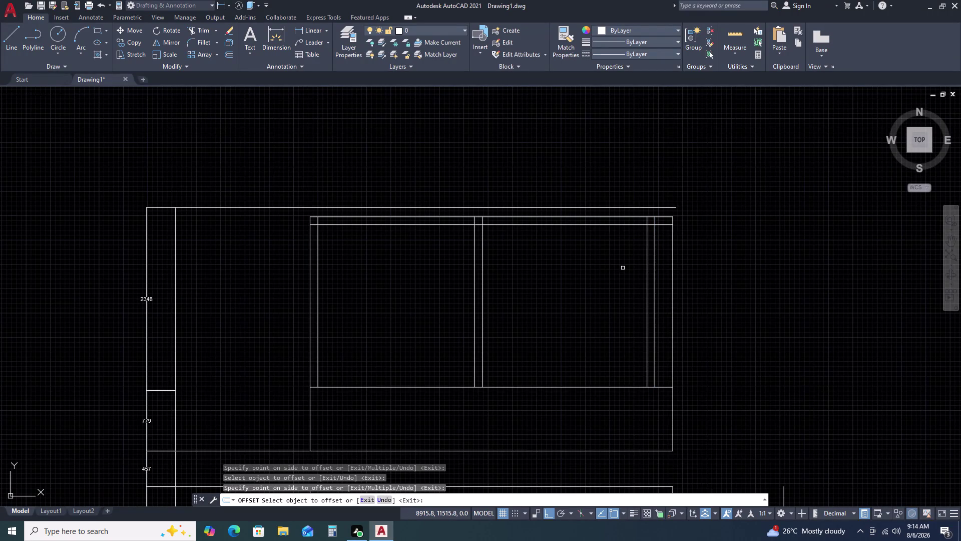
key(Escape)
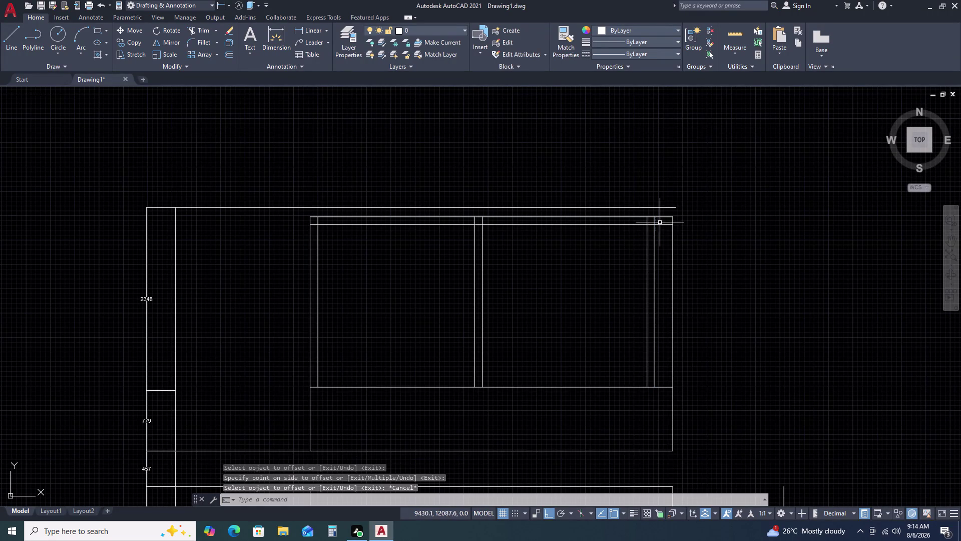
scroll(up, 3)
scroll(down, 3)
scroll(up, 3)
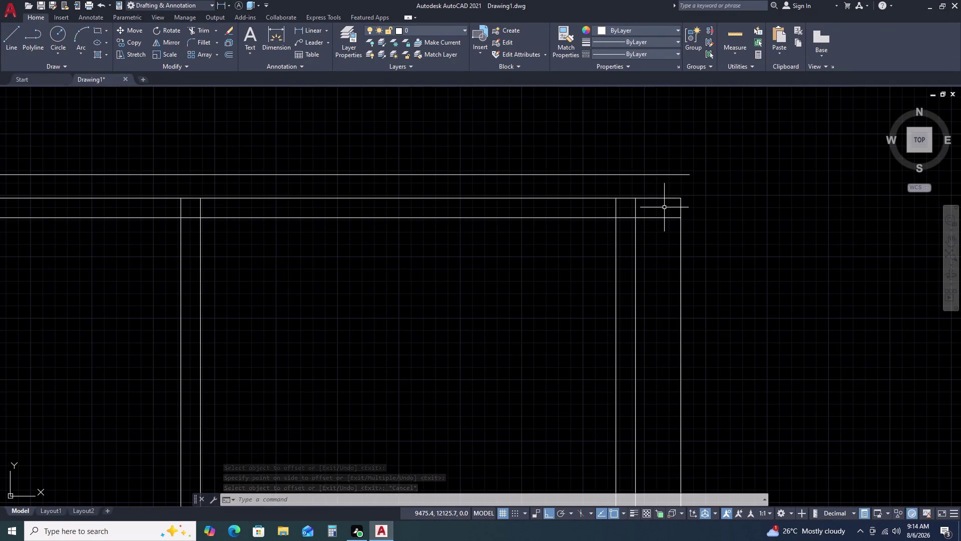
Fence-trim the top offset line's overhang at the right.
text(TR)
key(space)
click(650, 197)
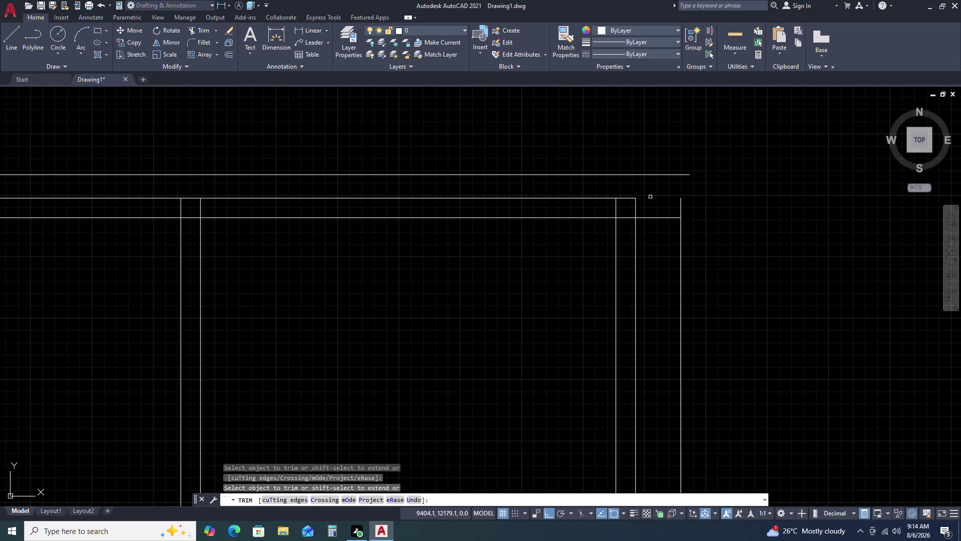
click(652, 220)
click(654, 229)
click(655, 208)
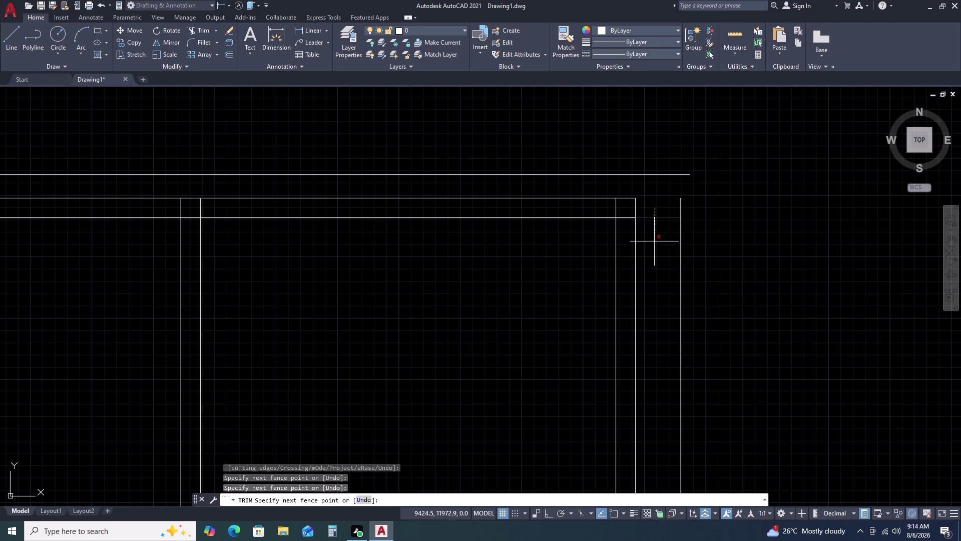
click(656, 253)
scroll(down, 3)
key(Escape)
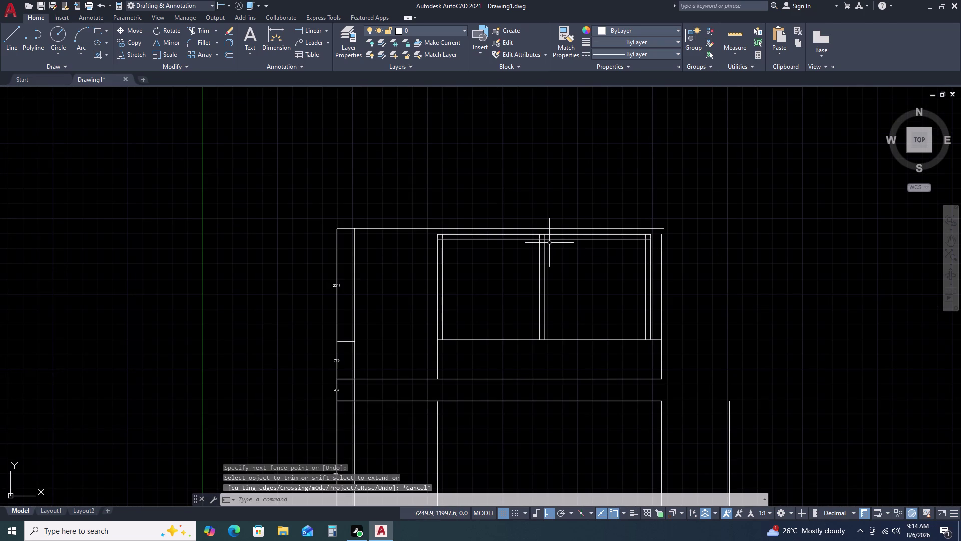
key(space)
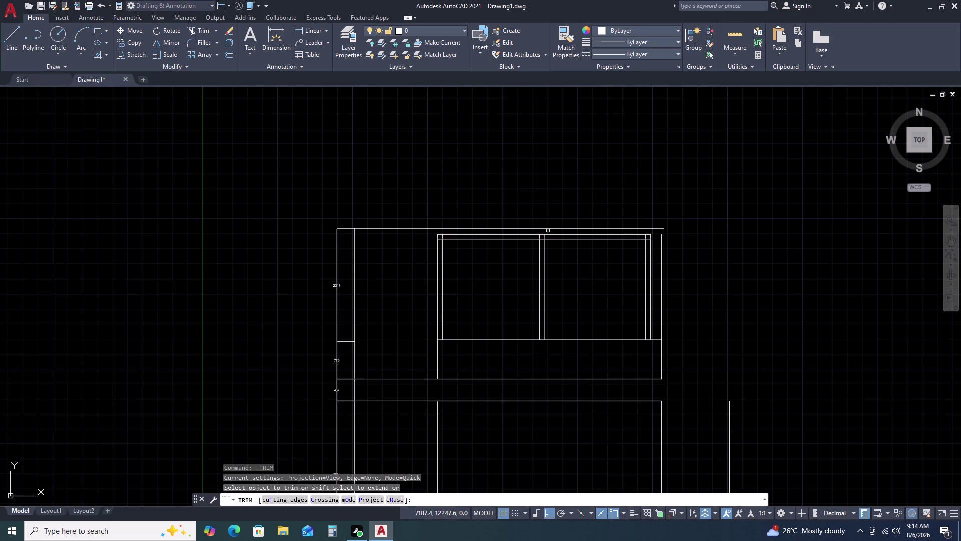
scroll(up, 3)
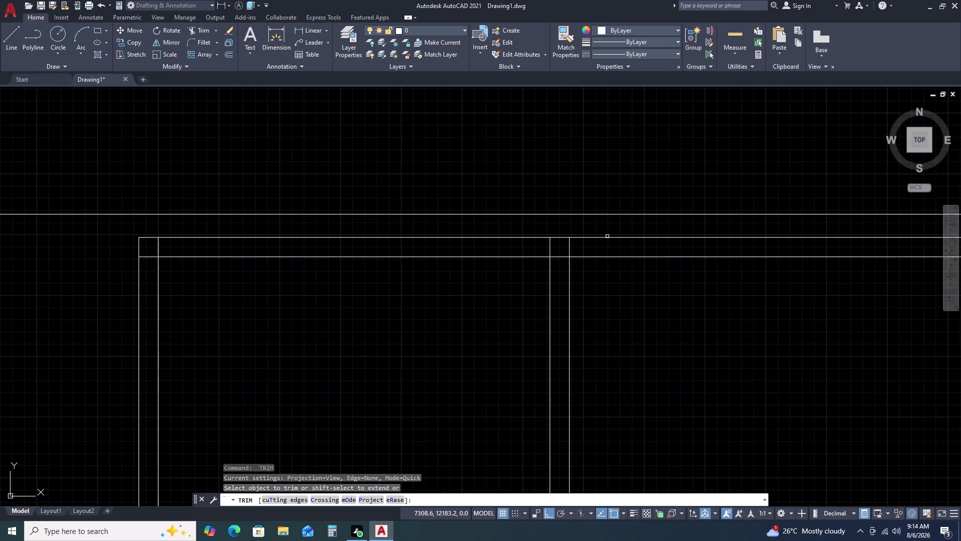
key(Escape)
key(space)
key(Escape)
Offset the middle divider 100 to the right.
click(570, 312)
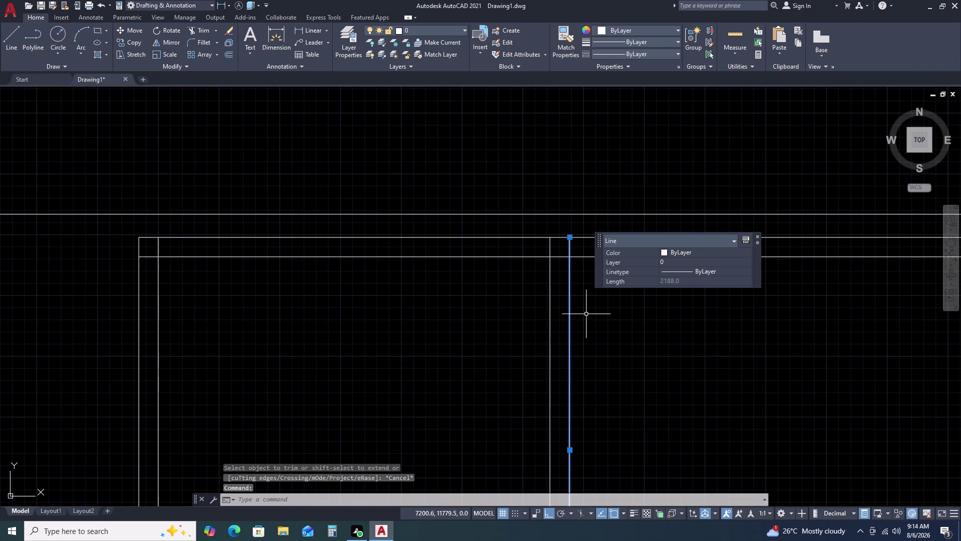
text(O)
key(space)
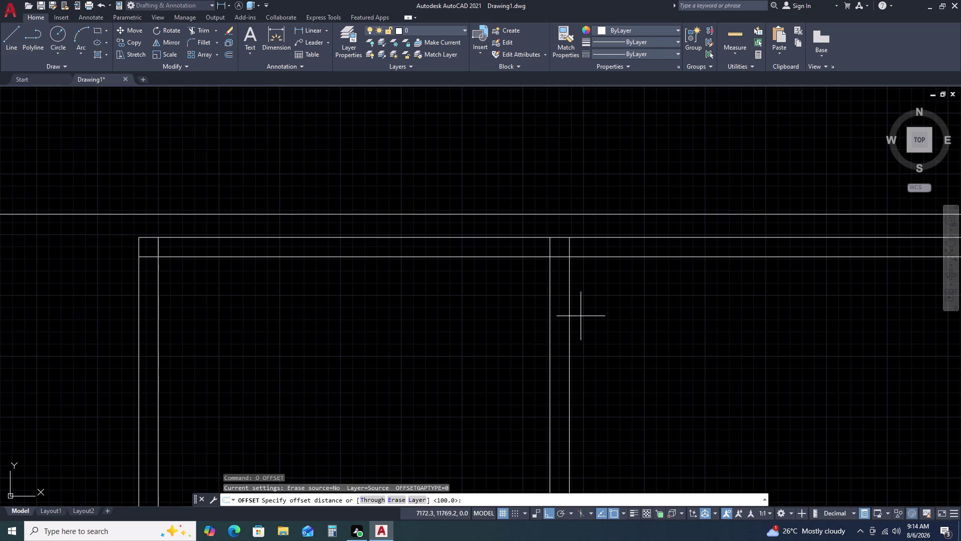
key(space)
click(623, 326)
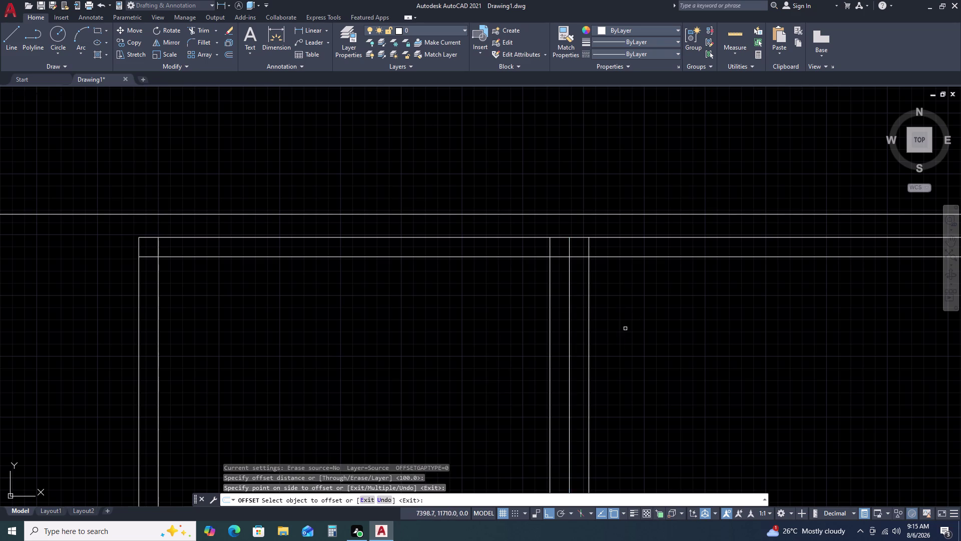
key(Escape)
scroll(down, 3)
middle_drag(666, 388, 586, 352)
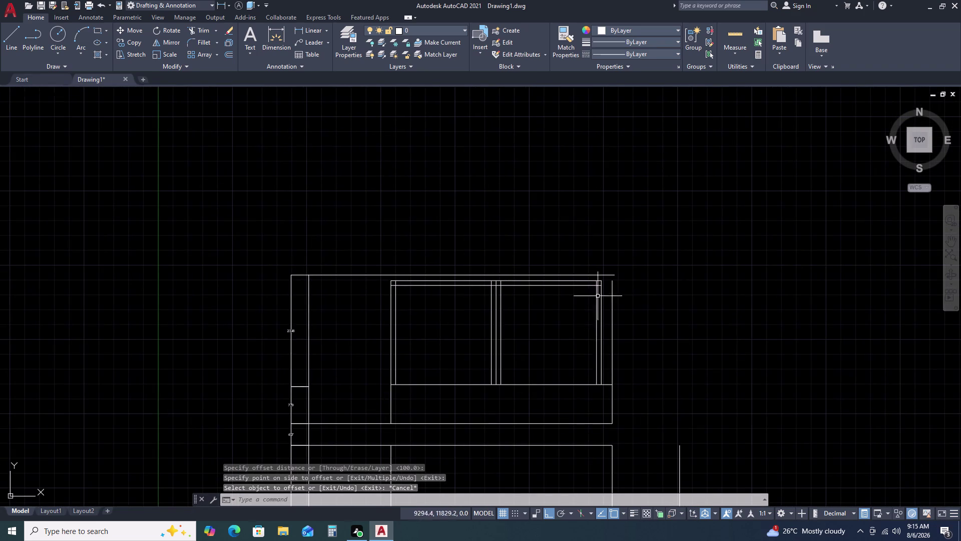
click(302, 26)
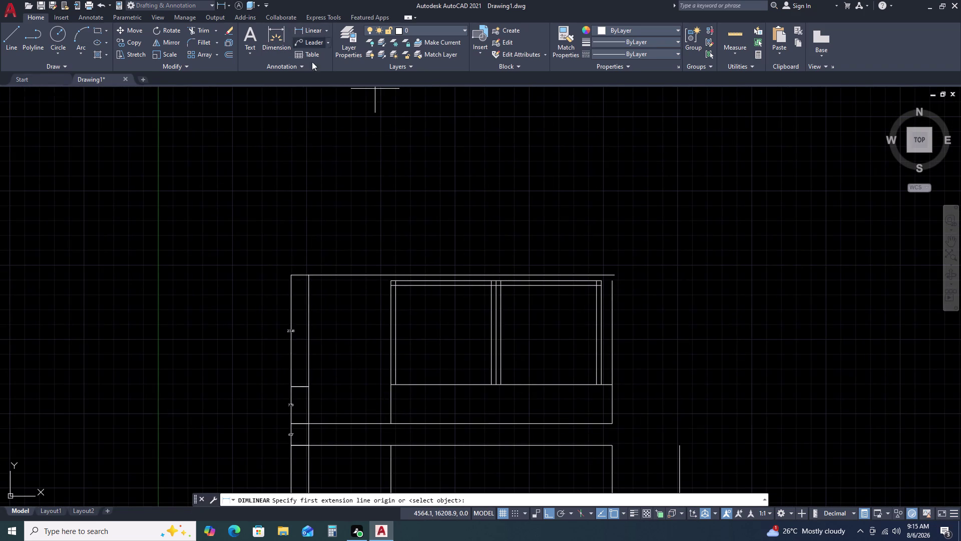
Dimension the left bay at 2215, redoing a mistaken 2115 first attempt.
scroll(up, 3)
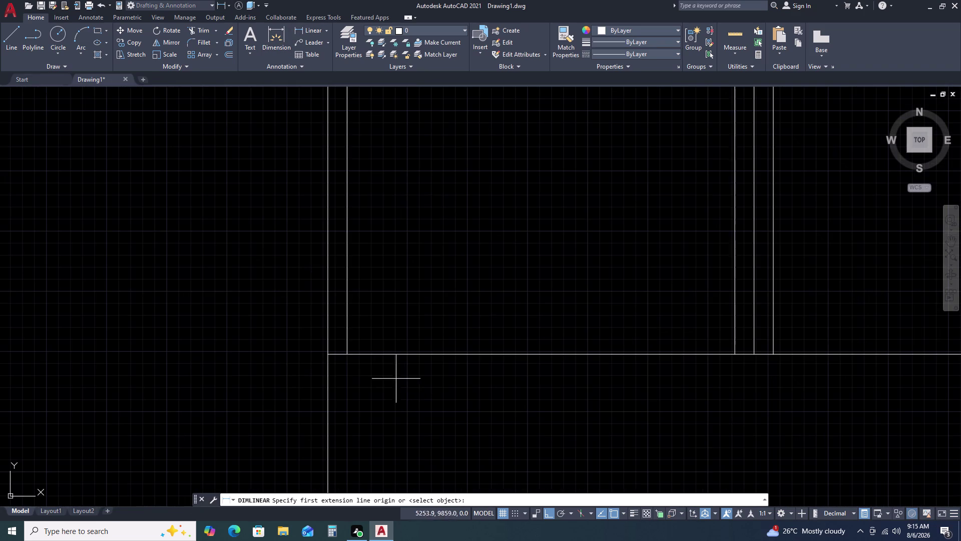
click(345, 351)
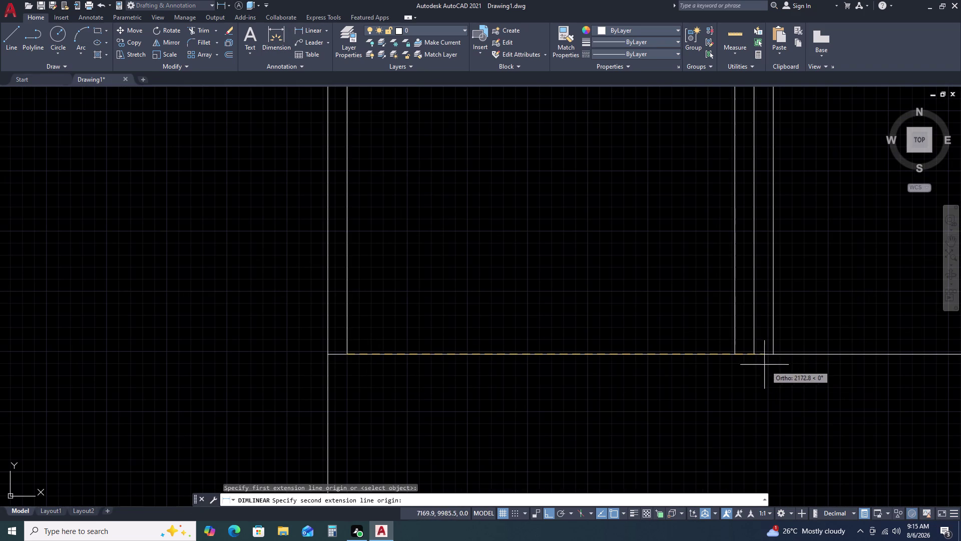
click(757, 351)
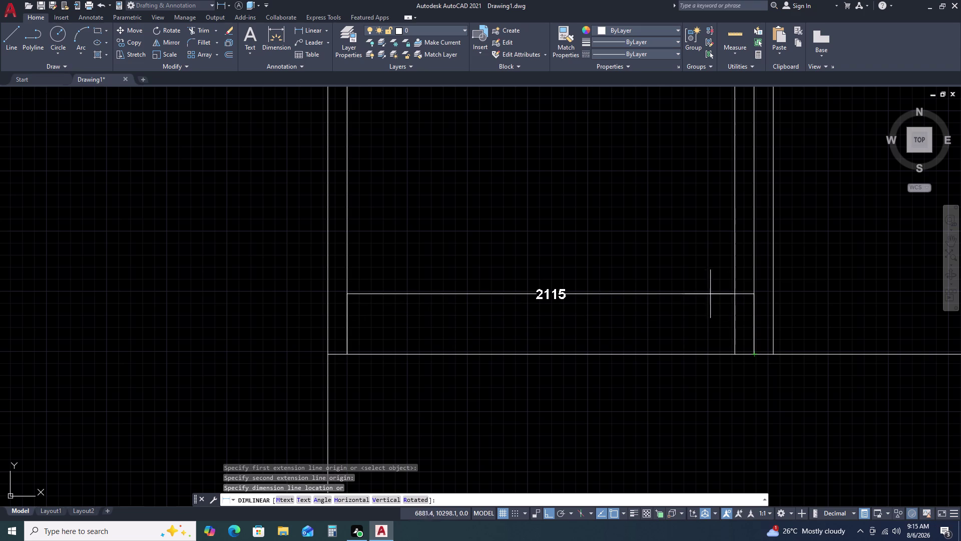
key(space)
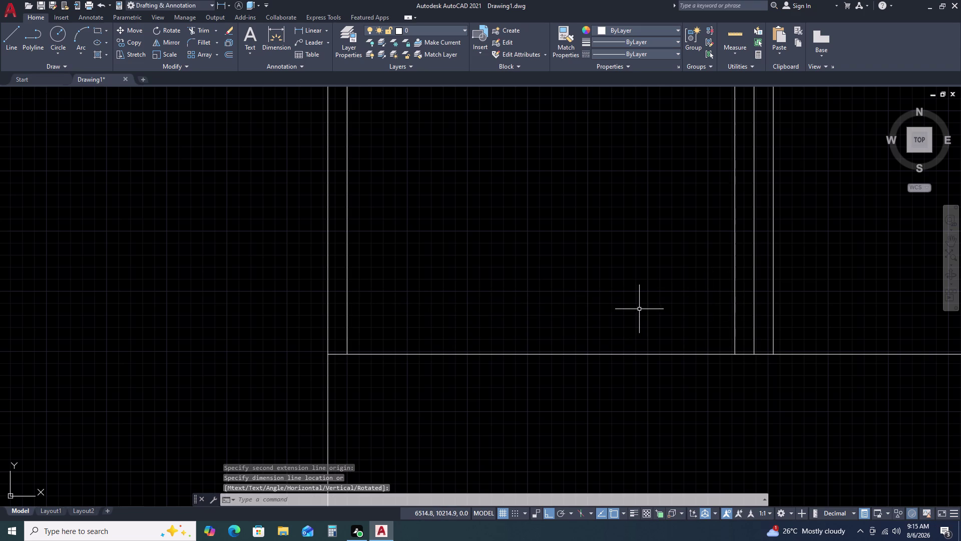
key(space)
click(330, 353)
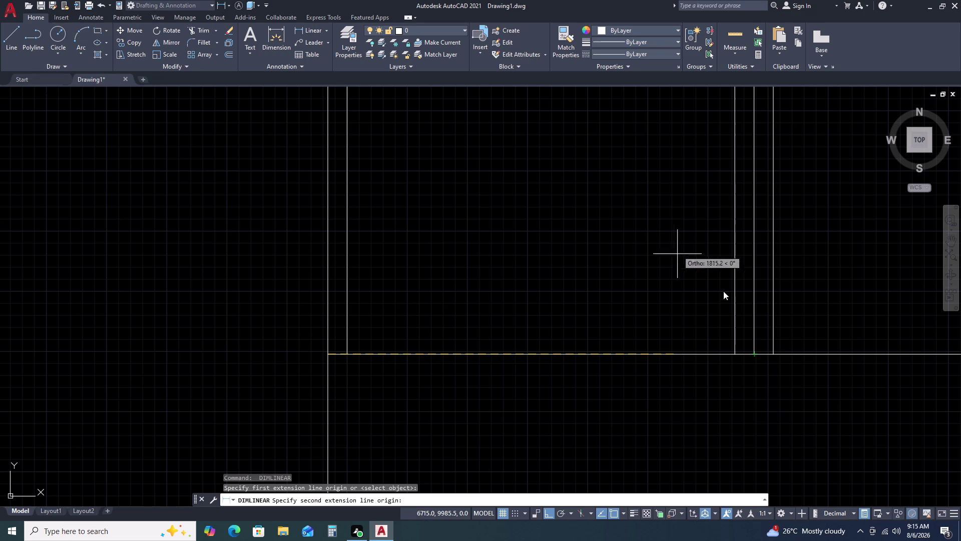
click(756, 356)
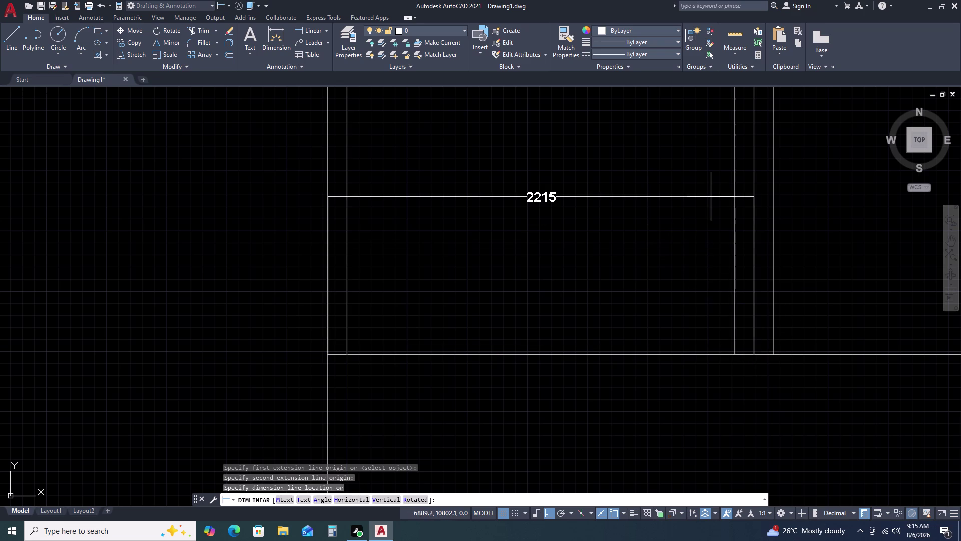
click(678, 201)
Dimension the right bay from divider to right edge at 2215.
middle_drag(722, 246, 272, 246)
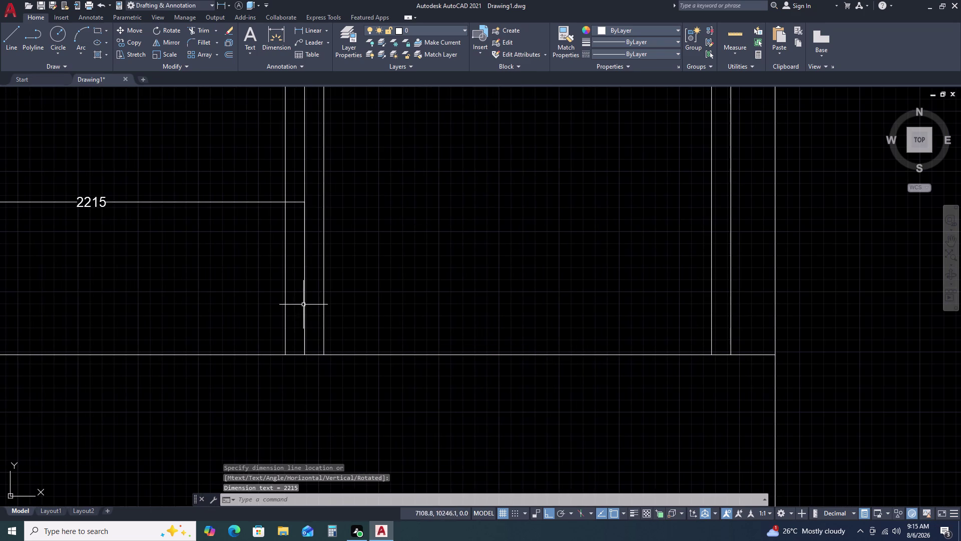
key(space)
click(304, 352)
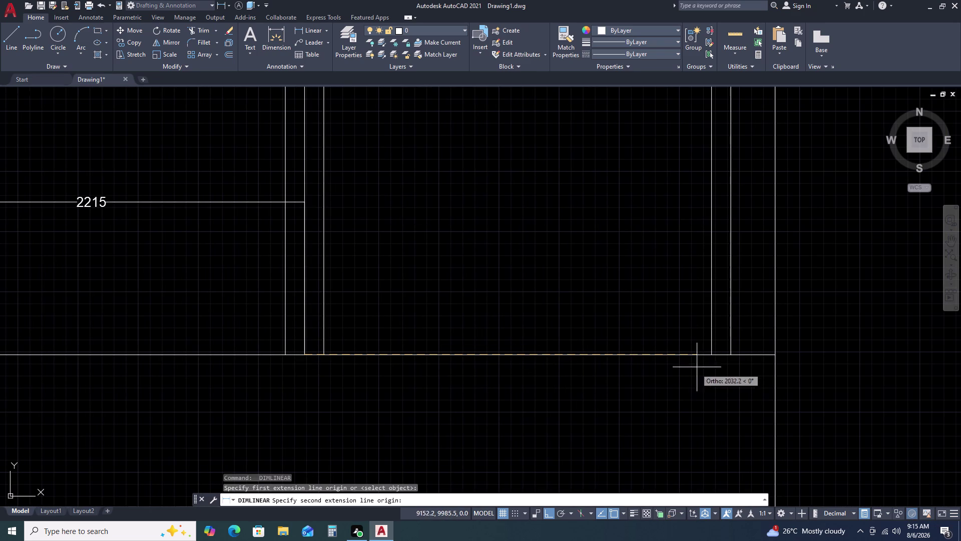
click(731, 354)
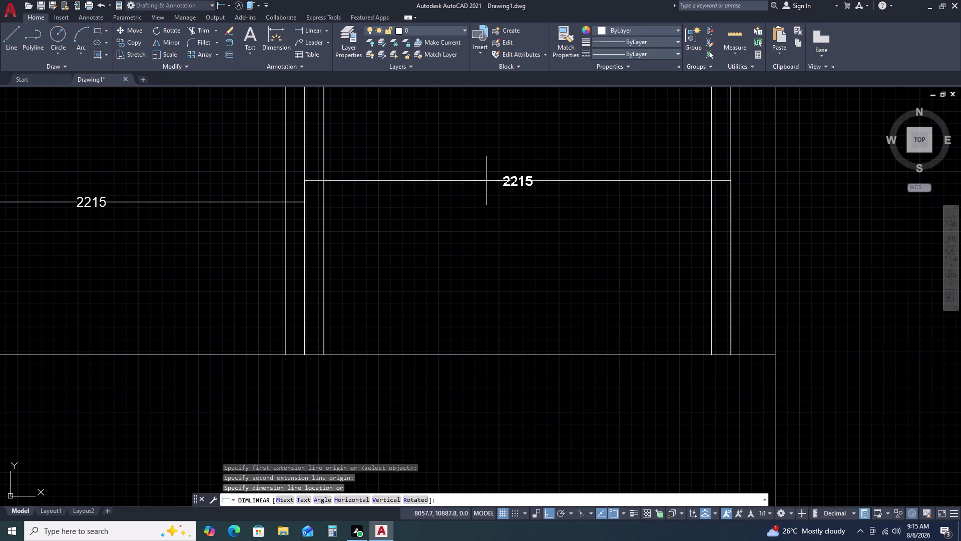
click(302, 202)
Start the TRIM command with the TR alias.
scroll(down, 3)
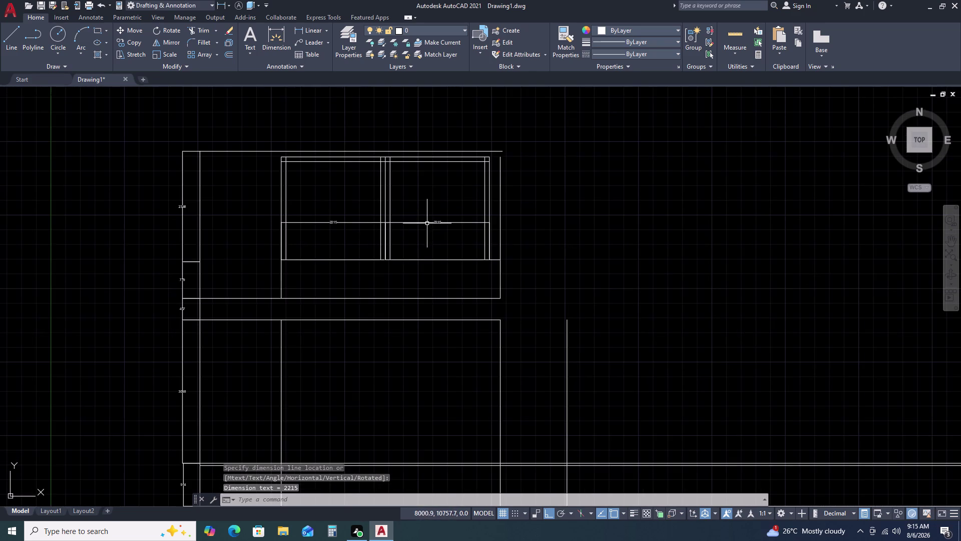
text(T)
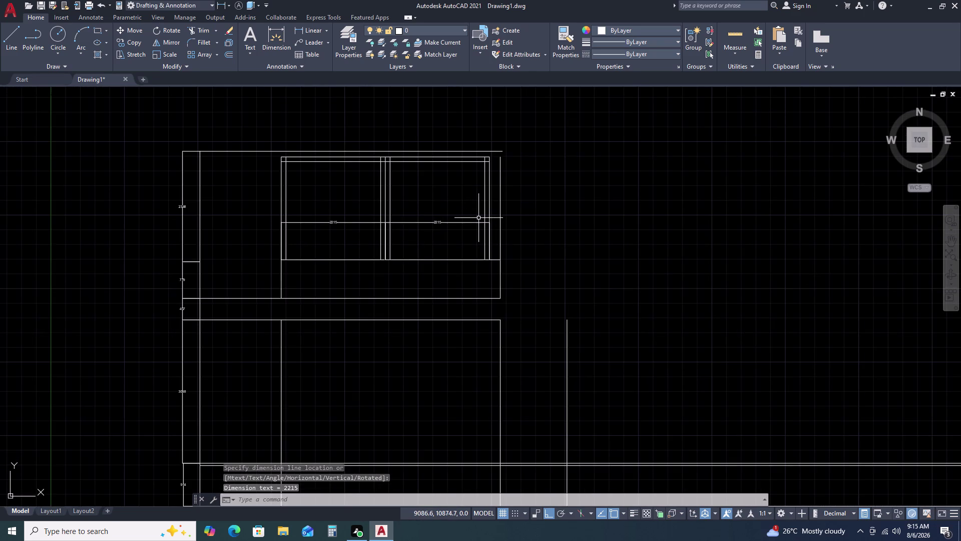
text(R)
key(space)
Fence-trim the line pieces between the verticals near the room corners.
scroll(up, 3)
scroll(up, 3)
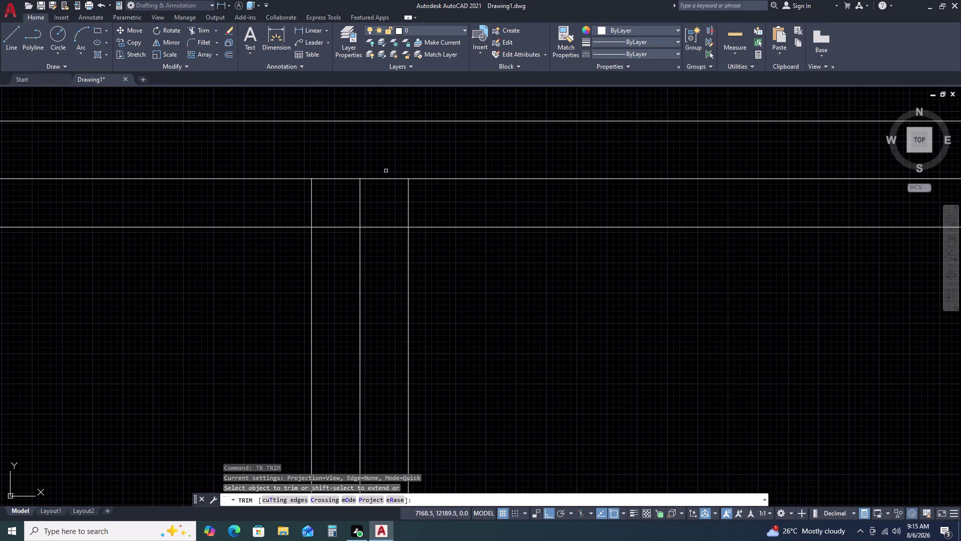
click(425, 191)
click(378, 238)
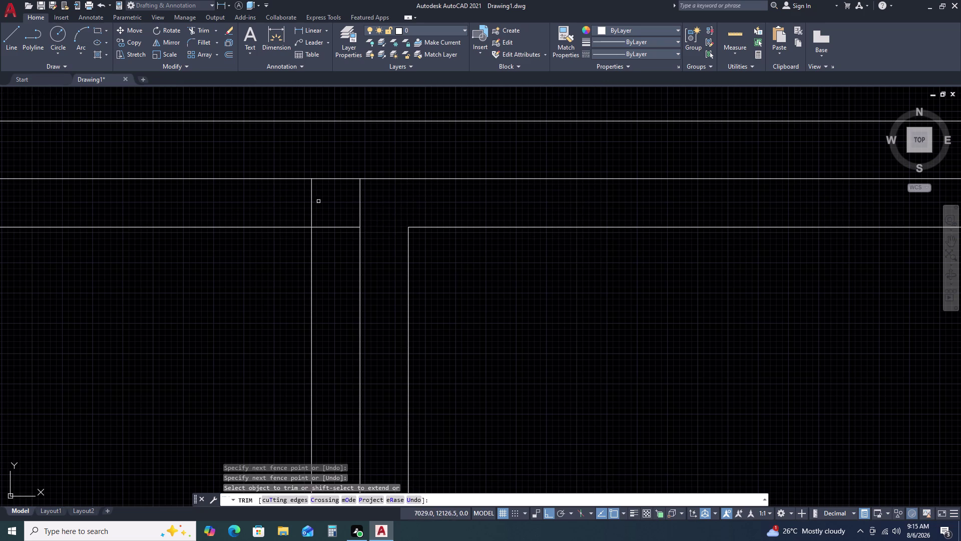
click(300, 200)
scroll(down, 3)
scroll(up, 3)
scroll(down, 3)
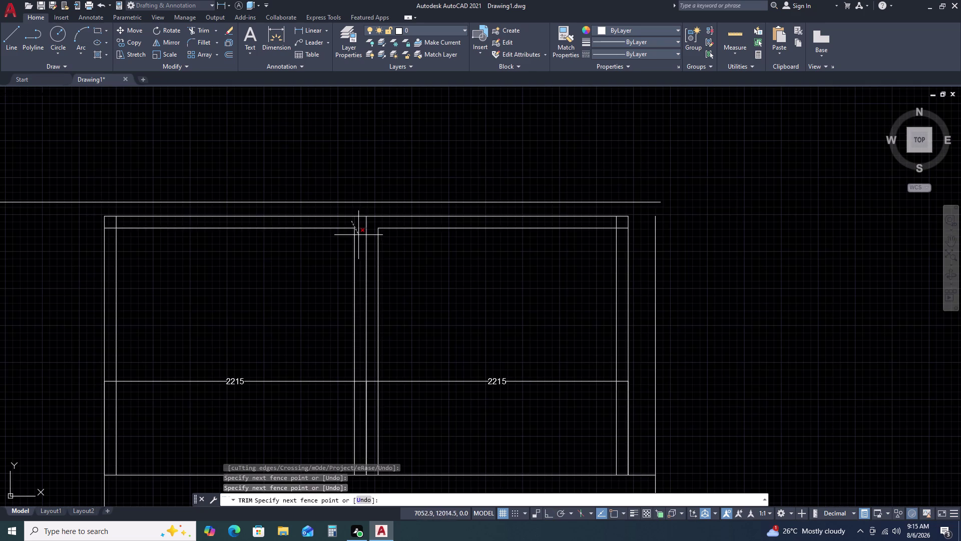
scroll(up, 3)
click(361, 218)
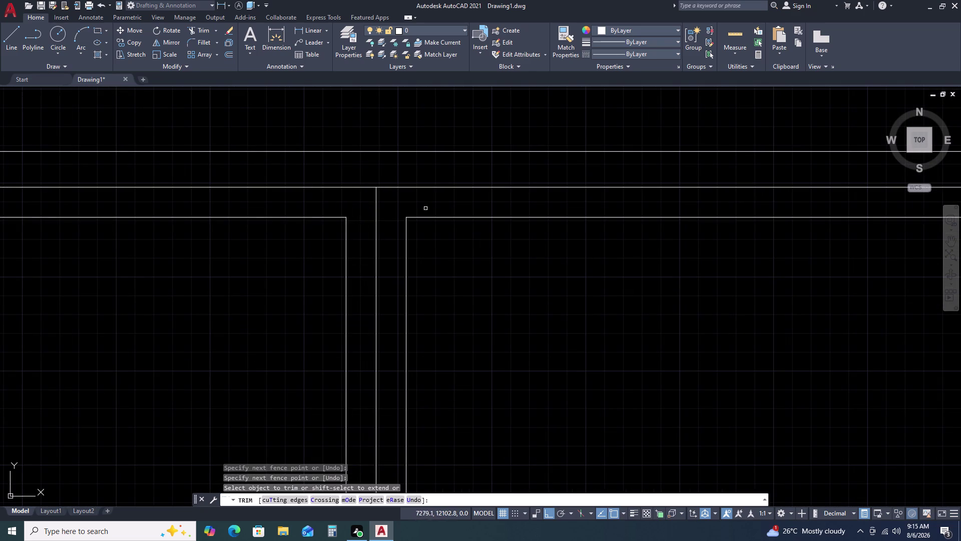
scroll(down, 3)
scroll(up, 3)
click(599, 151)
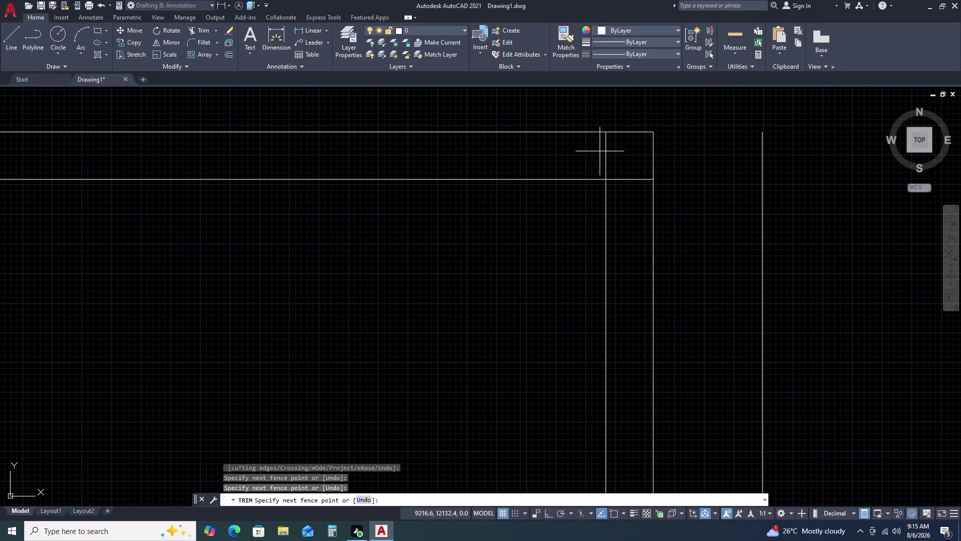
Fence-trim the remaining excess top lines, then end the trim.
click(636, 187)
scroll(up, 3)
scroll(down, 3)
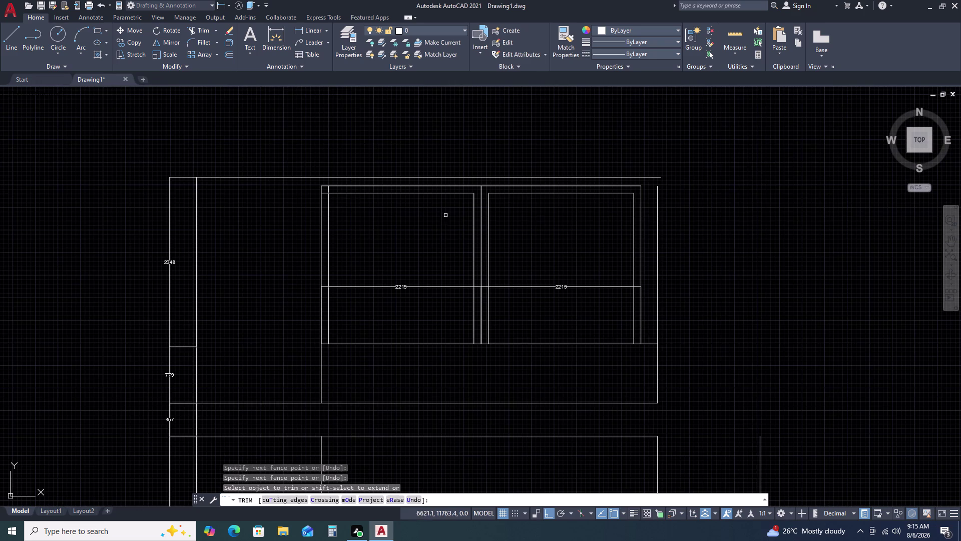
scroll(up, 3)
scroll(down, 3)
scroll(up, 3)
scroll(up, 3)
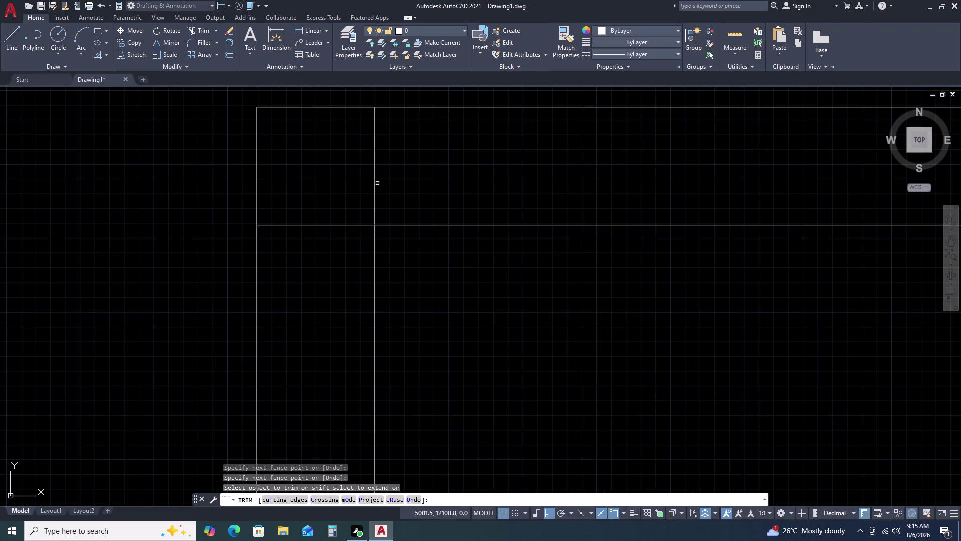
click(422, 154)
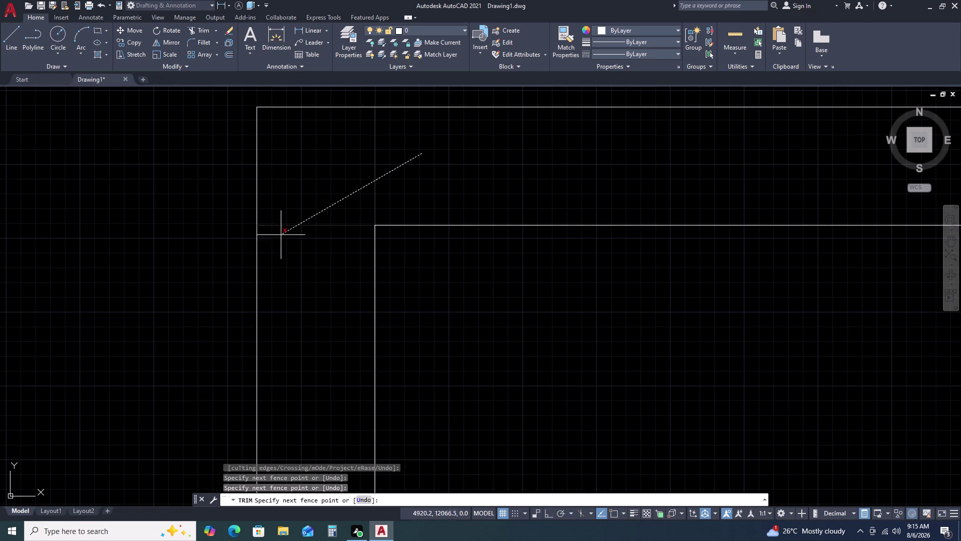
click(282, 242)
scroll(down, 3)
scroll(up, 3)
scroll(down, 3)
scroll(down, 3)
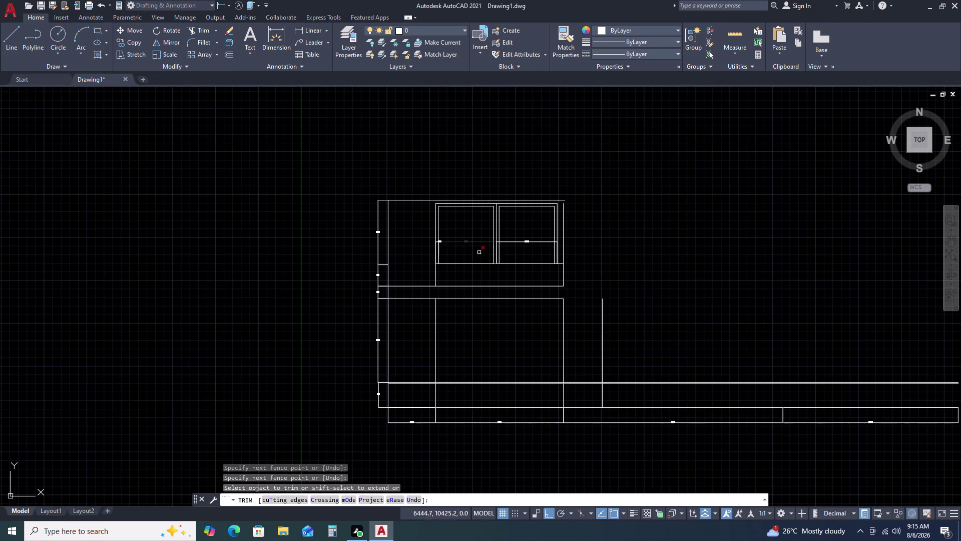
scroll(up, 3)
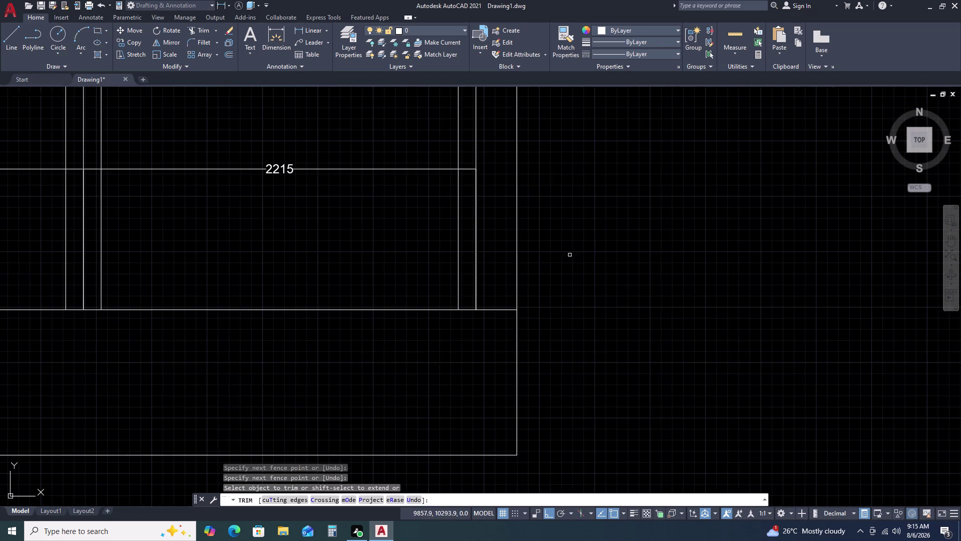
scroll(down, 3)
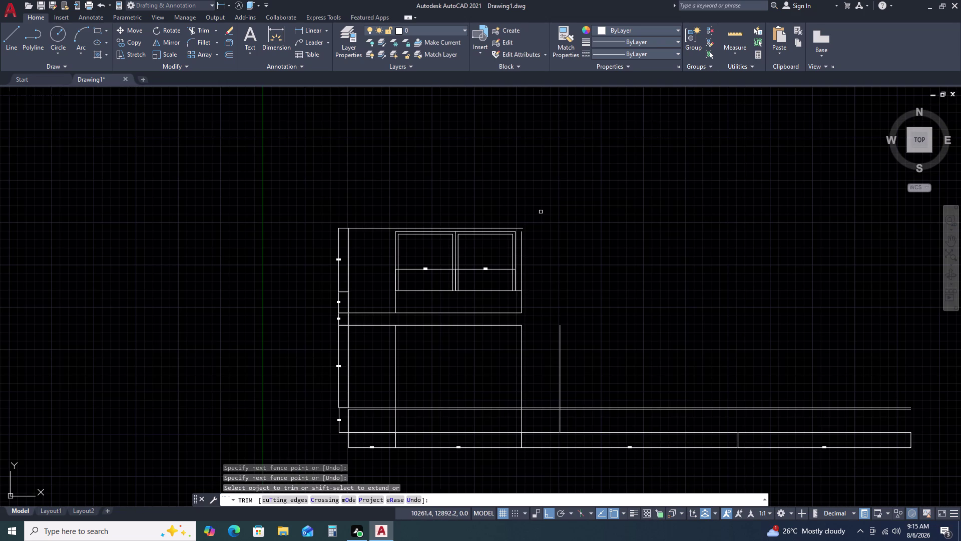
key(Escape)
Try grip-stretching the top room's right vertical line, then cancel, leaving it unchanged.
click(524, 241)
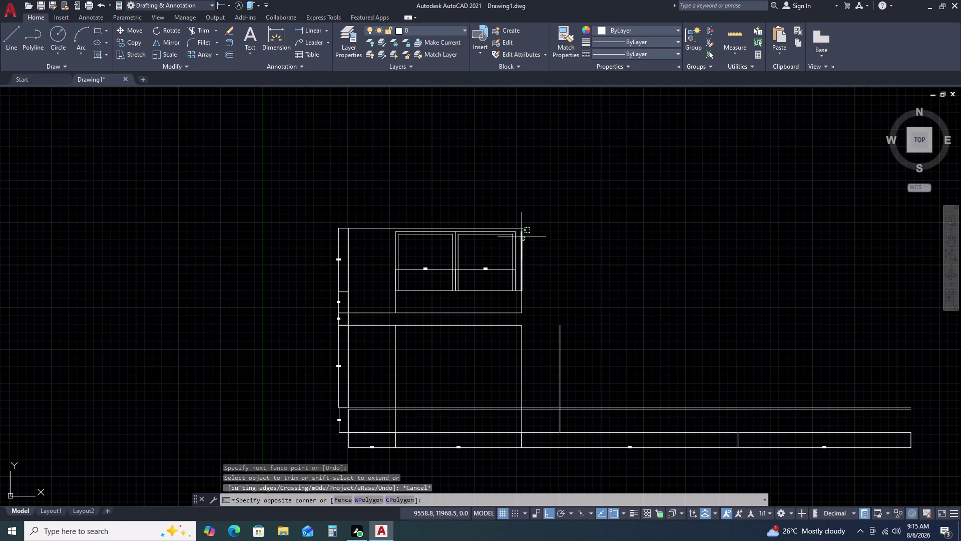
scroll(up, 3)
click(519, 226)
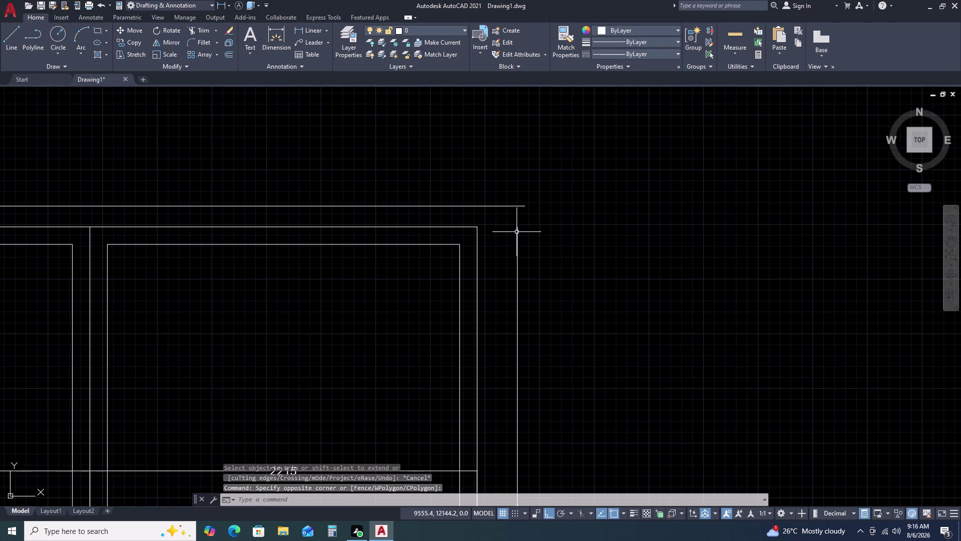
click(519, 232)
click(514, 227)
click(516, 228)
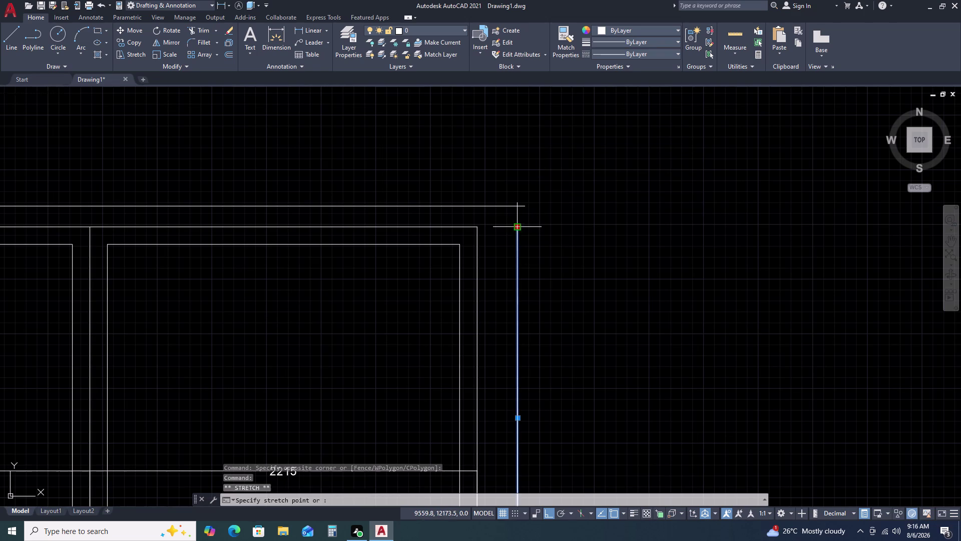
click(517, 209)
key(Escape)
scroll(down, 3)
middle_drag(546, 284, 498, 245)
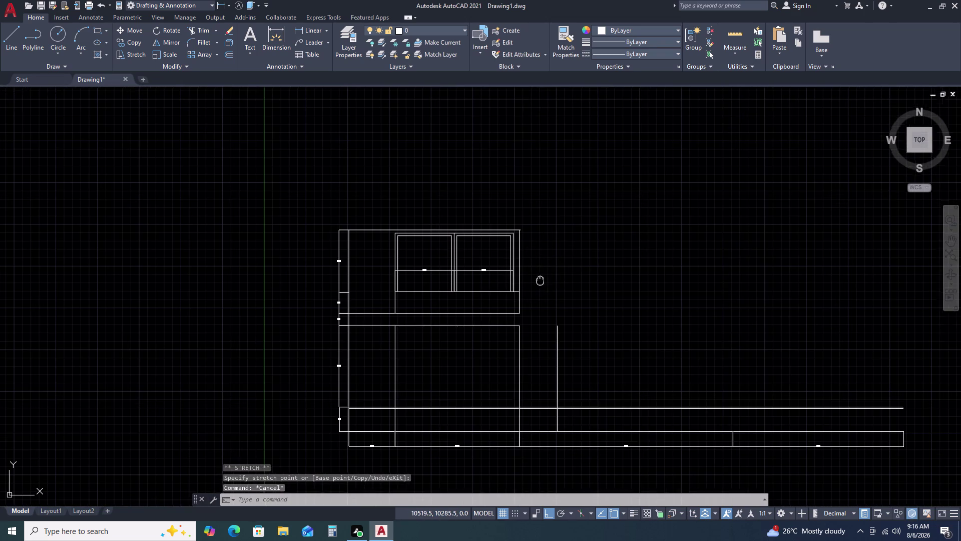
middle_click(487, 226)
Trim the stub off the top-right corner with TR.
scroll(down, 3)
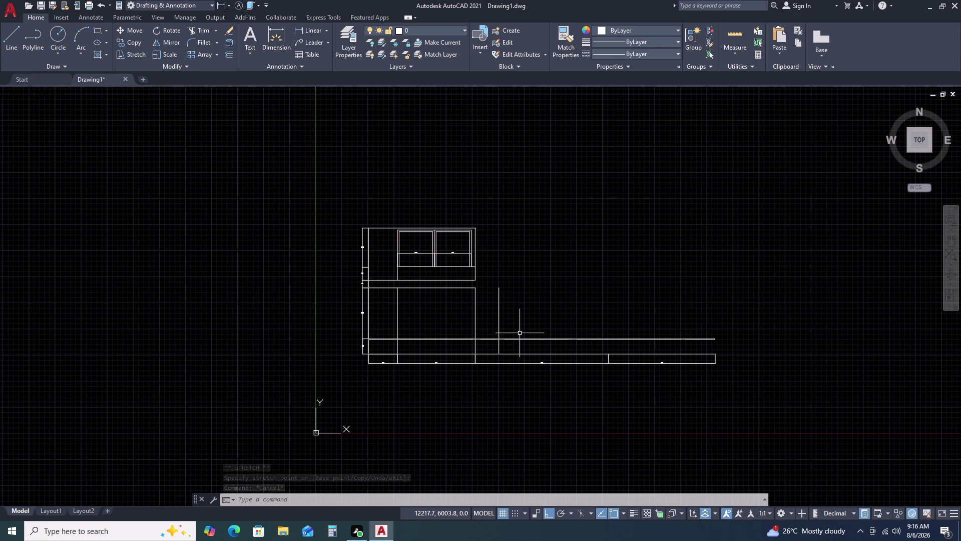
scroll(up, 3)
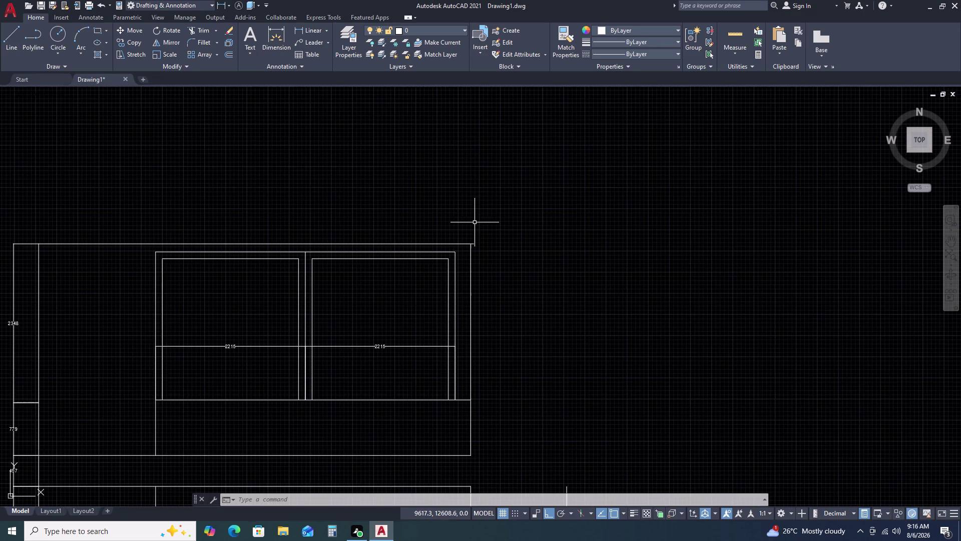
scroll(up, 3)
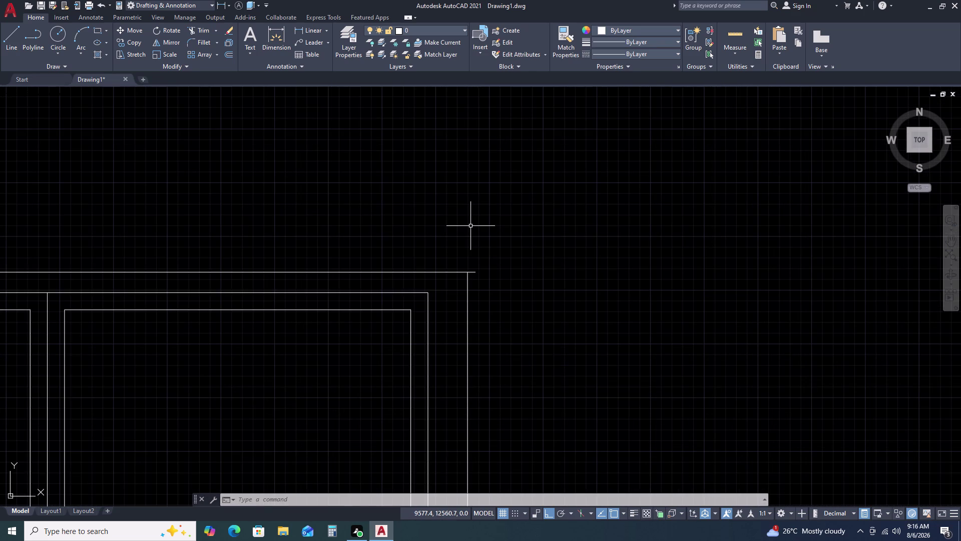
text(TR)
key(space)
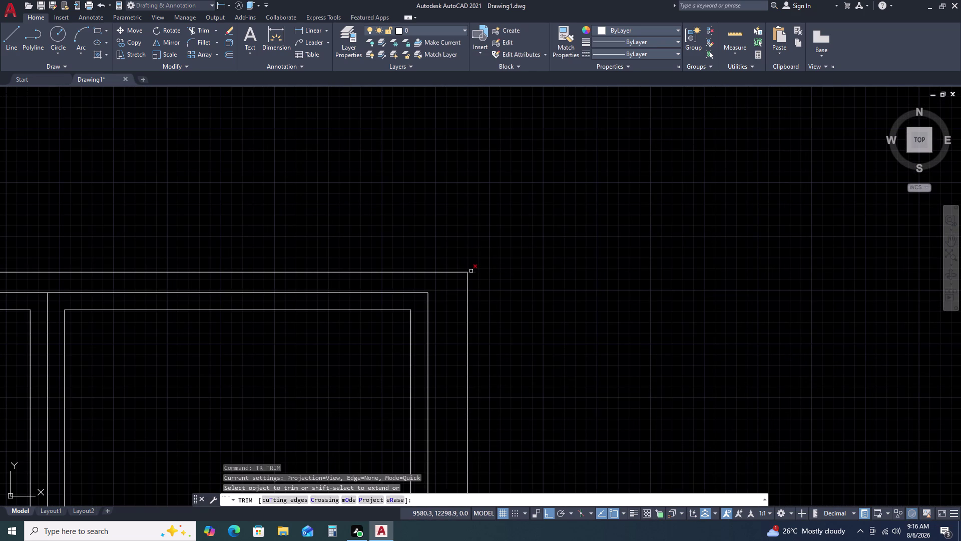
click(471, 271)
key(Escape)
Grip-stretch the top horizontal line's right end far to the right.
scroll(down, 3)
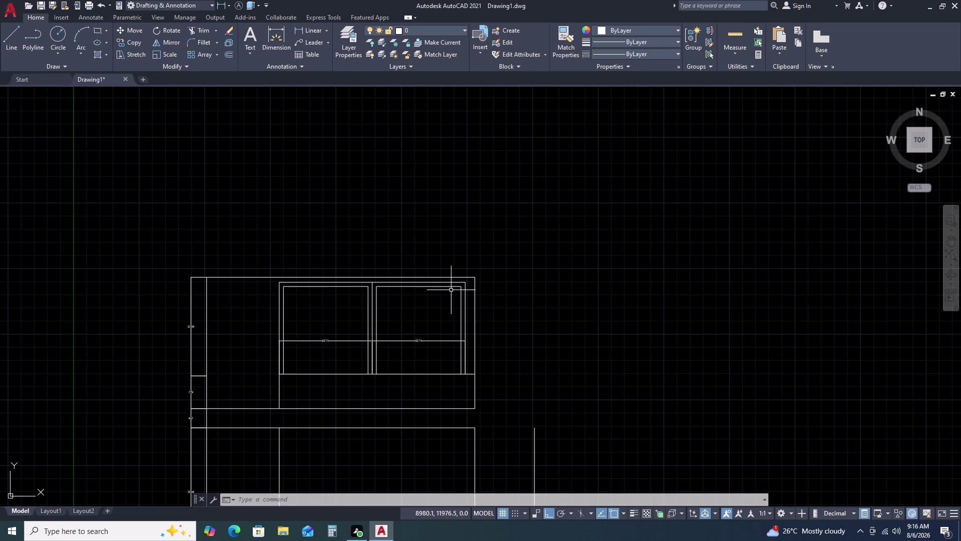
scroll(up, 3)
click(472, 277)
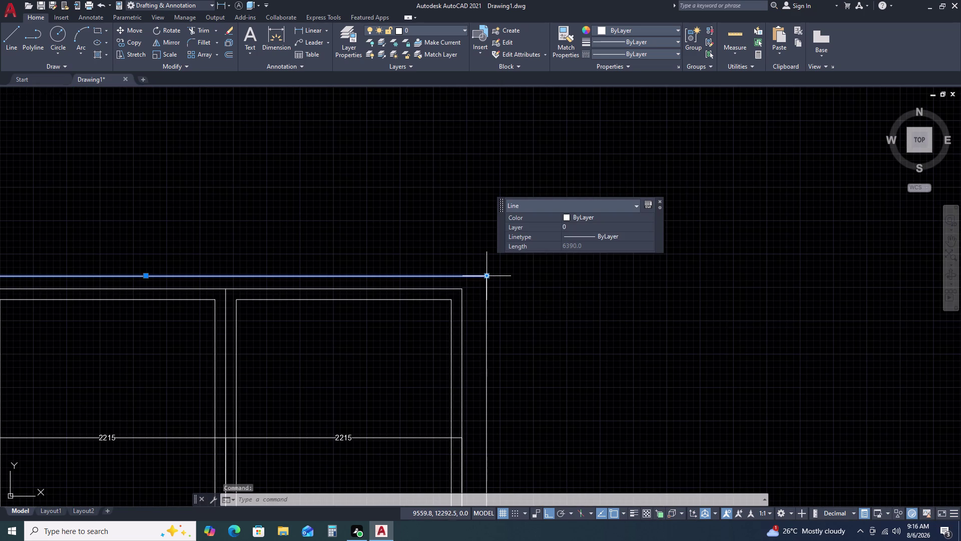
click(484, 275)
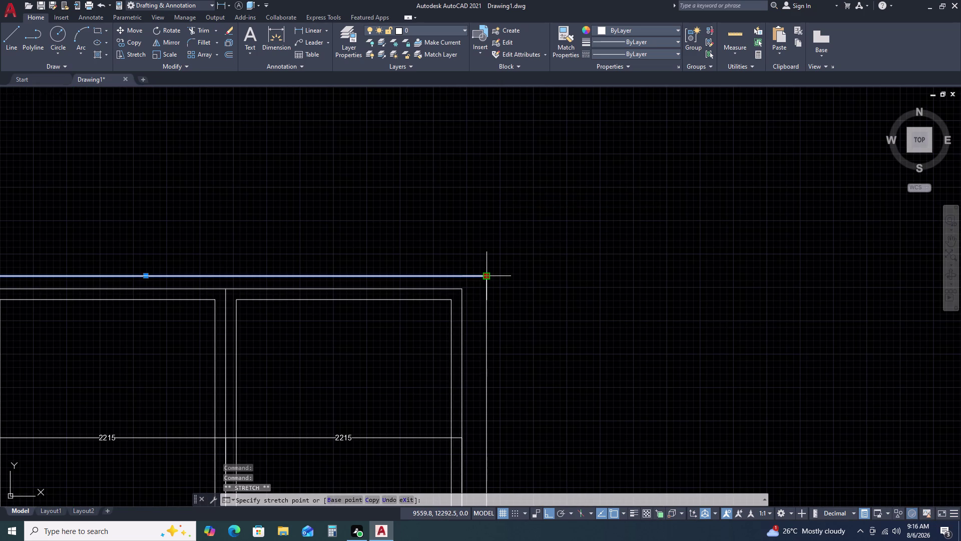
scroll(down, 3)
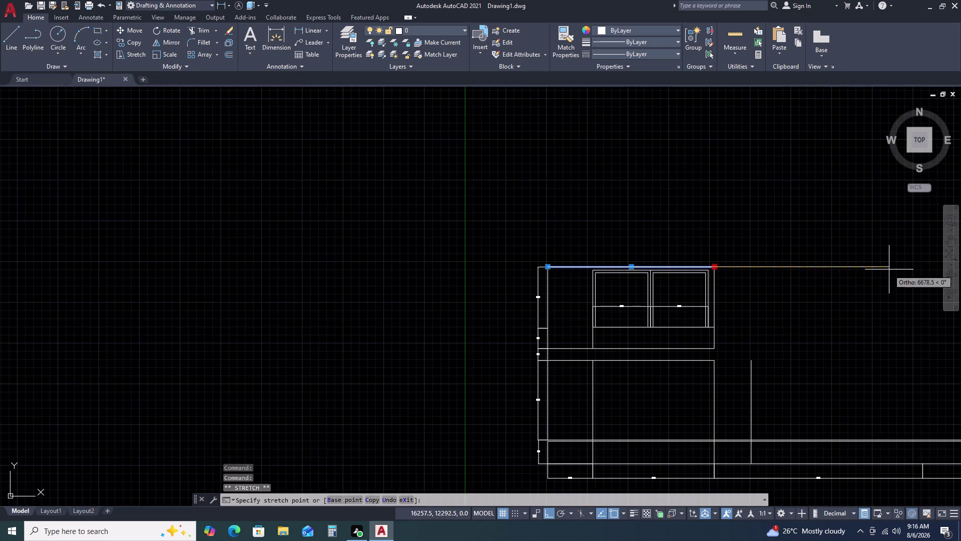
middle_drag(889, 270, 424, 272)
click(597, 271)
key(Escape)
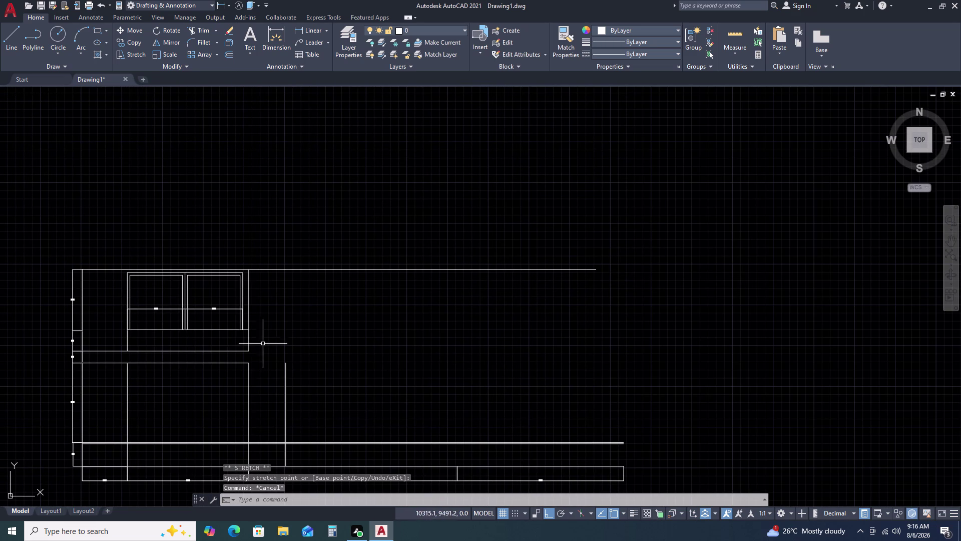
Extend the short vertical line up to the top horizontal line.
click(288, 366)
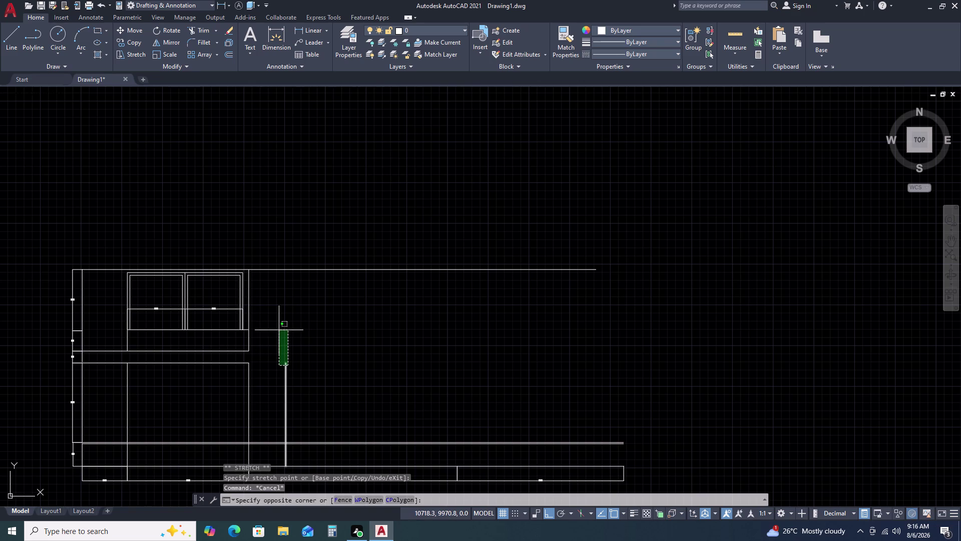
key(e)
text(X)
key(space)
click(287, 366)
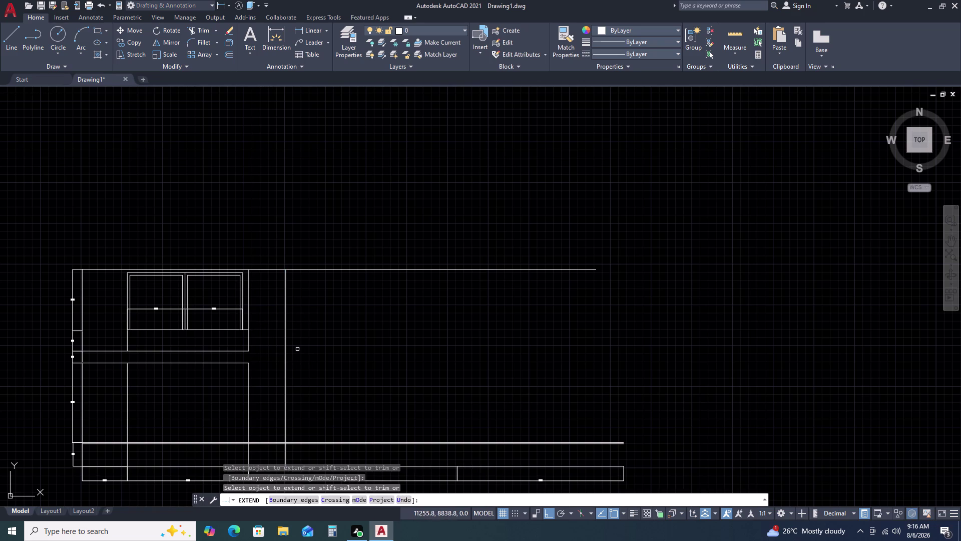
key(Escape)
scroll(down, 3)
scroll(down, 3)
scroll(up, 3)
middle_click(393, 281)
middle_drag(418, 263, 442, 242)
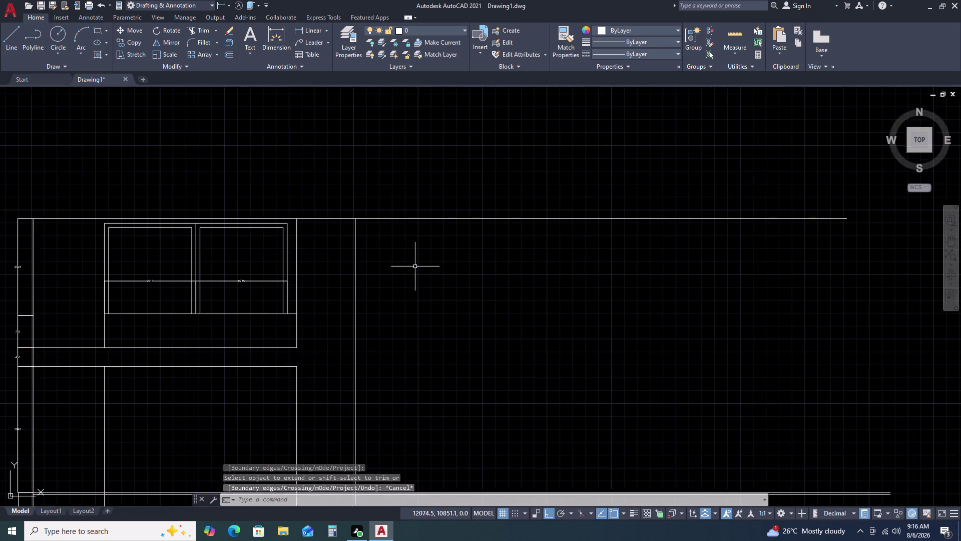
middle_drag(442, 243, 447, 236)
middle_click(447, 236)
middle_click(450, 234)
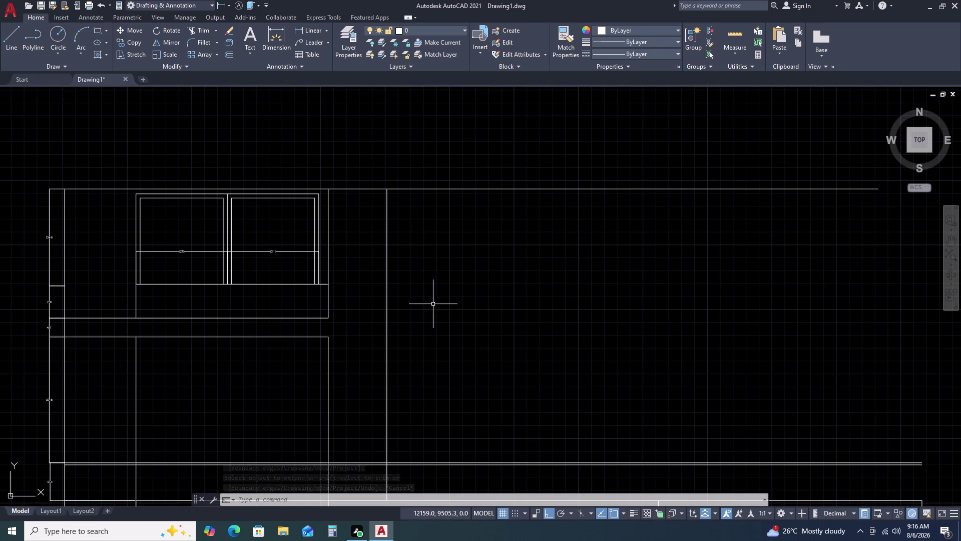
click(392, 333)
click(383, 336)
text(O)
key(space)
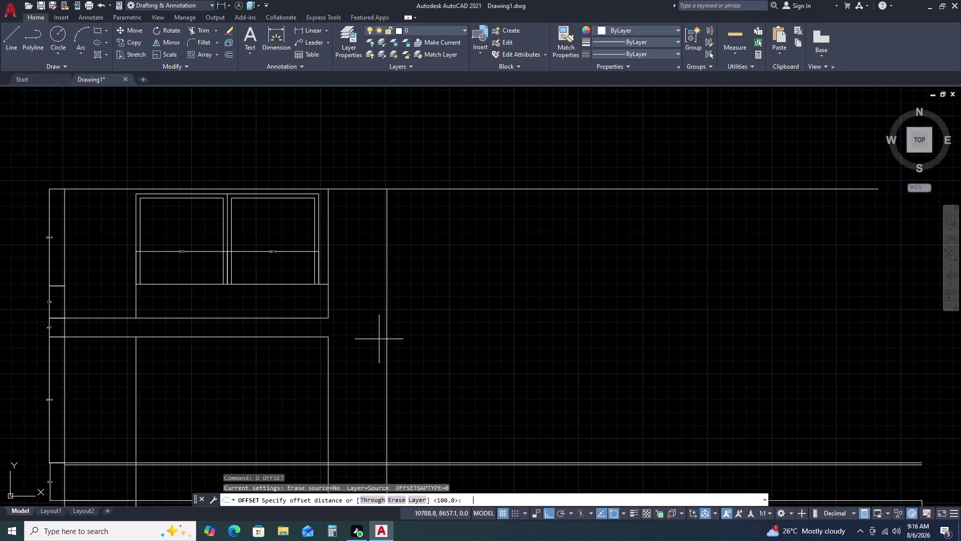
text(1420)
key(Return)
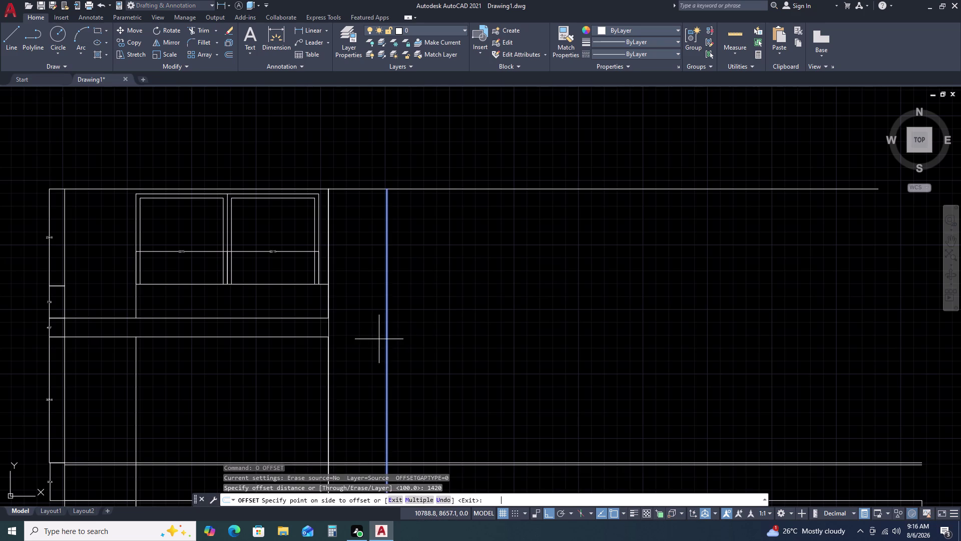
click(638, 336)
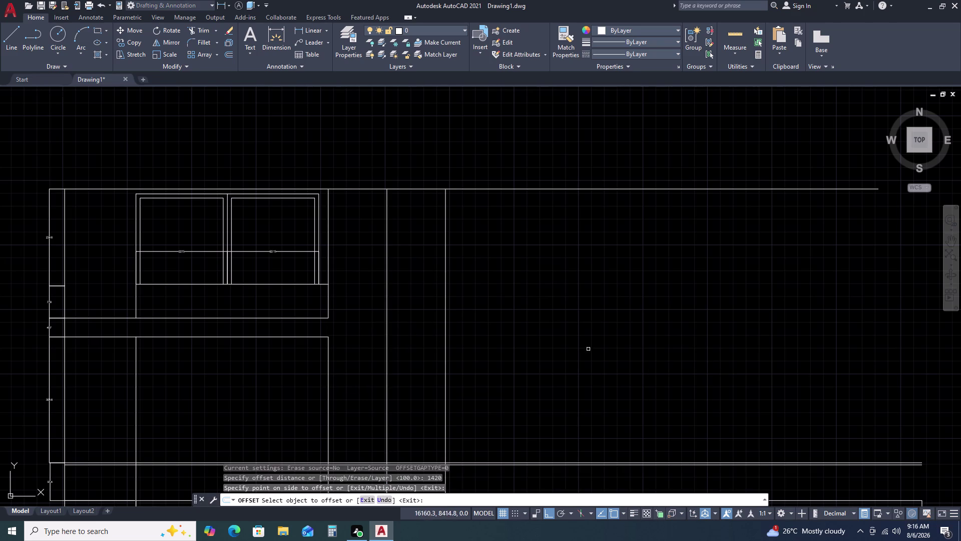
key(Escape)
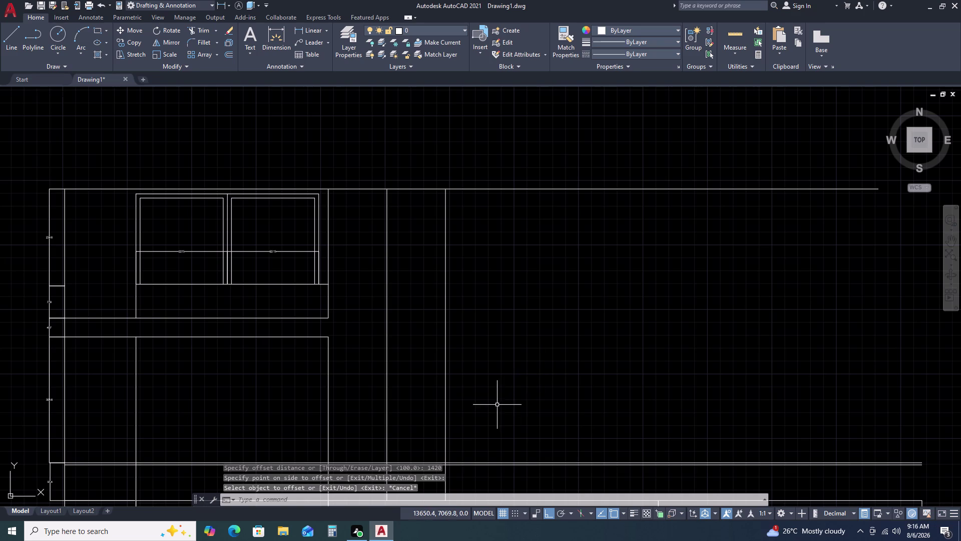
middle_drag(497, 404, 516, 369)
middle_click(516, 370)
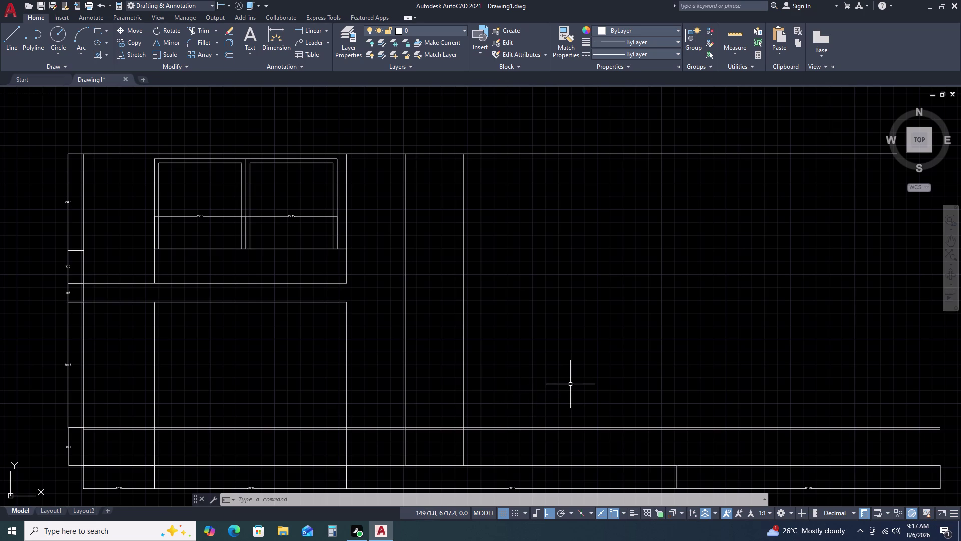
scroll(down, 3)
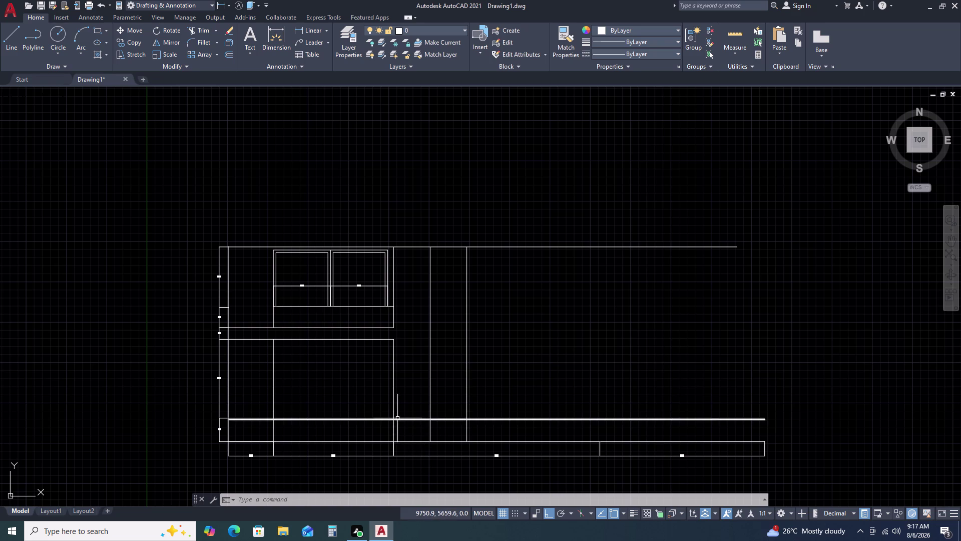
scroll(up, 3)
scroll(down, 3)
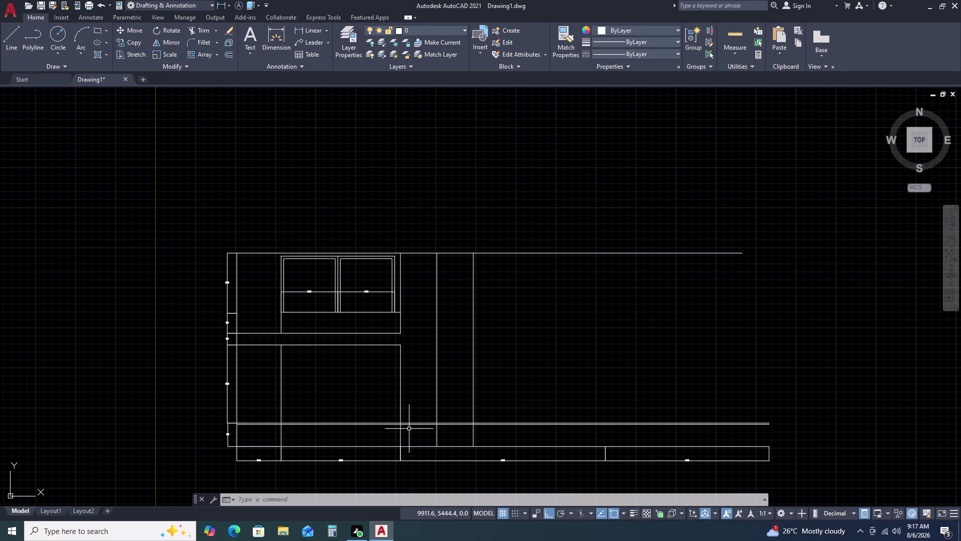
text(DS)
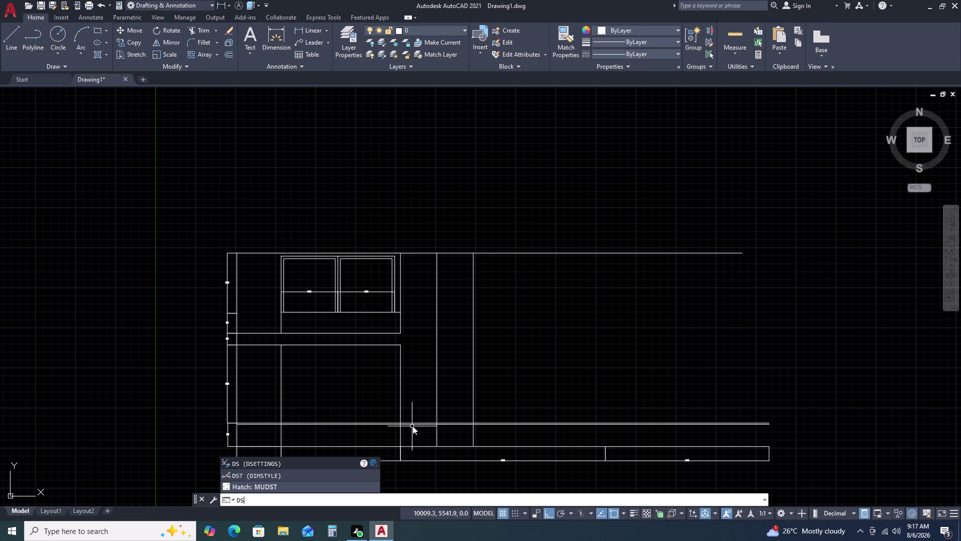
Add the first 914 vertical dimension along the short vertical line with DLI.
key(BackSpace)
key(l)
text(I)
key(space)
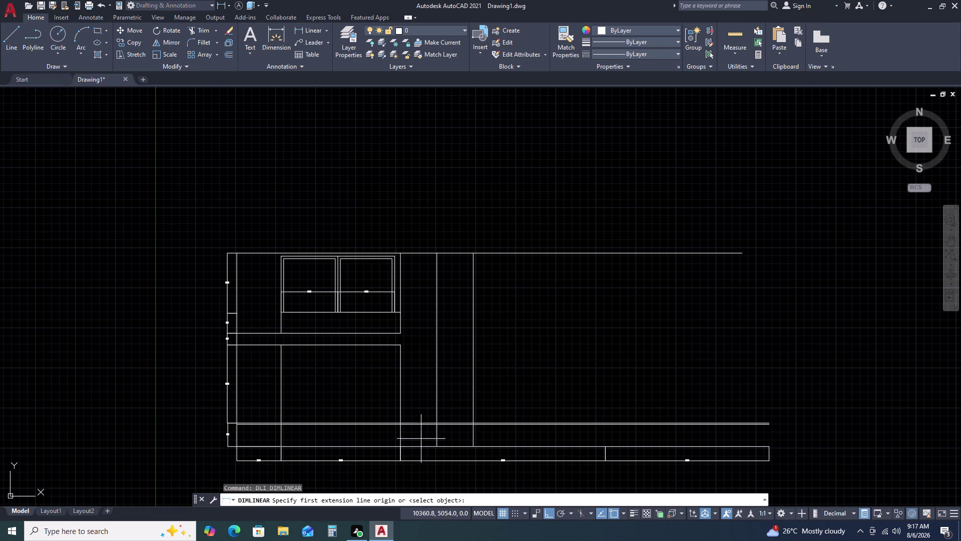
scroll(up, 3)
click(438, 450)
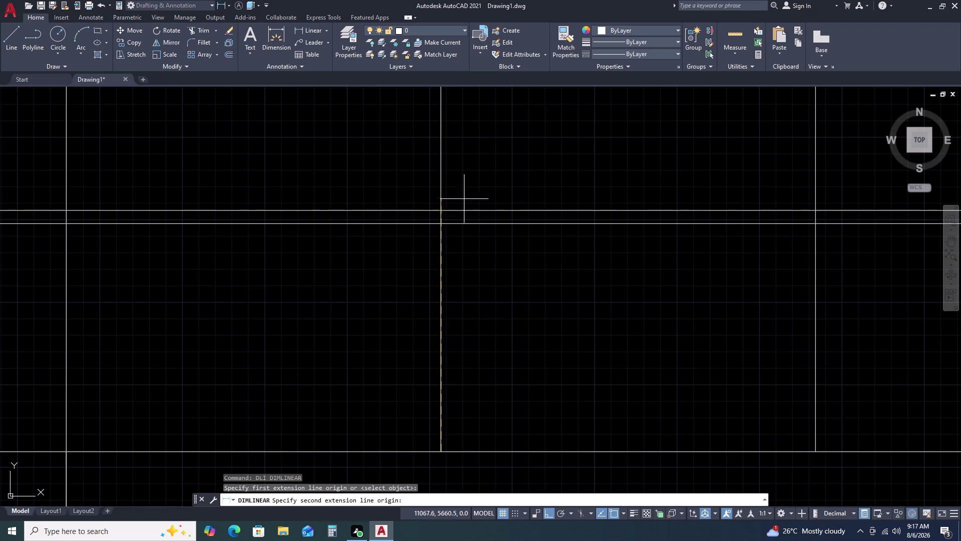
click(441, 209)
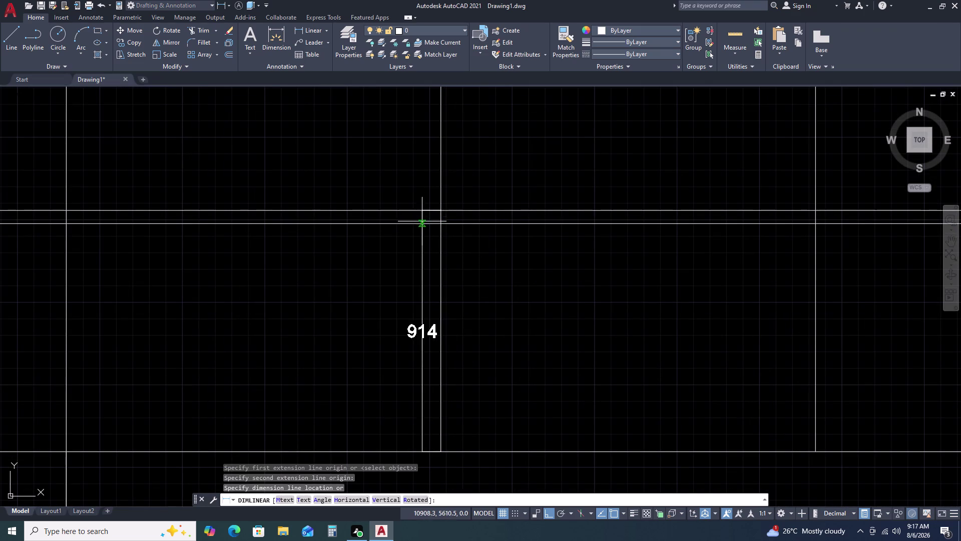
scroll(down, 3)
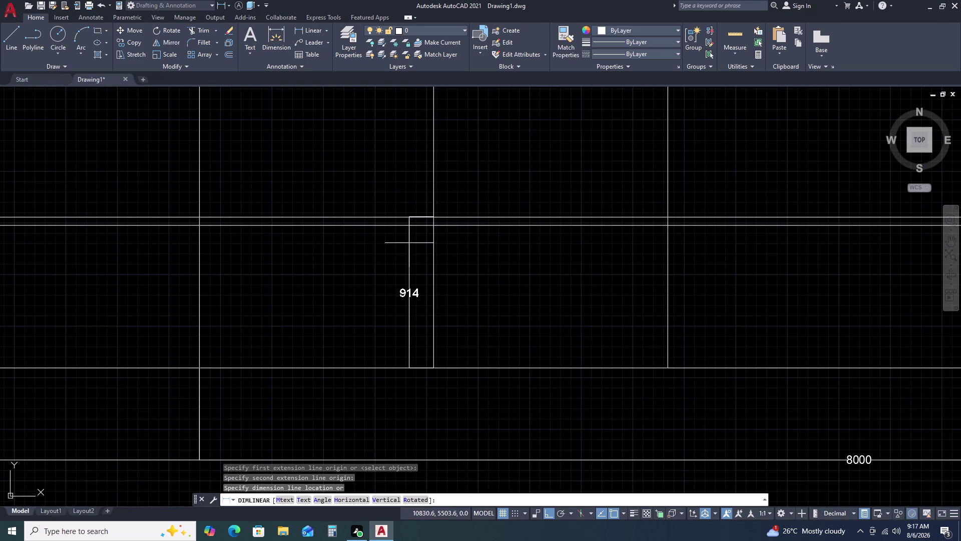
click(409, 243)
Add a second 914 vertical dimension above the first.
key(space)
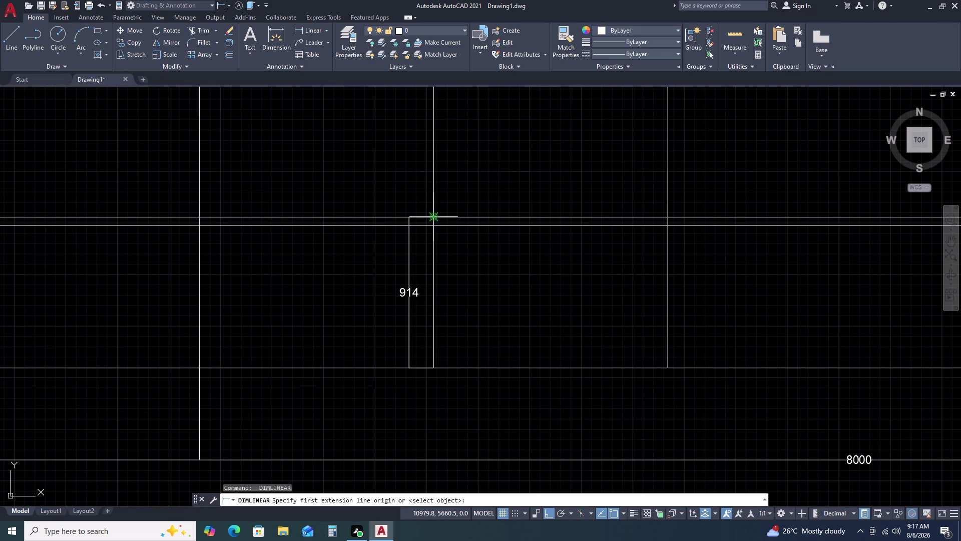
click(434, 214)
middle_drag(442, 133, 408, 258)
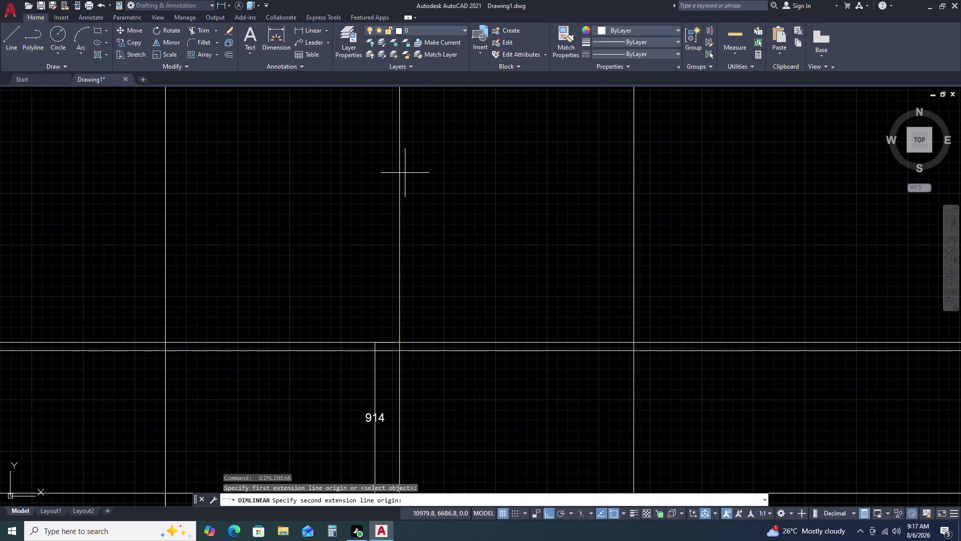
text(914)
key(Return)
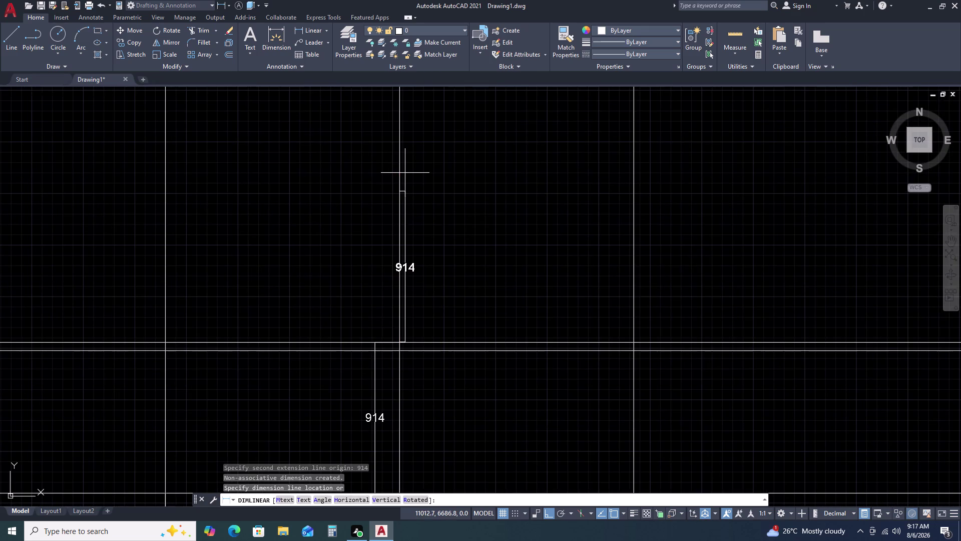
click(376, 346)
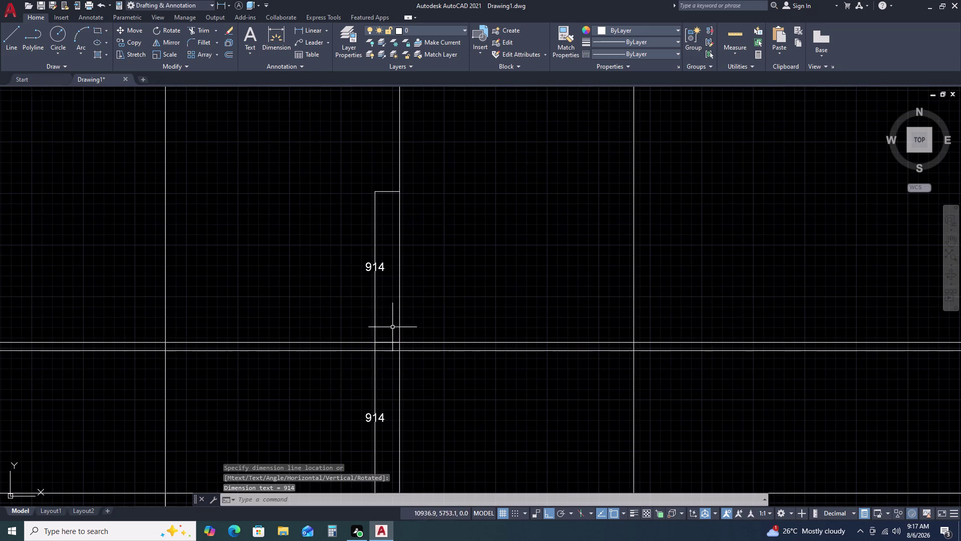
Accidentally start RENDERCROP (RC), then cancel out.
key(Escape)
key(r)
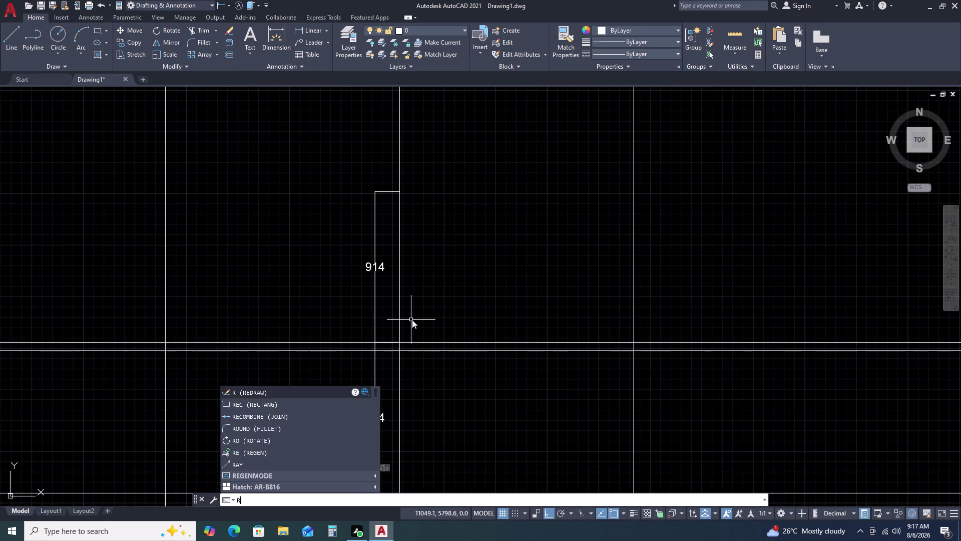
key(c)
key(space)
key(Escape)
key(Escape)
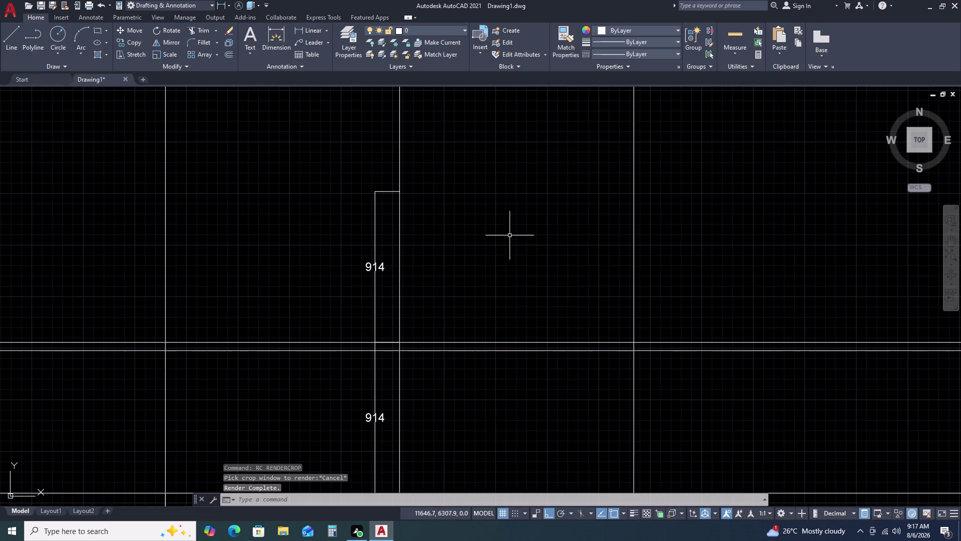
Draw a rectangle around the two 914 segments, then zoom to the whole drawing.
text(RE)
text(C)
key(space)
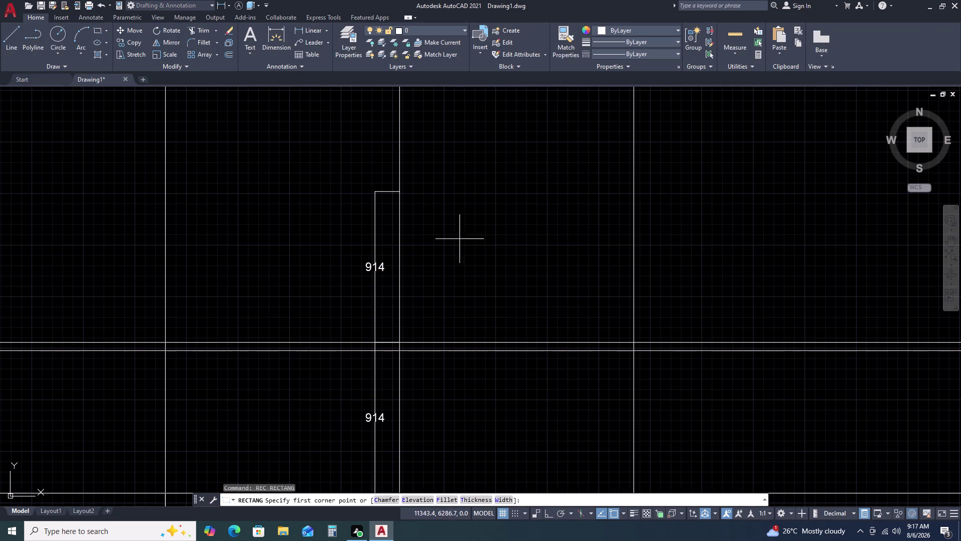
click(398, 189)
scroll(down, 3)
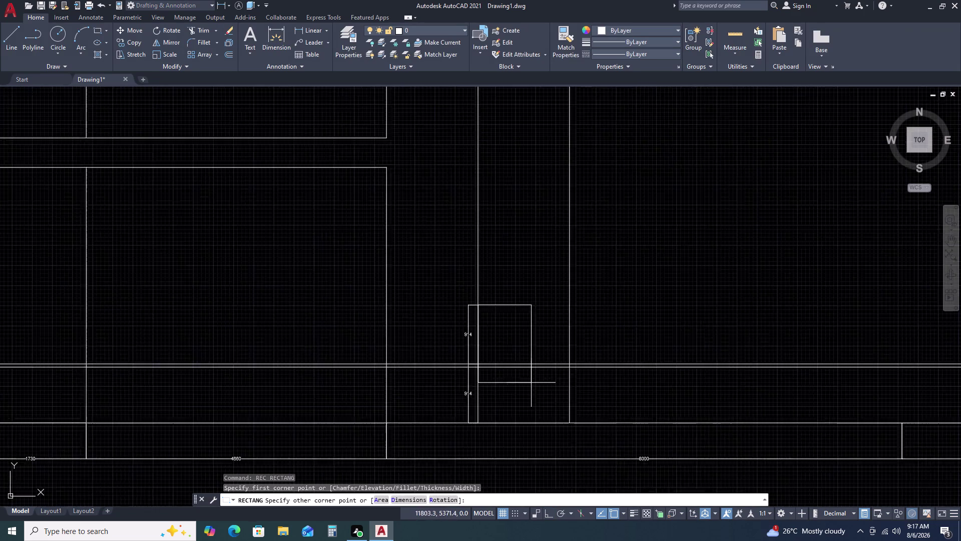
scroll(down, 3)
scroll(up, 3)
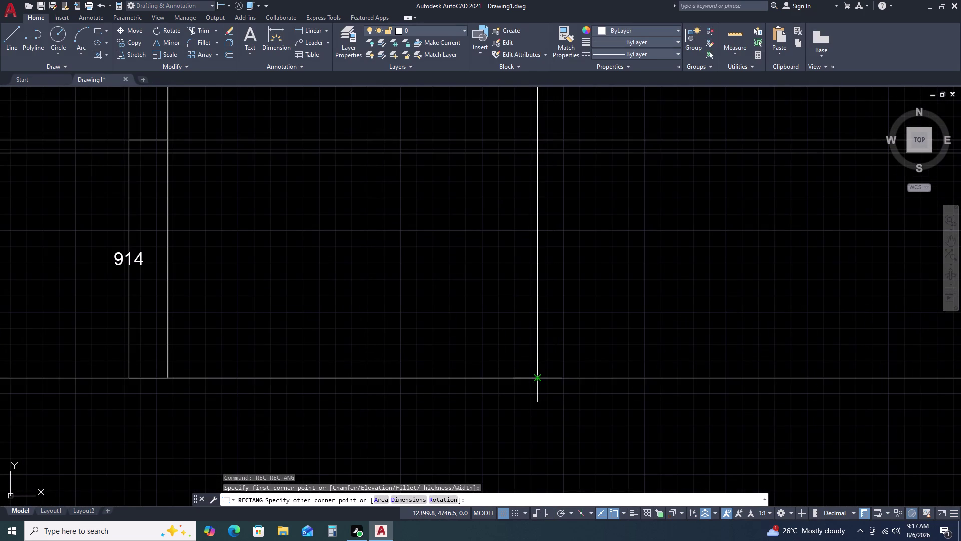
click(537, 379)
scroll(down, 3)
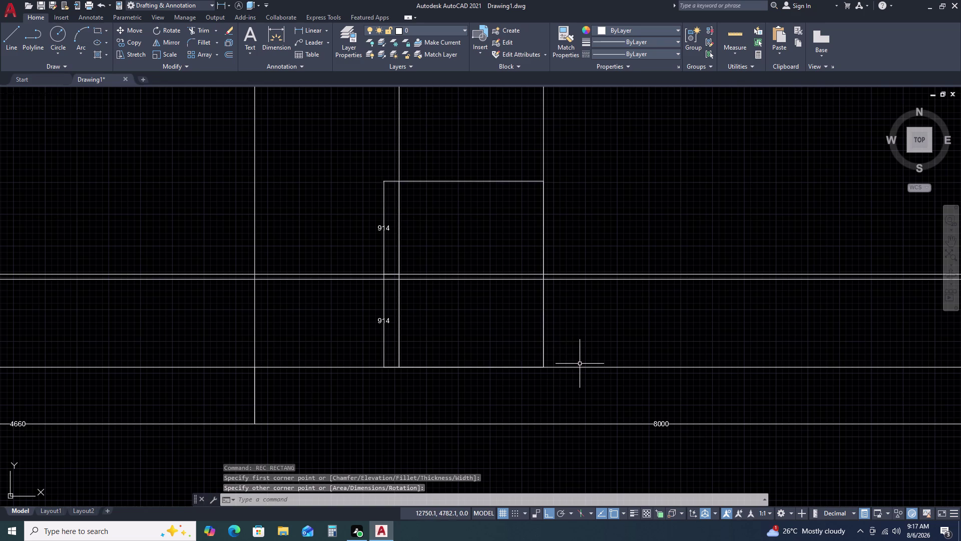
middle_click(579, 328)
middle_click(600, 357)
middle_click(599, 358)
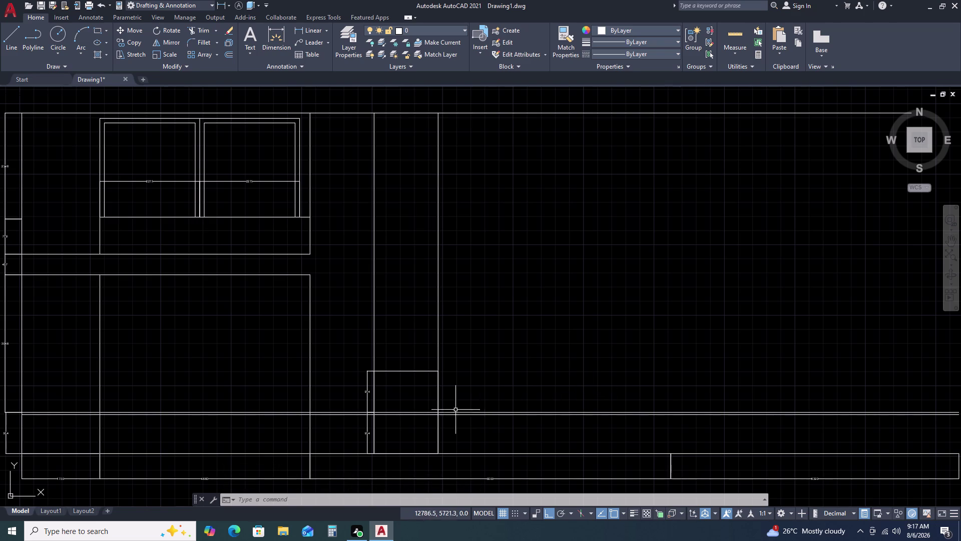
Undo the rectangle, the render crop and both 914 dimensions.
key(ctrl+z)
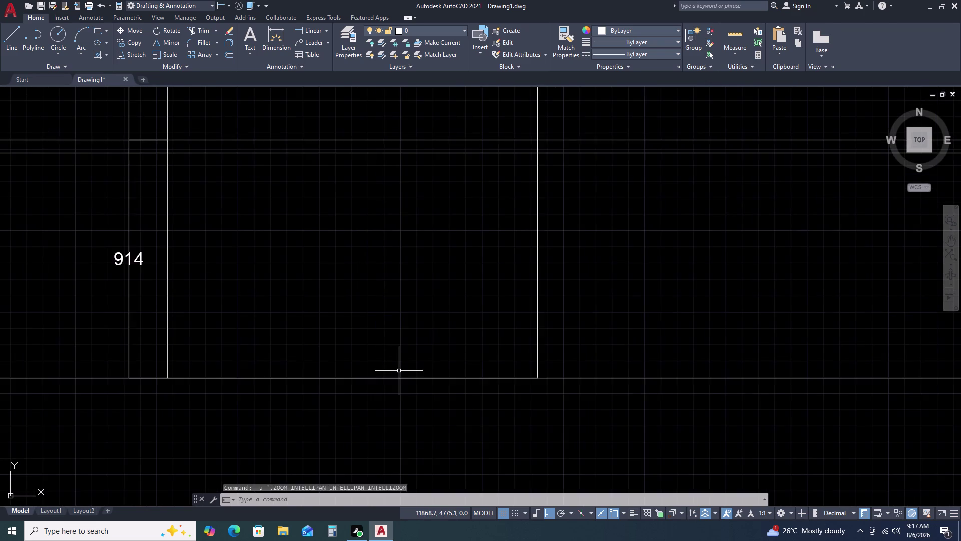
key(ctrl+z)
key(ctrl+z)
key(ctrl+z)
key(ctrl+z)
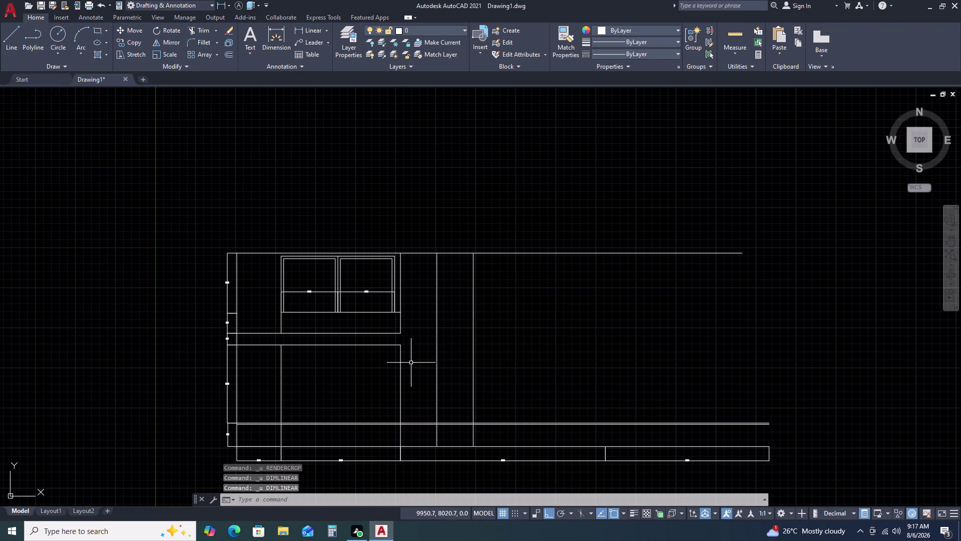
middle_drag(452, 436, 458, 384)
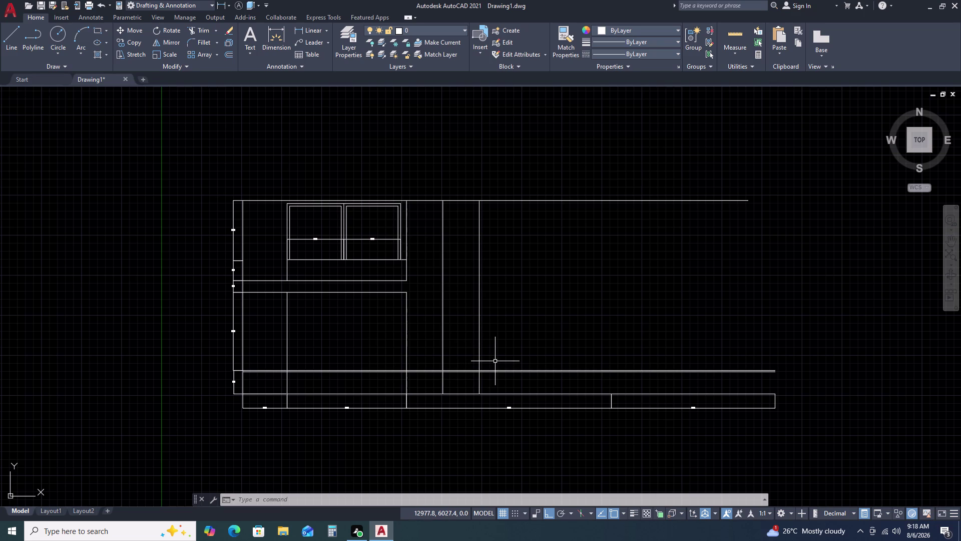
Offset the 8000-long bottom-strip line 711 upward.
click(493, 393)
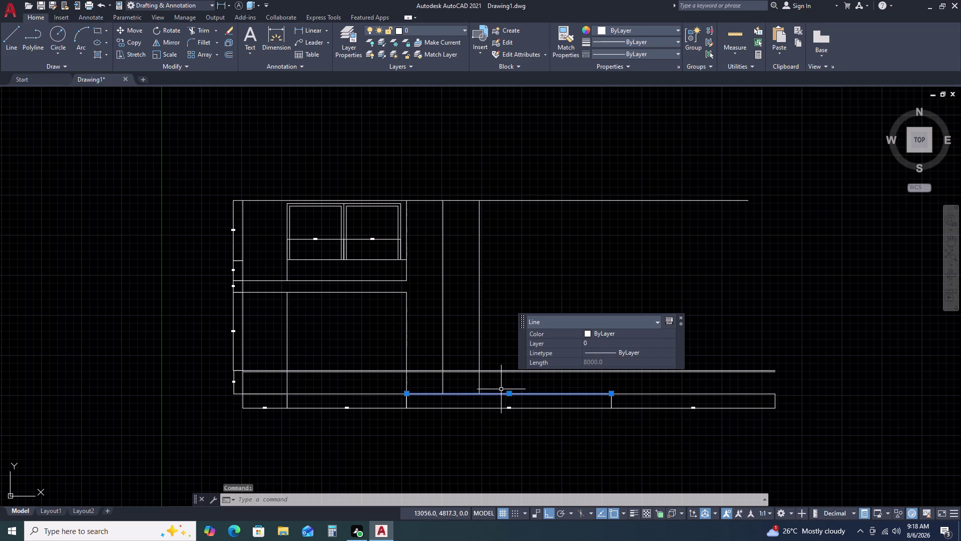
key(o)
key(space)
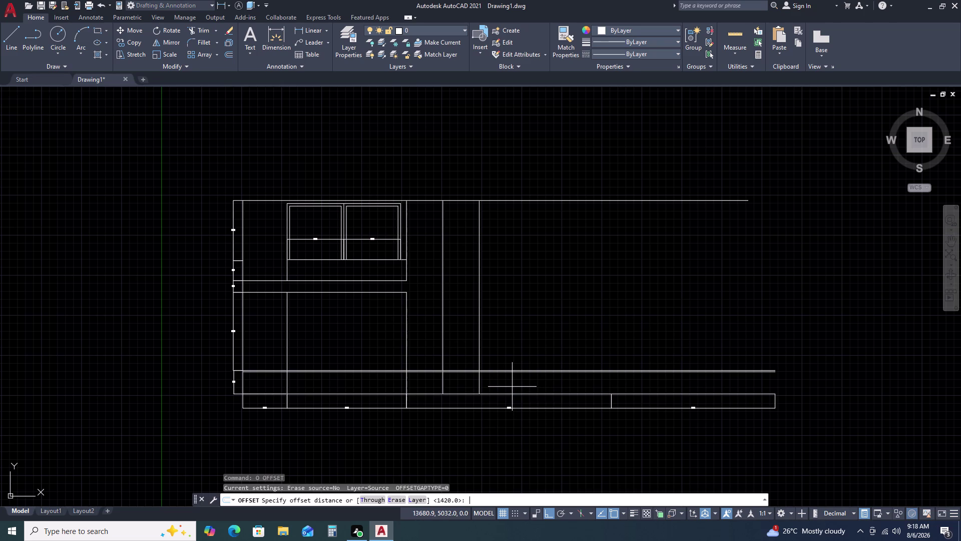
key(1)
key(BackSpace)
text(711)
key(Return)
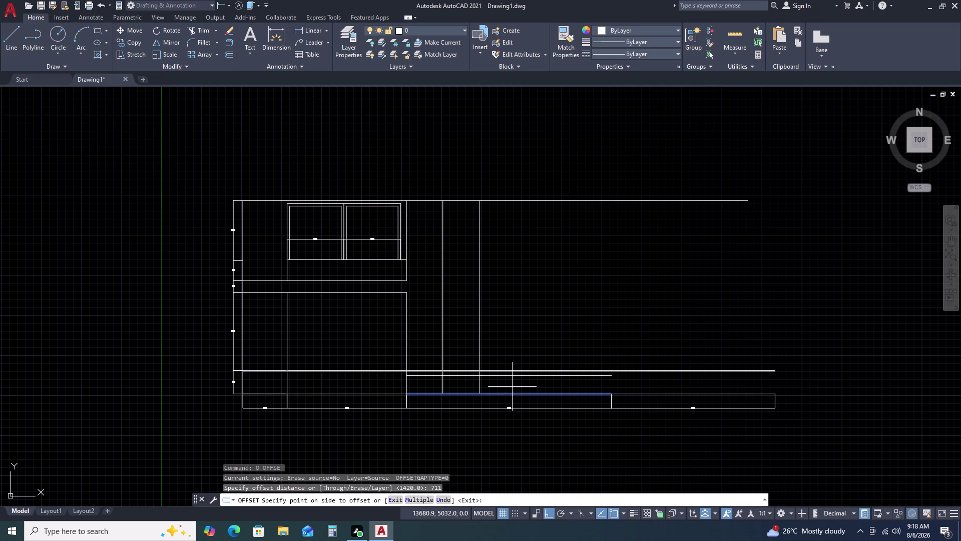
click(526, 380)
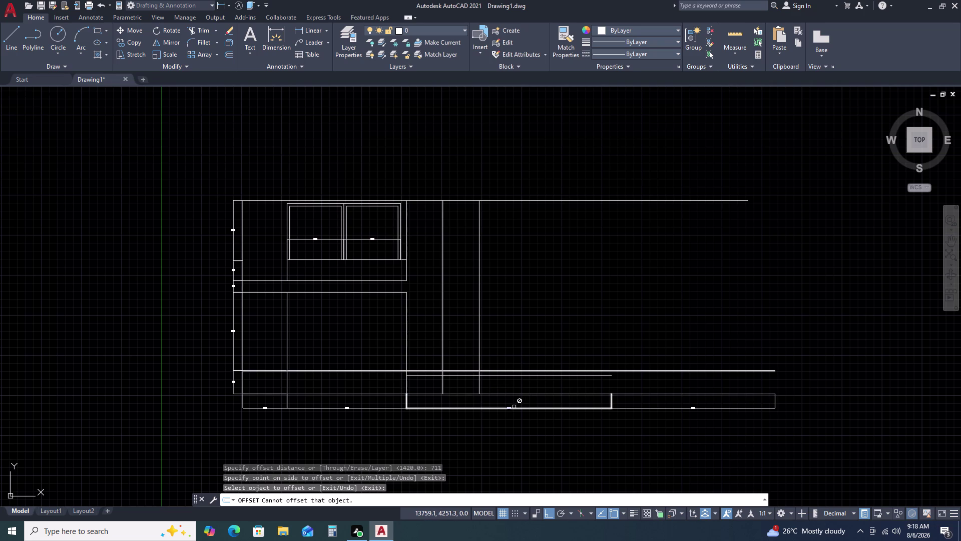
click(514, 407)
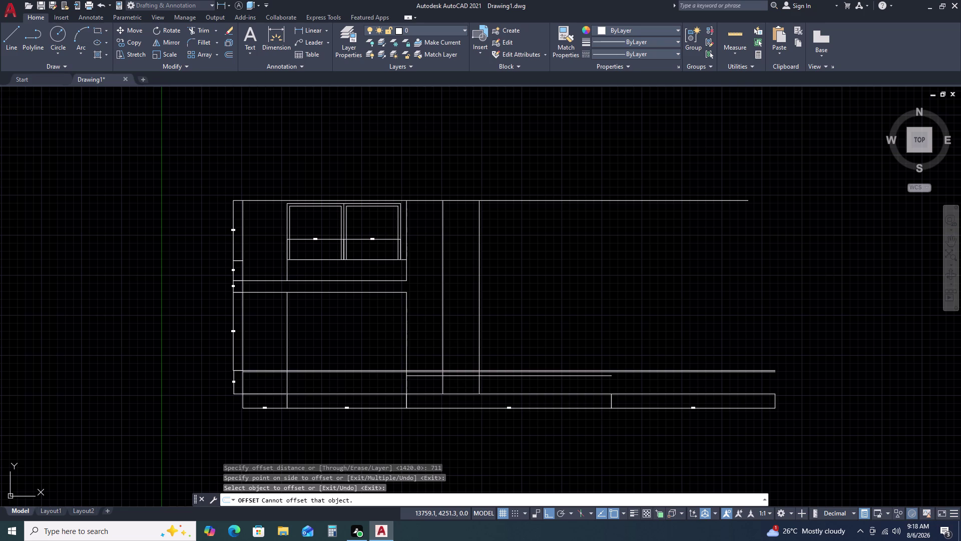
key(Escape)
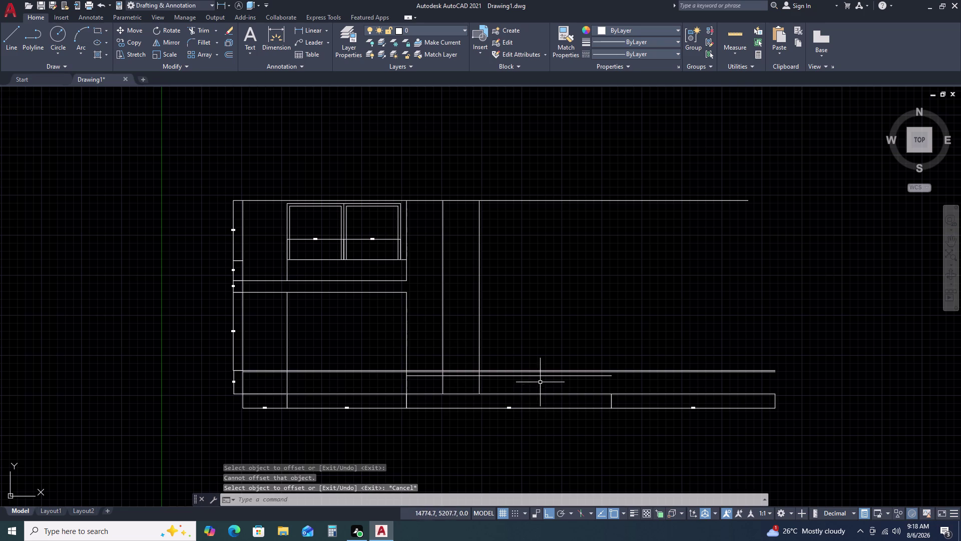
scroll(up, 3)
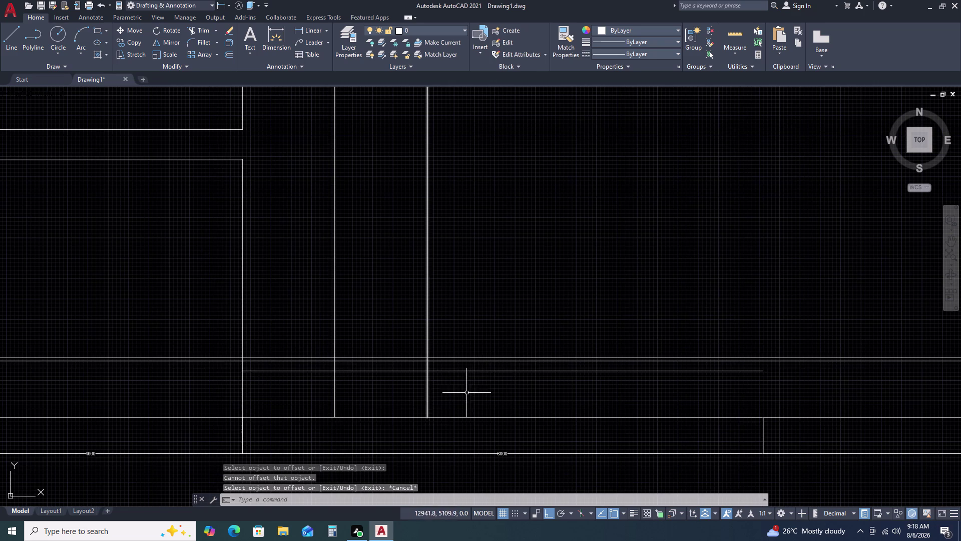
Select the 8000-long bottom line, then start and cancel an offset.
click(479, 417)
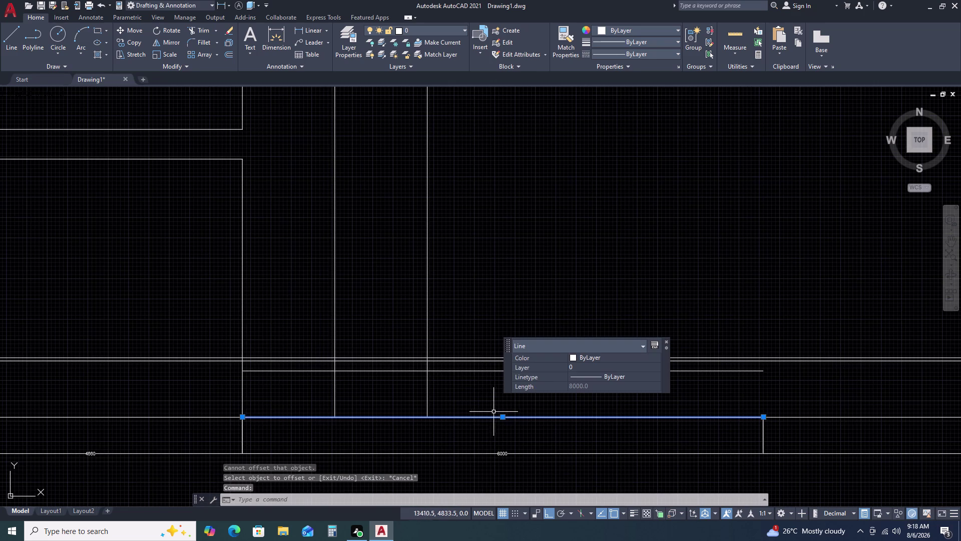
text(O)
key(space)
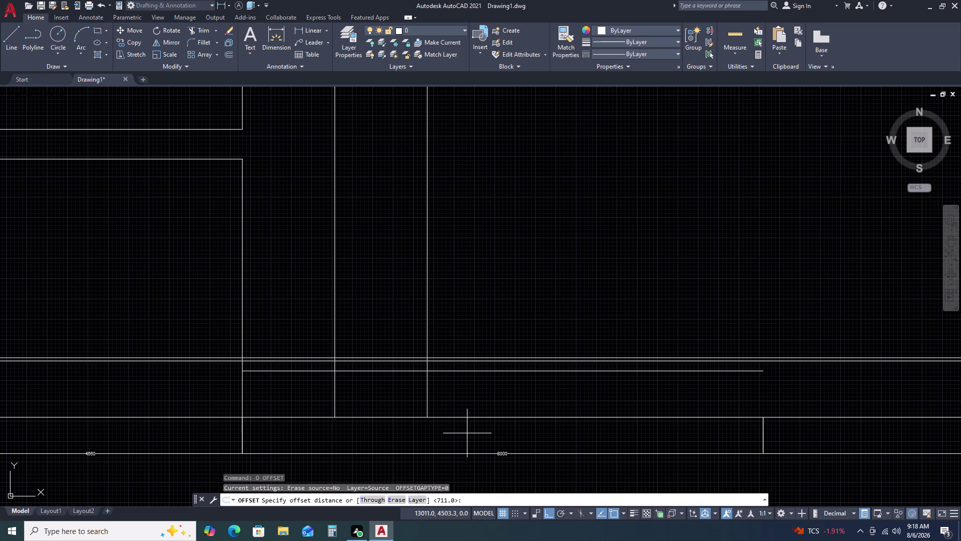
key(Escape)
key(Escape)
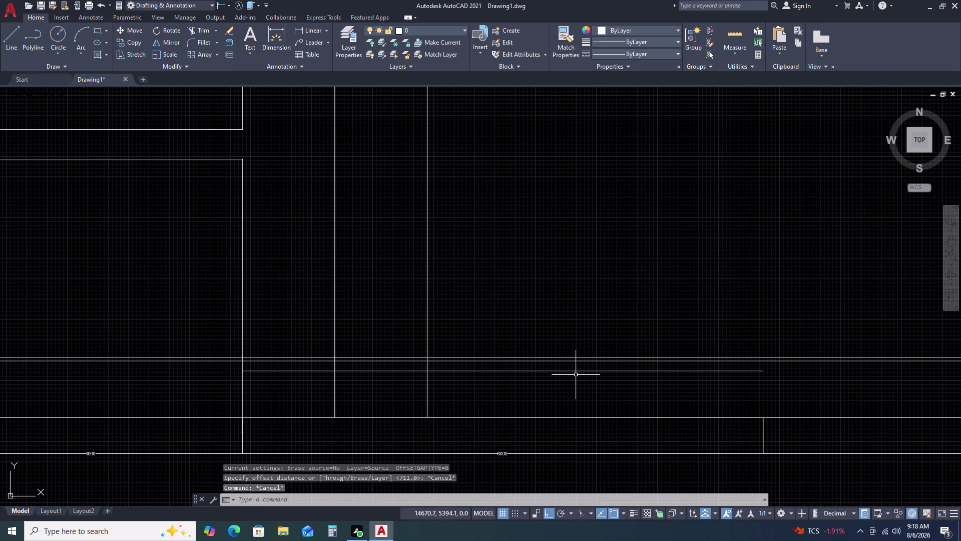
Pick the 711 offset copy above it, then clear the selection.
click(579, 364)
click(570, 376)
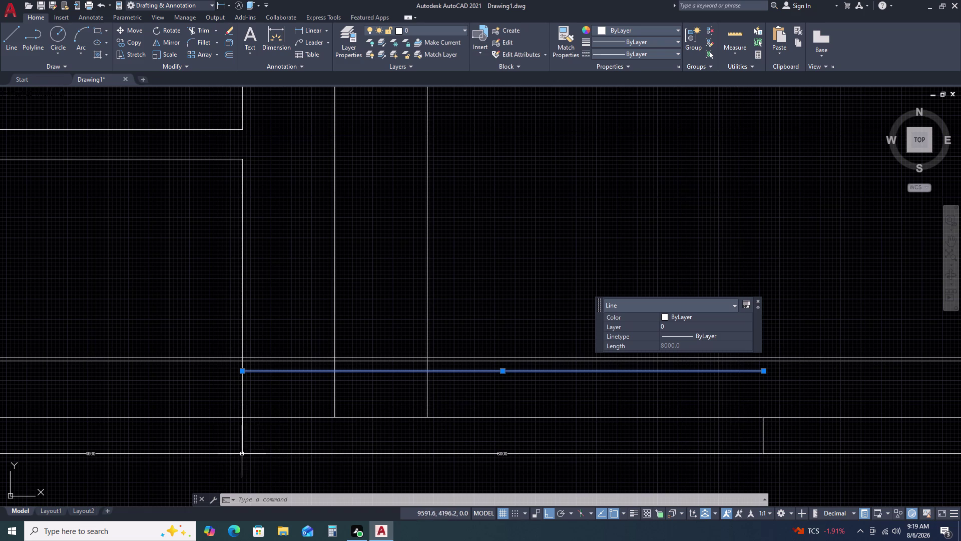
key(Escape)
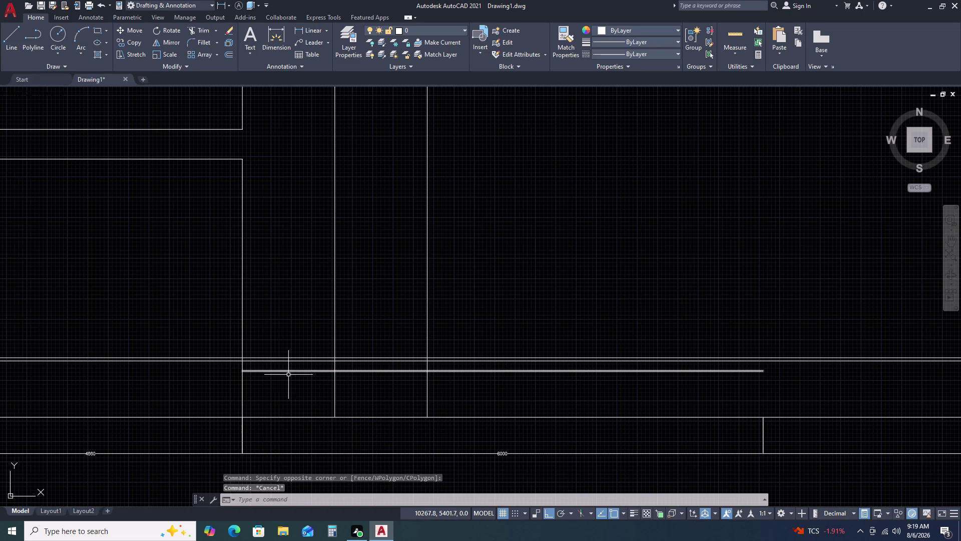
key(Escape)
Fence-trim the upper horizontal line segments lying between the two vertical walls.
scroll(down, 3)
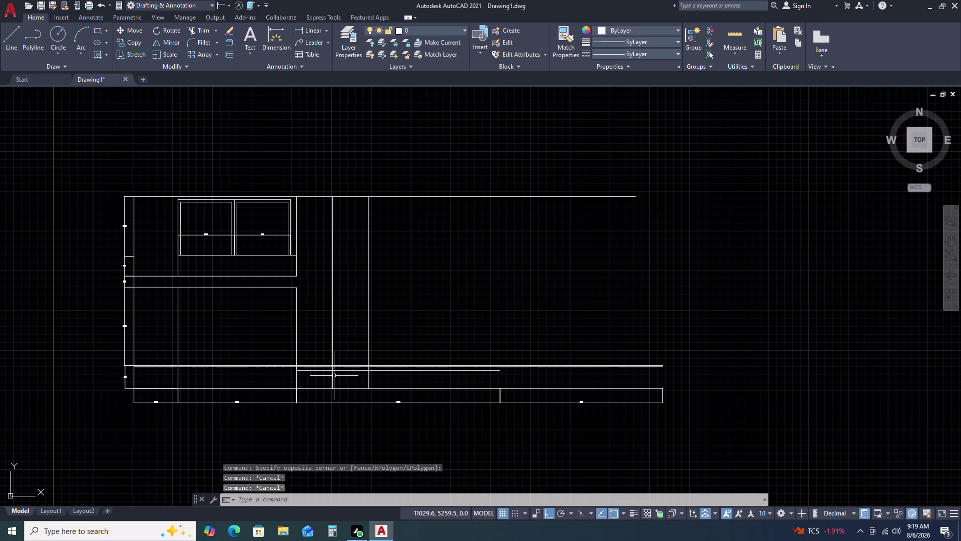
text(TR)
key(space)
scroll(up, 3)
click(324, 352)
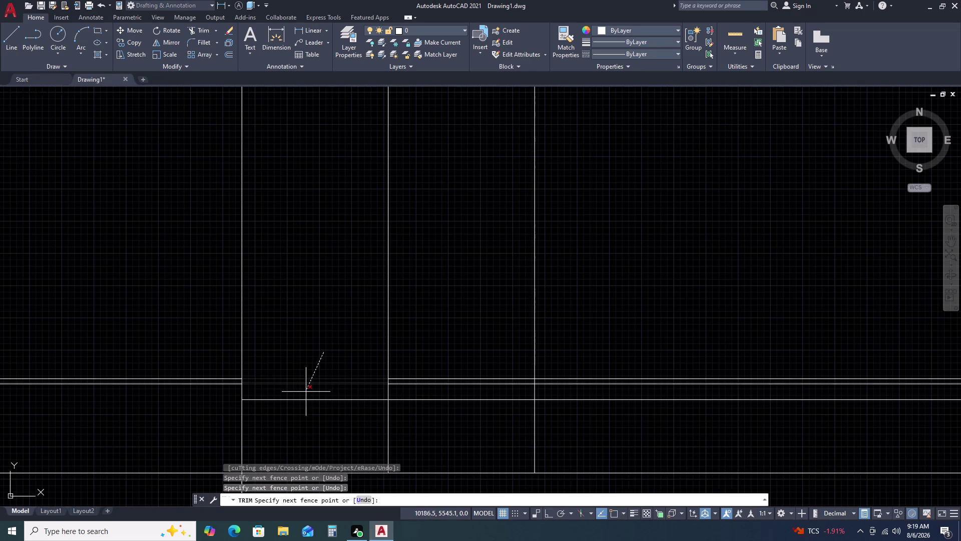
click(306, 391)
click(472, 357)
click(450, 386)
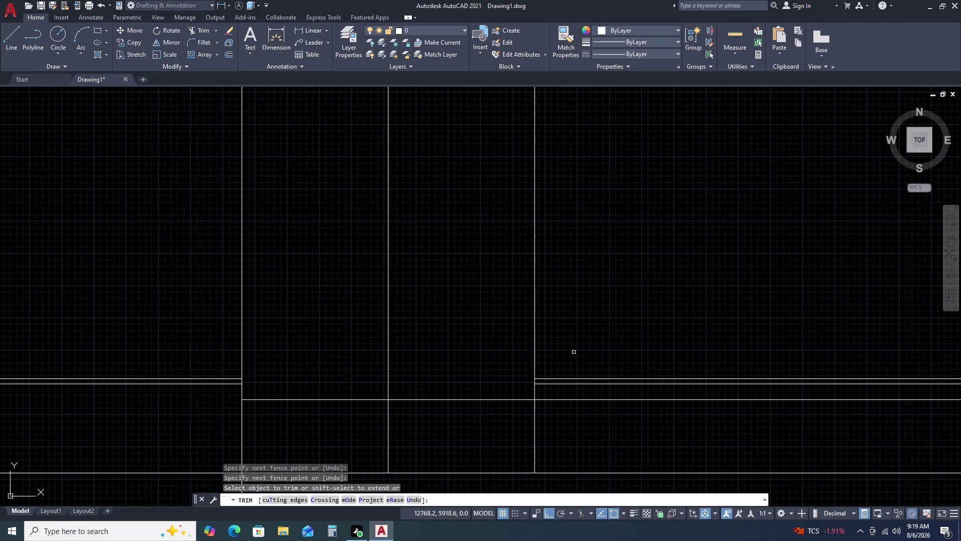
click(576, 351)
click(556, 392)
scroll(up, 3)
scroll(down, 3)
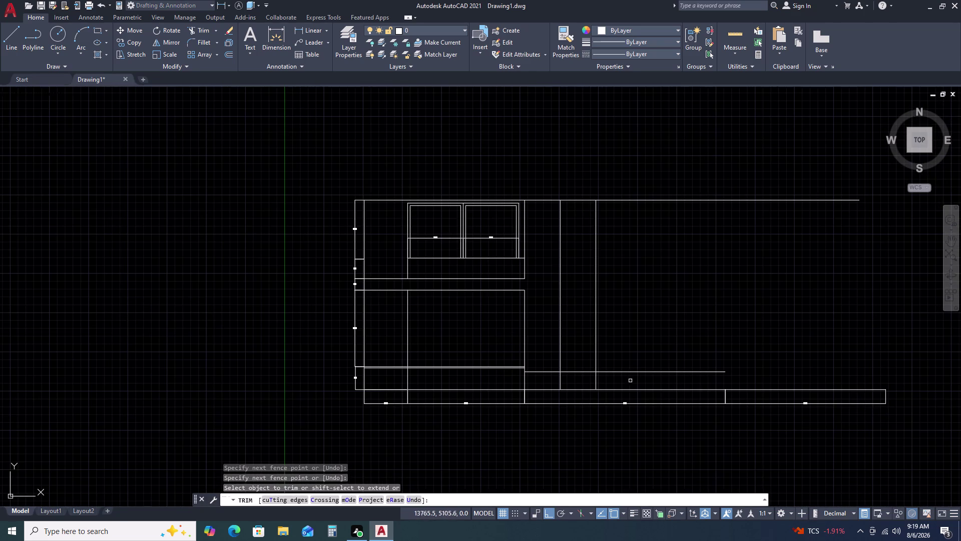
key(Escape)
Select the long horizontal line in the bottom strip.
scroll(up, 3)
click(543, 370)
click(533, 386)
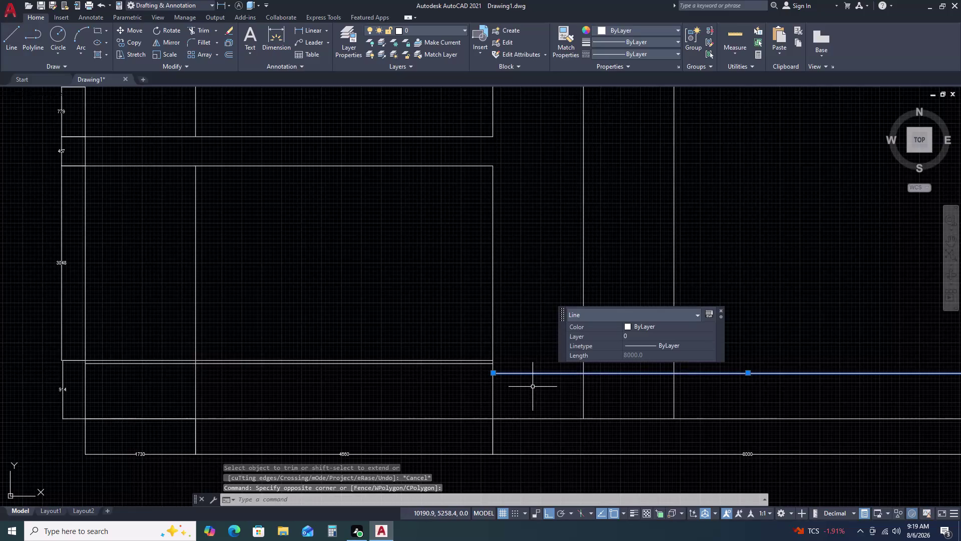
Abort a stray offset and reselect the bottom strip's horizontal line.
text(O)
key(space)
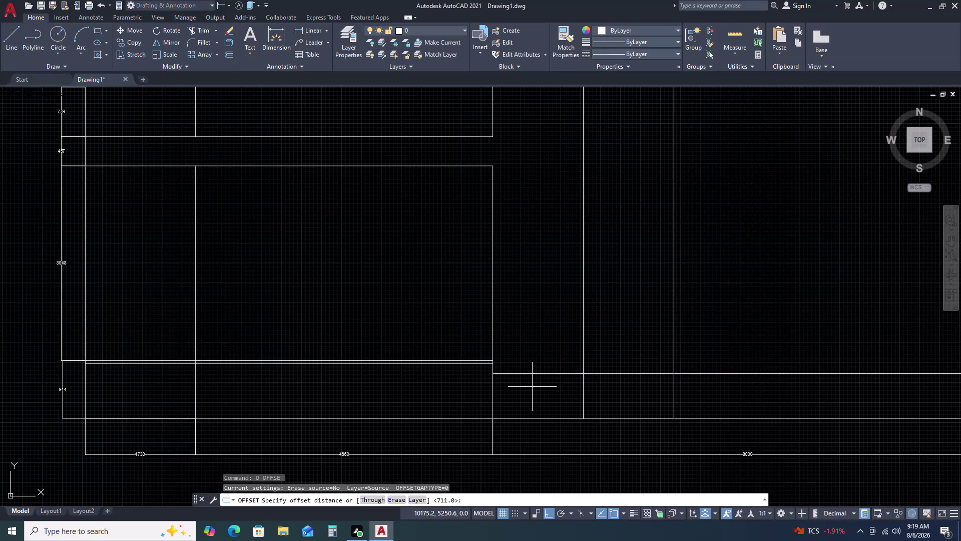
key(Escape)
key(Escape)
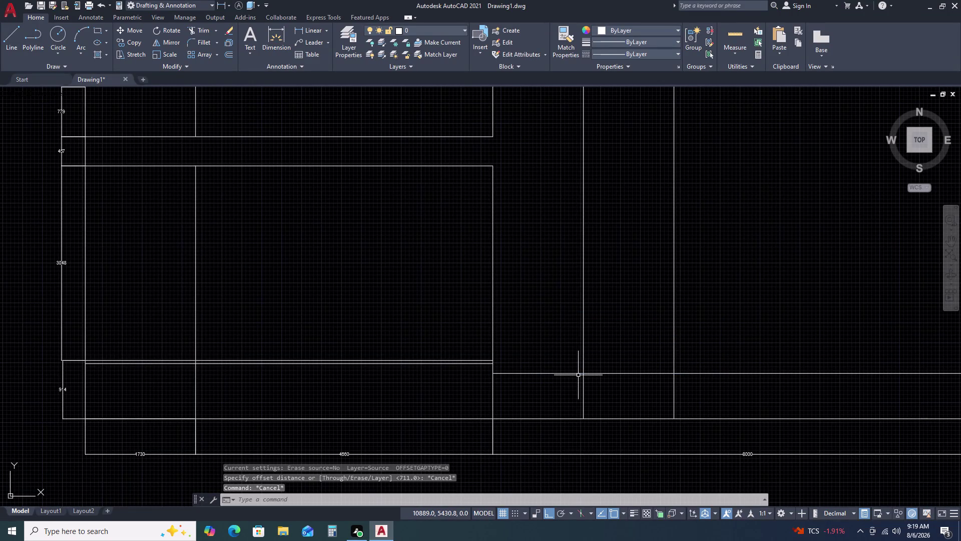
click(570, 373)
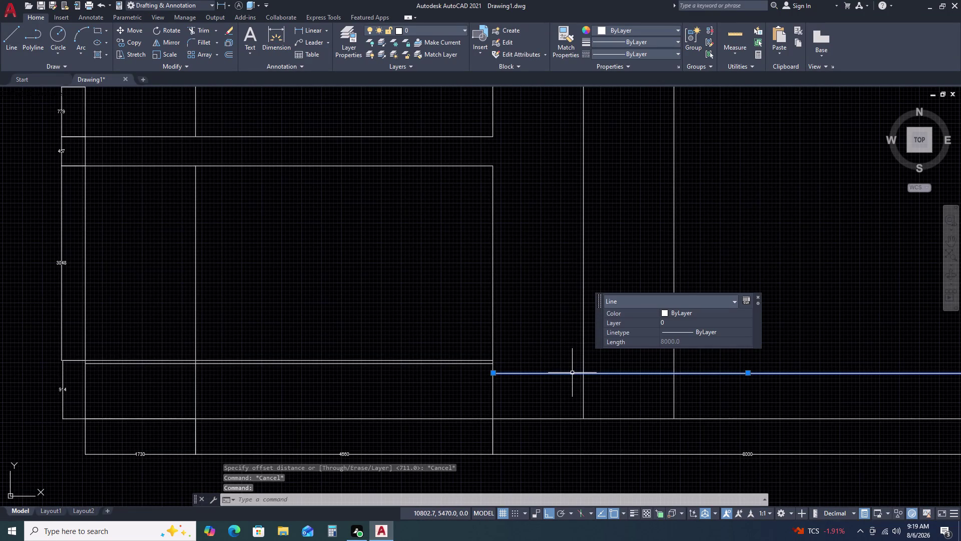
Offset that line by 100 to create a parallel copy above it.
text(O)
key(space)
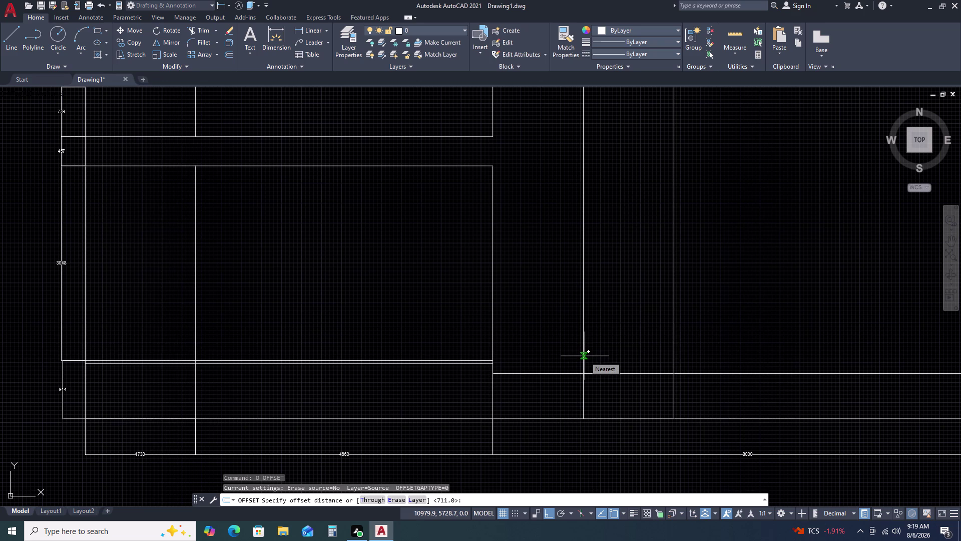
key(1)
key(0)
key(0)
key(Return)
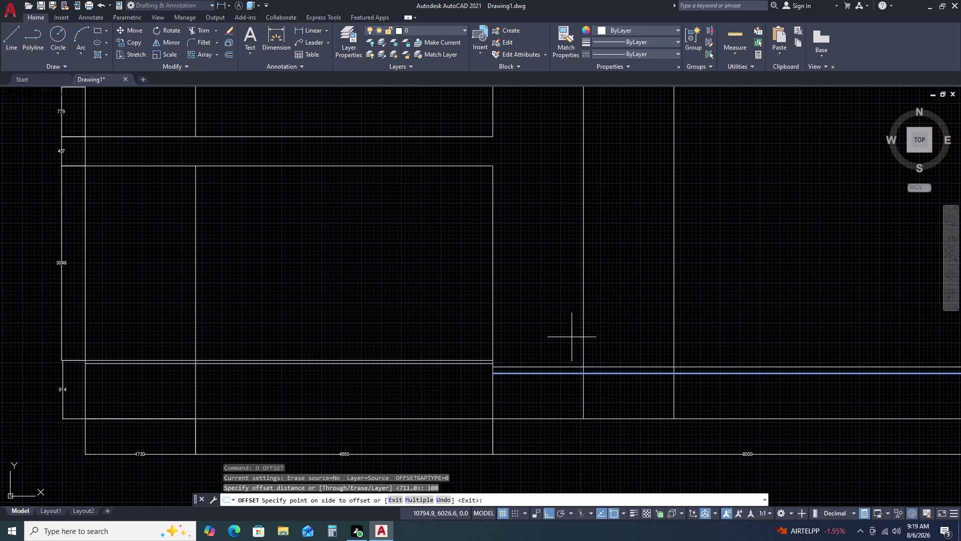
click(556, 338)
key(Escape)
scroll(down, 3)
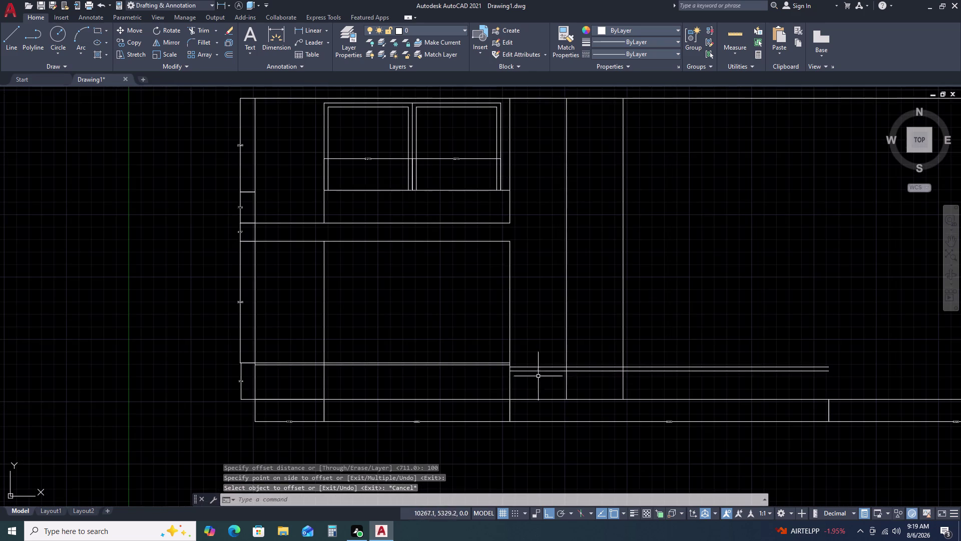
click(325, 31)
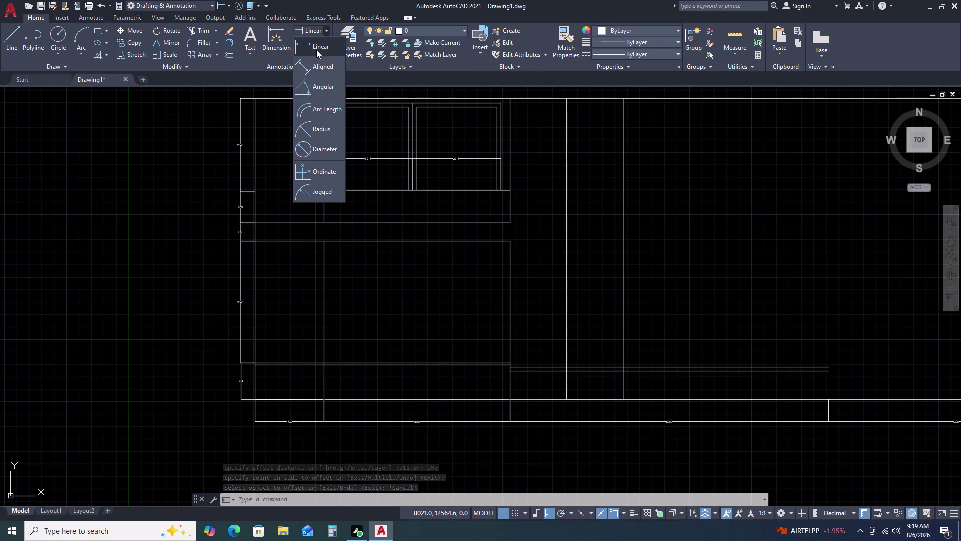
click(317, 49)
scroll(up, 3)
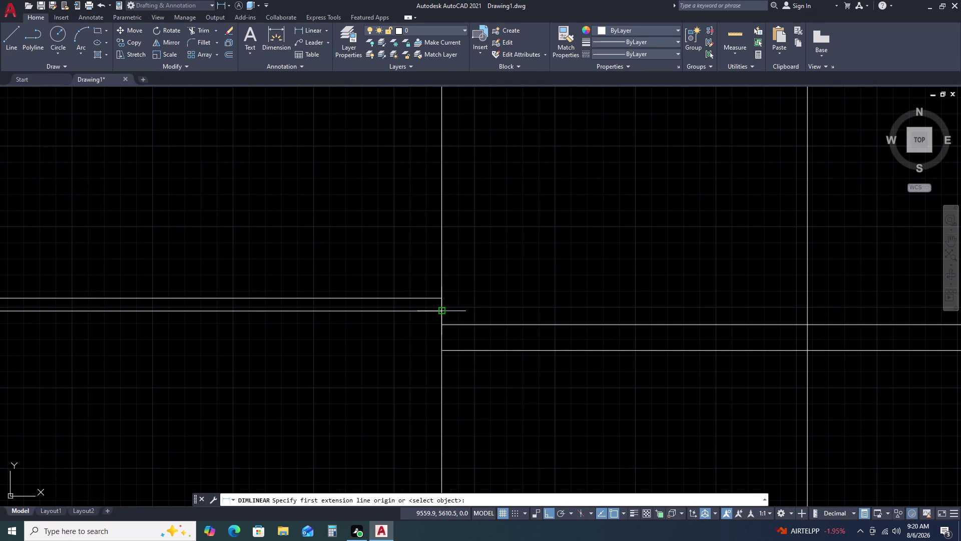
click(441, 310)
click(441, 298)
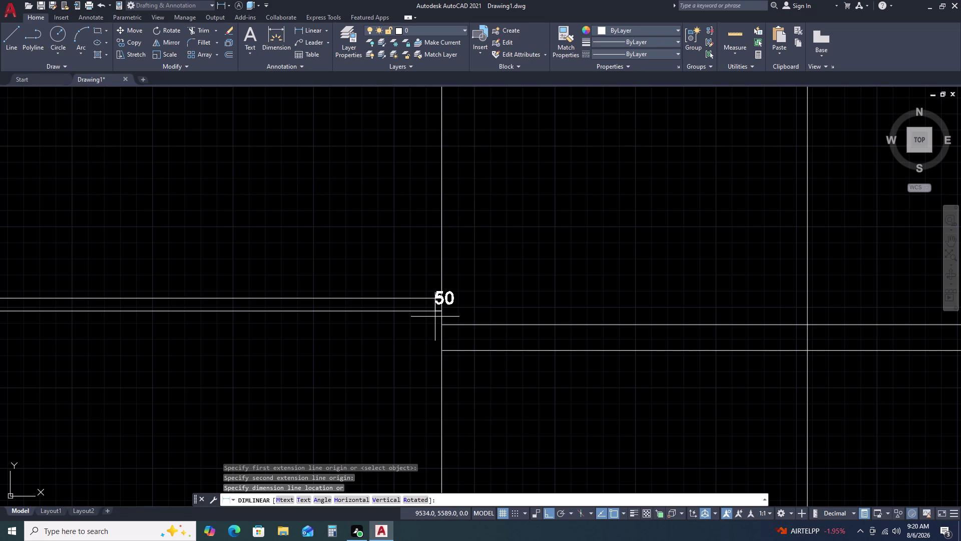
key(Escape)
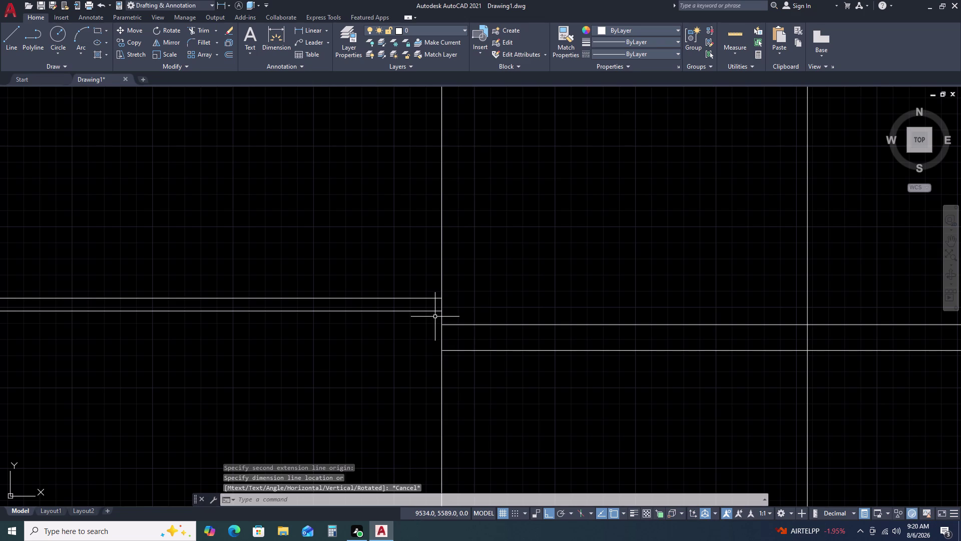
scroll(down, 3)
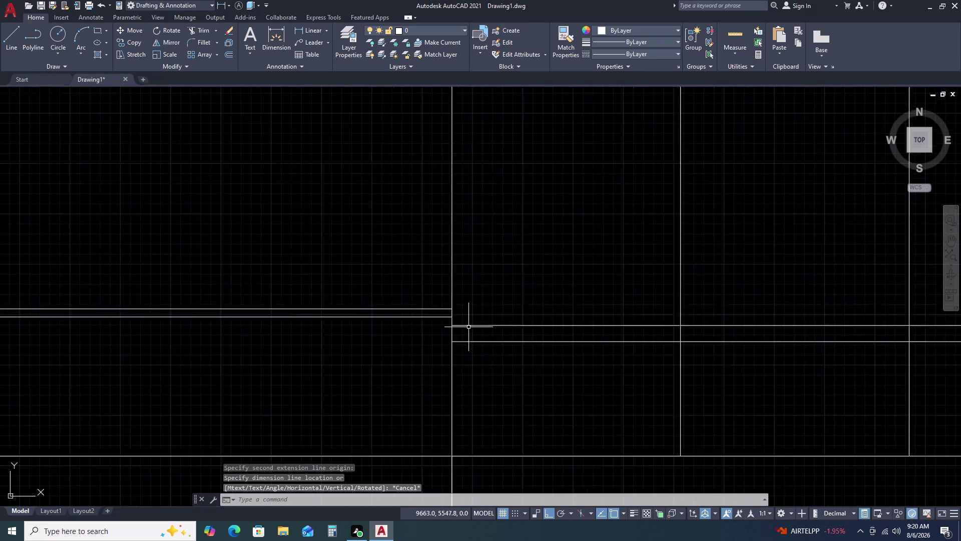
scroll(down, 3)
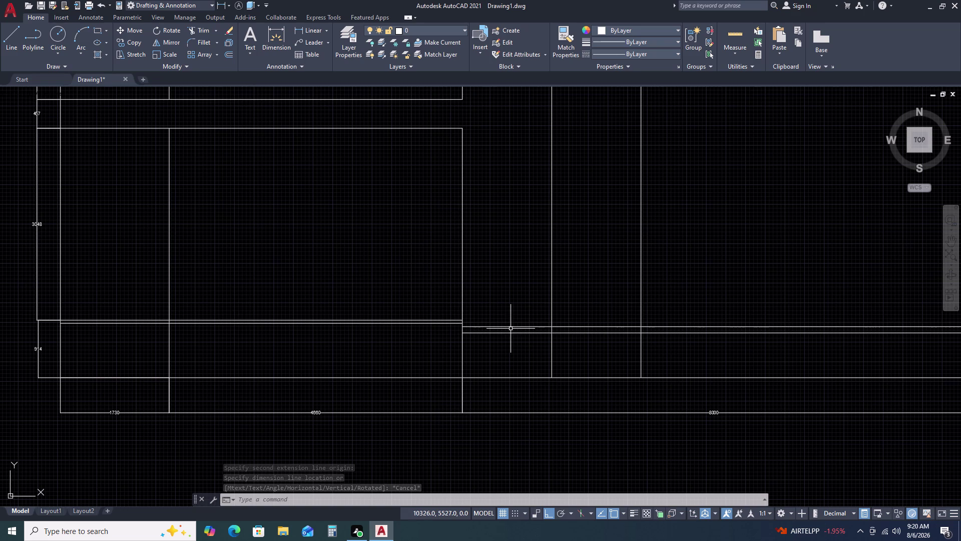
click(511, 329)
click(511, 326)
click(511, 325)
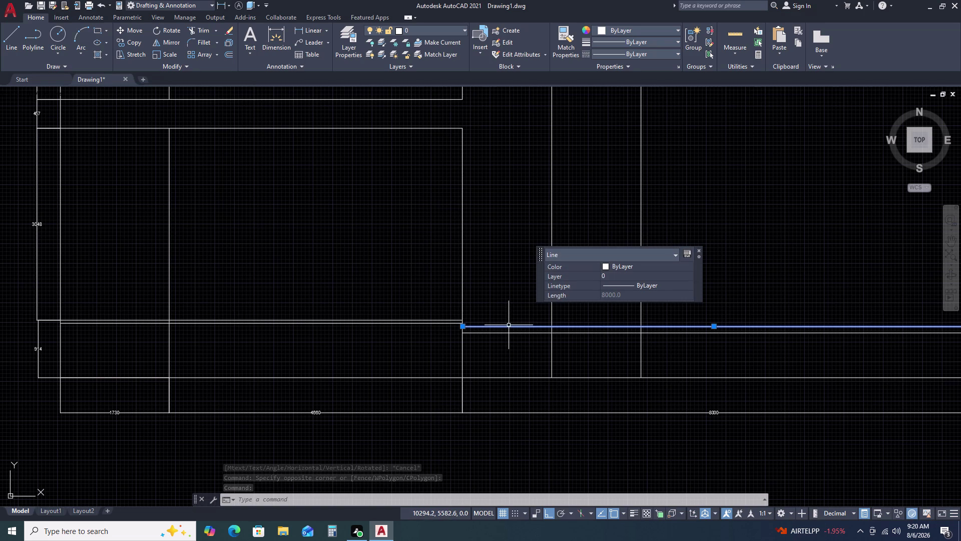
key(Escape)
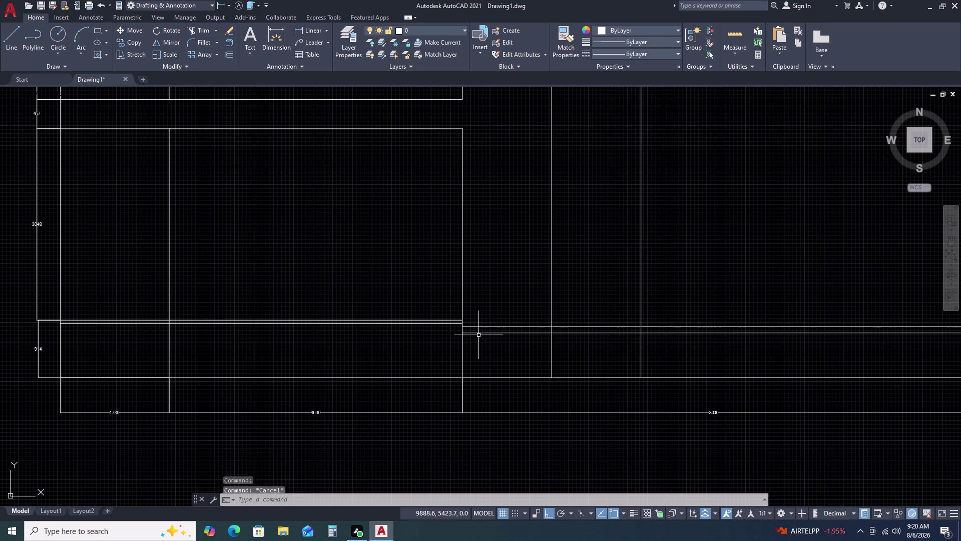
Delete the extra parallel line from the plan.
scroll(down, 3)
middle_drag(488, 346, 466, 306)
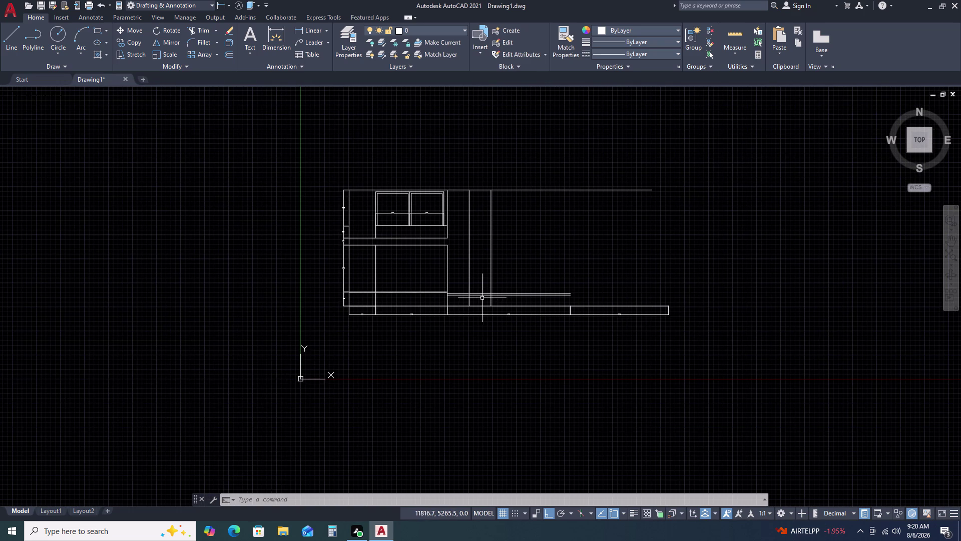
scroll(up, 3)
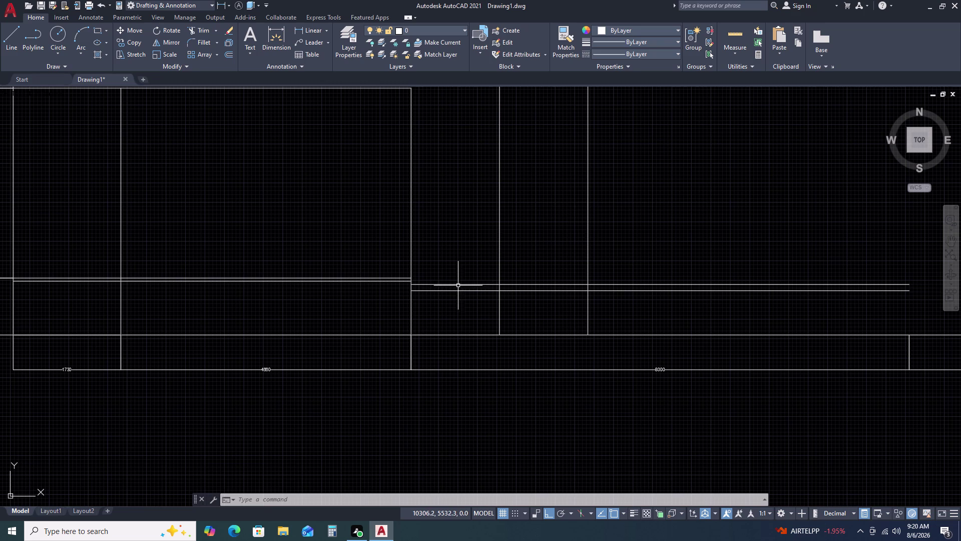
click(458, 285)
key(Delete)
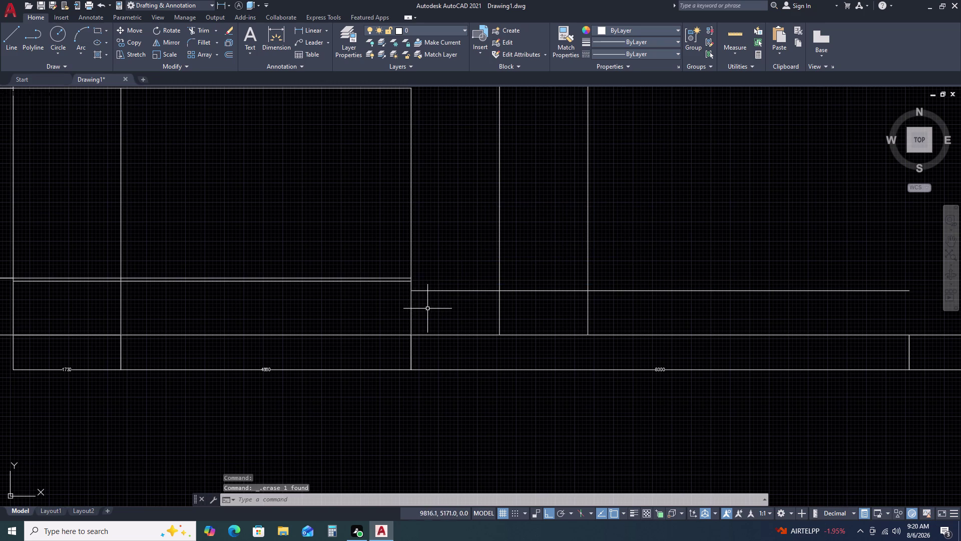
Offset the bottom strip's 8000-long top edge 100 units upward.
click(486, 334)
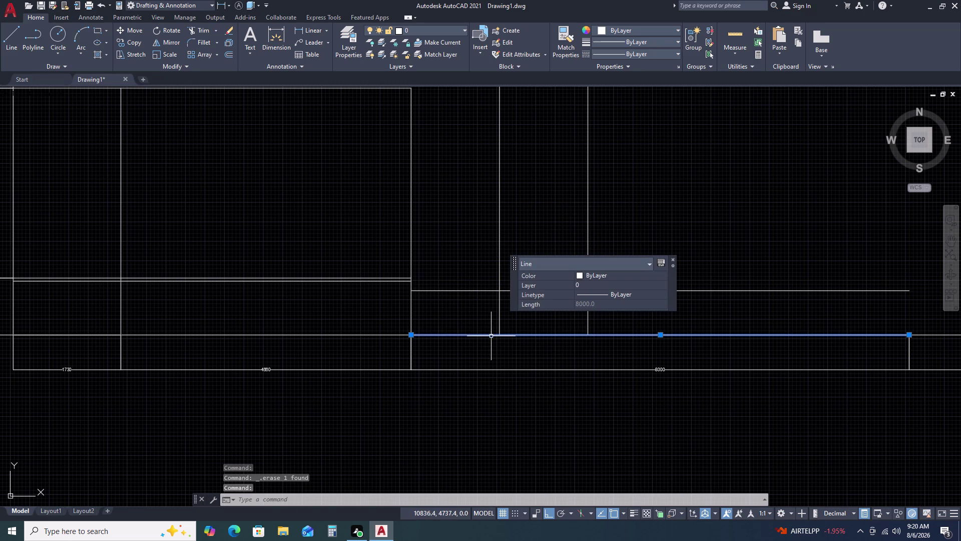
text(O)
key(space)
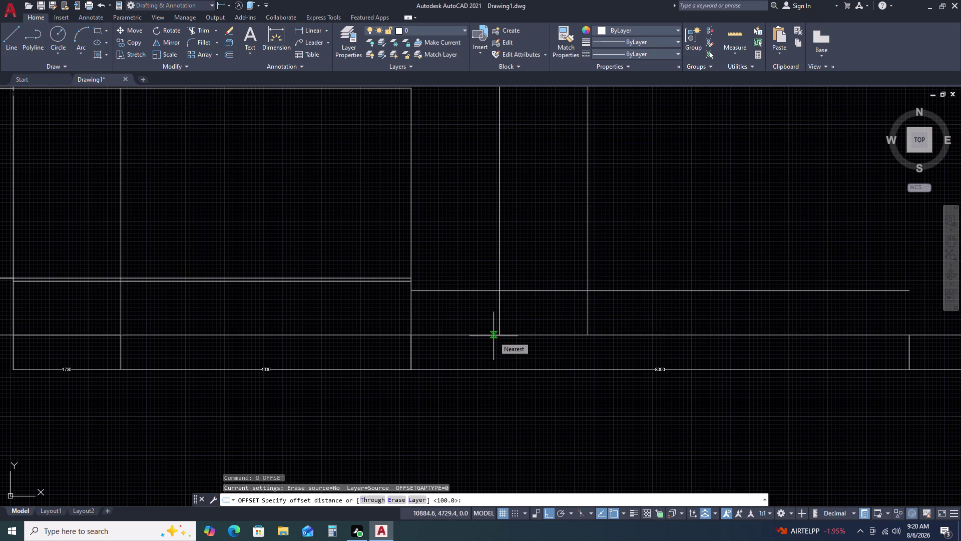
text(100)
key(Return)
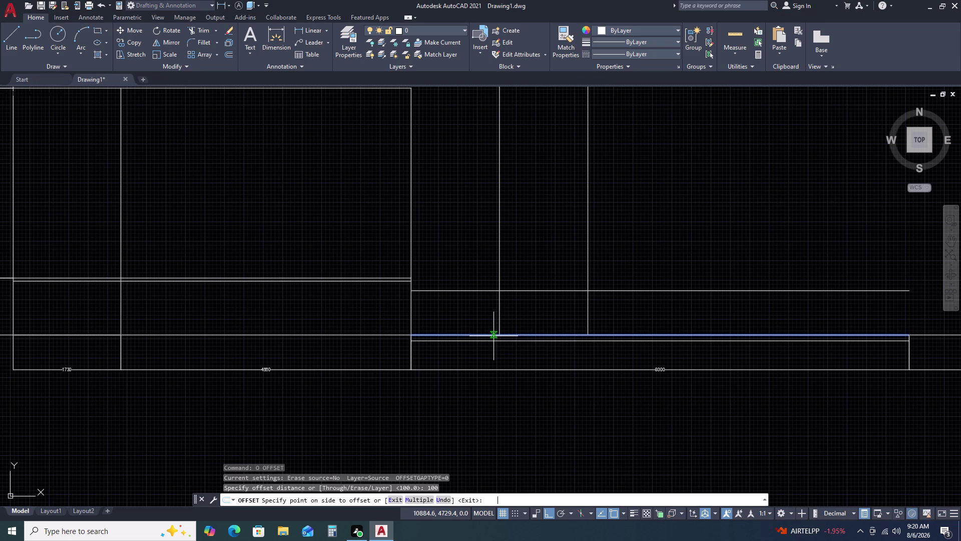
click(469, 328)
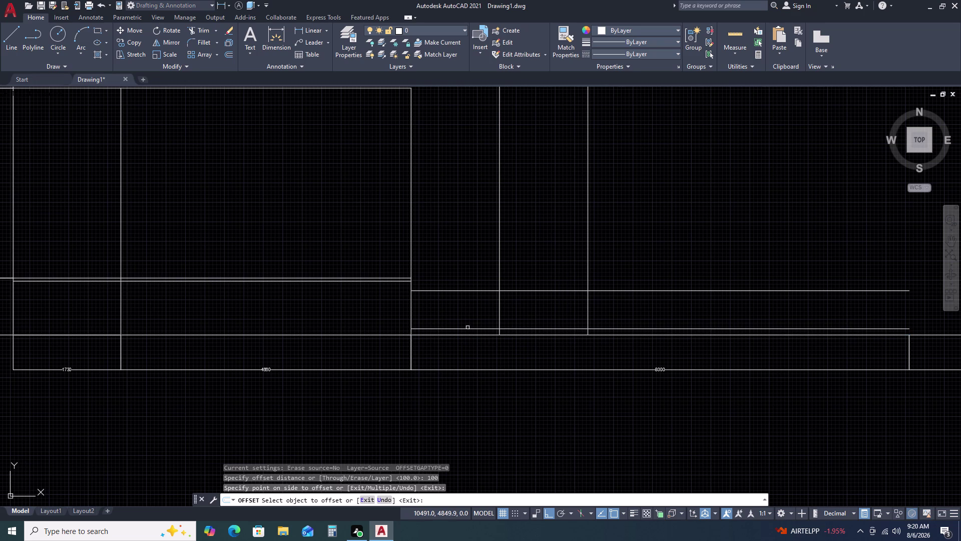
key(Escape)
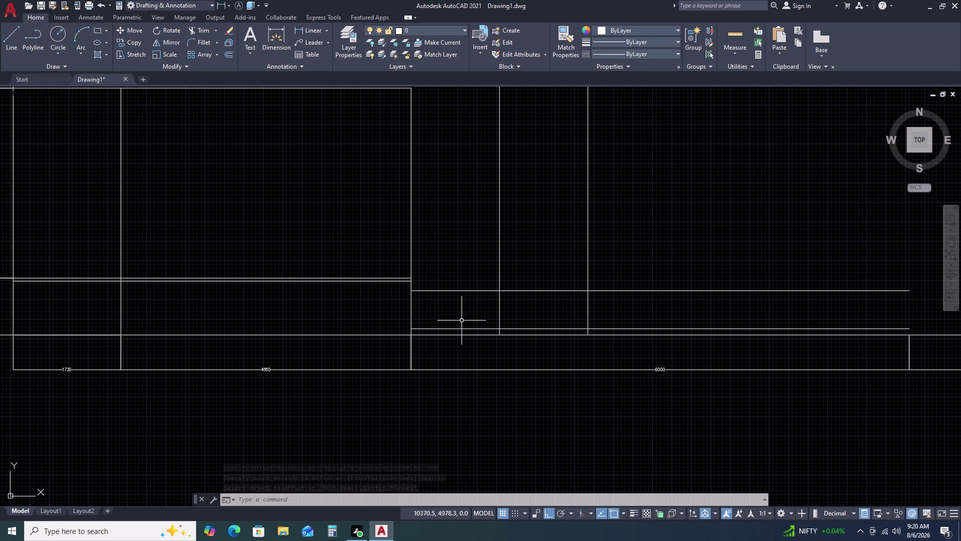
key(l)
key(BackSpace)
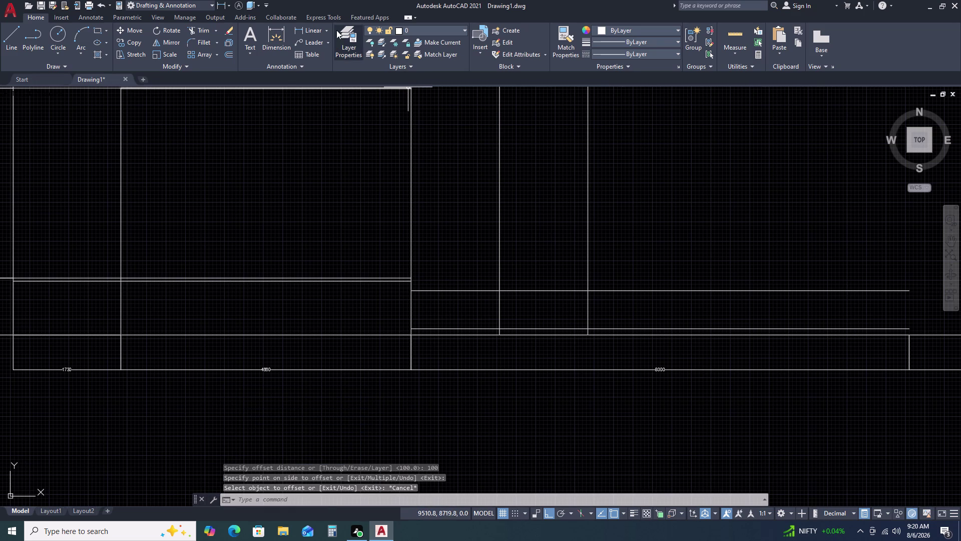
click(311, 30)
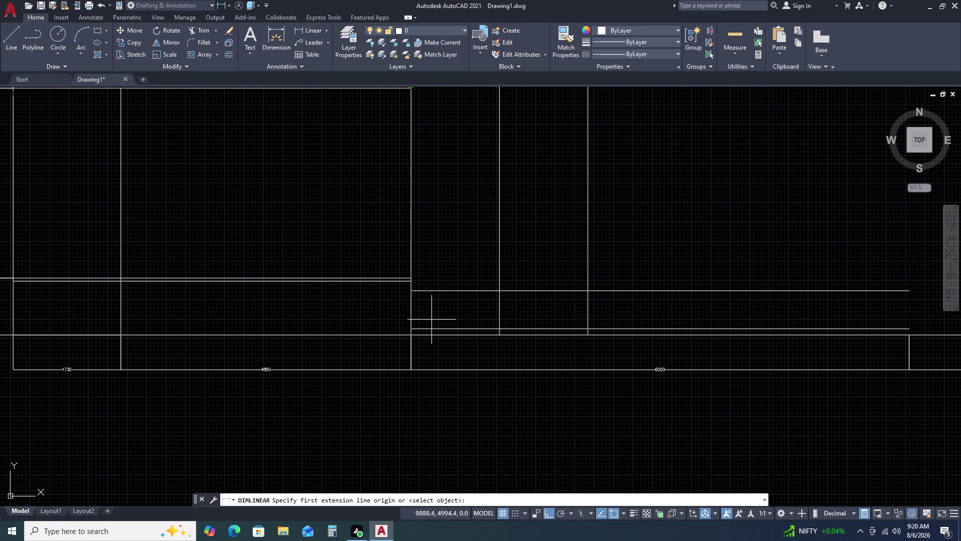